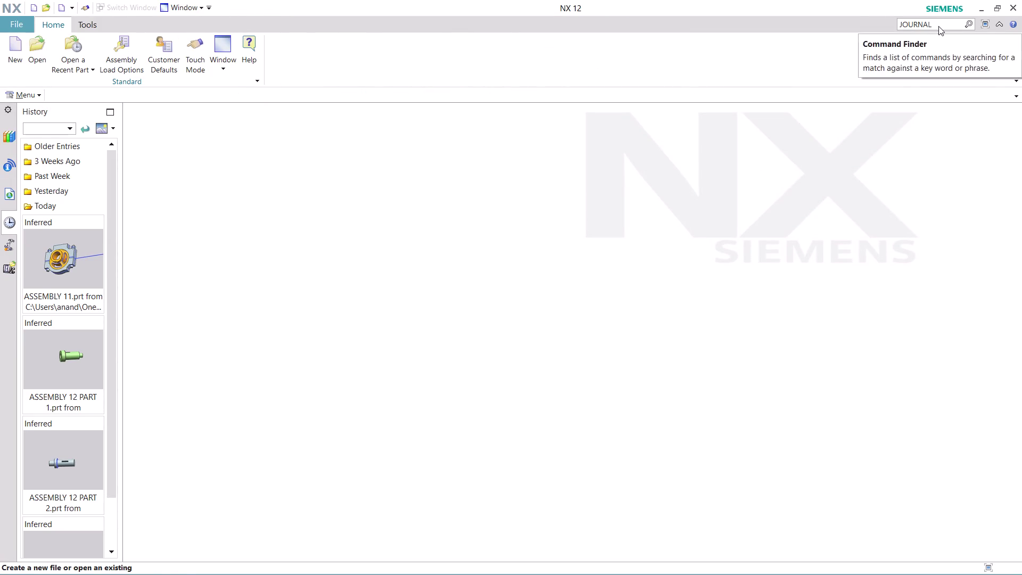
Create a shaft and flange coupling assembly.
Find Record Journal in Command Finder and accept its warning.
click(939, 26)
key(Return)
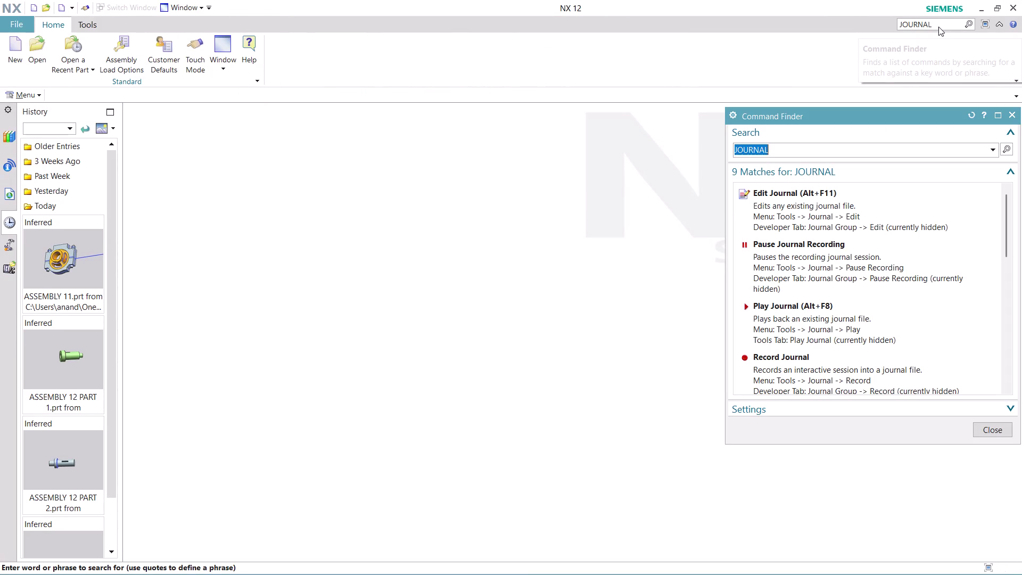
scroll(down, 3)
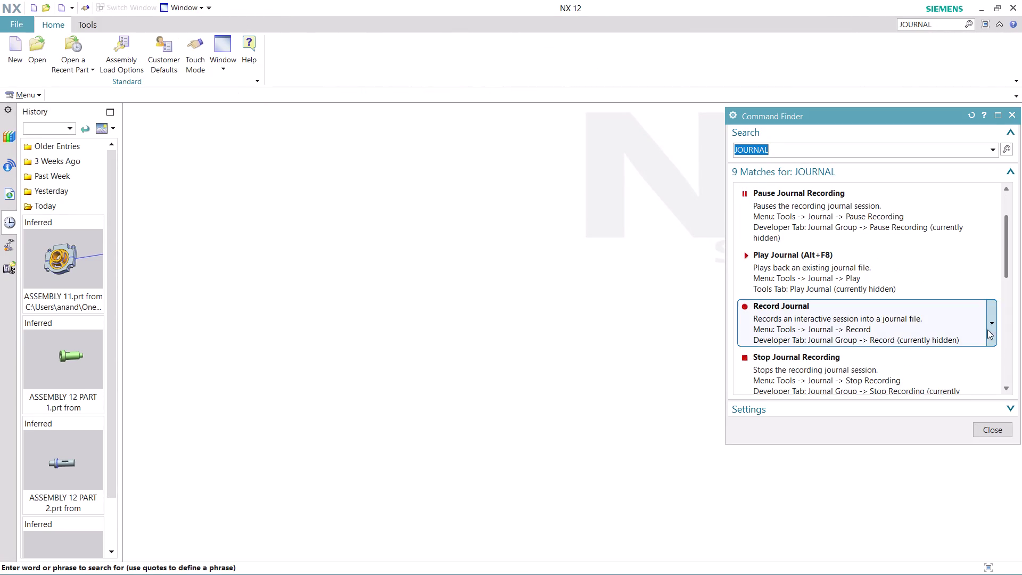
click(806, 276)
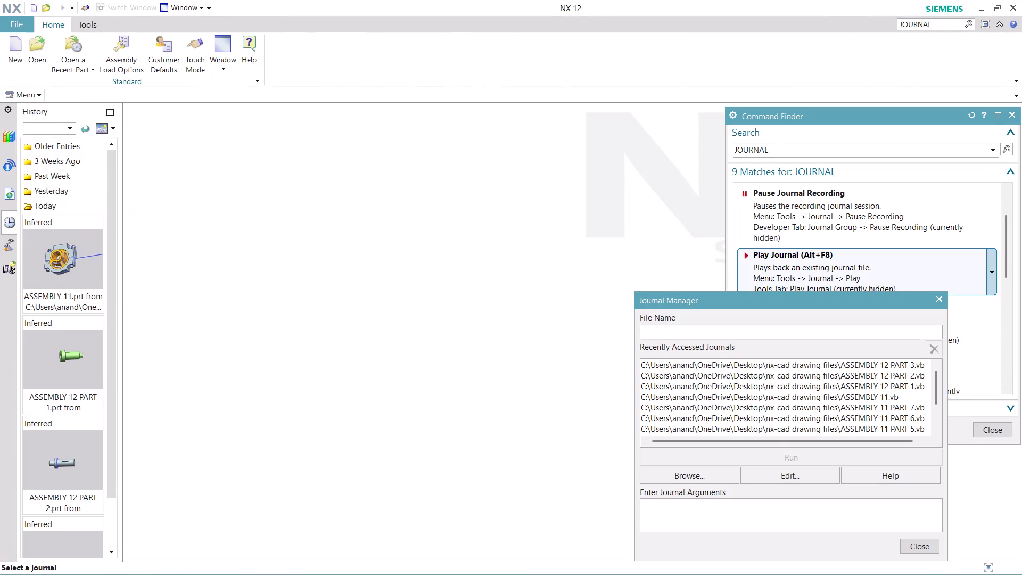
click(940, 303)
click(808, 324)
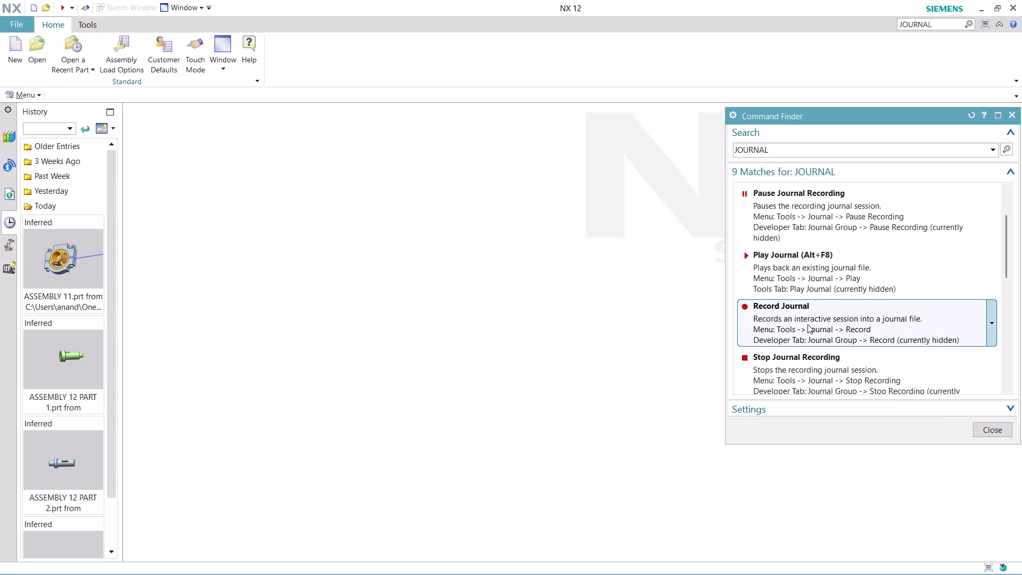
click(555, 339)
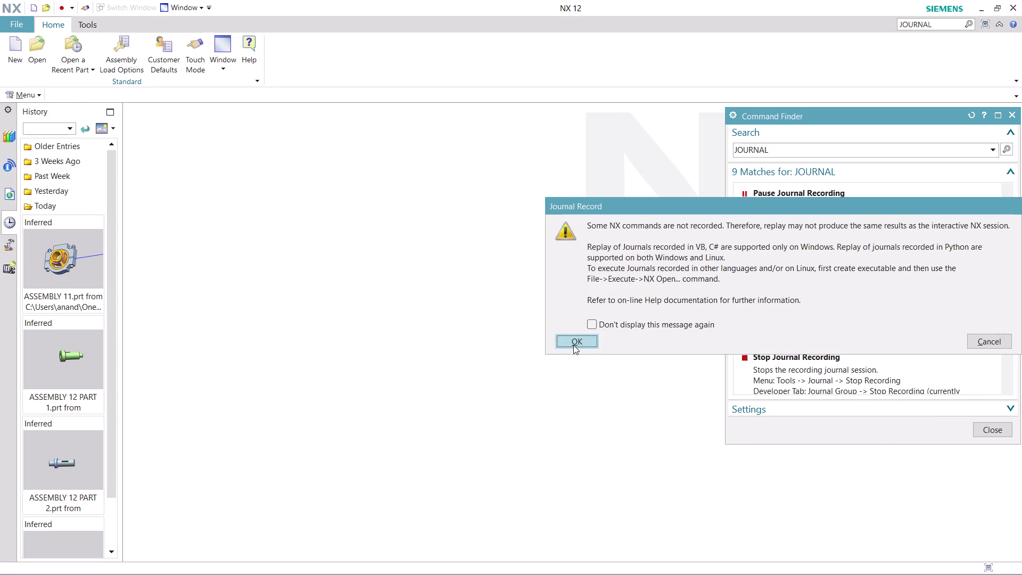
click(573, 345)
Name the journal 'ASSEMBLY 12', start recording and close Command Finder.
text(A)
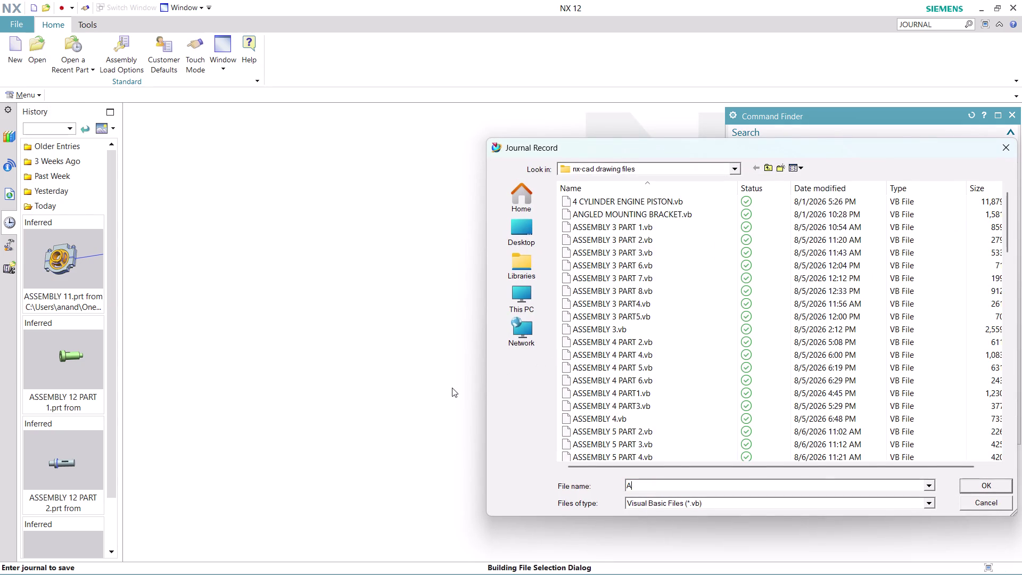
text(SS)
text(EMB)
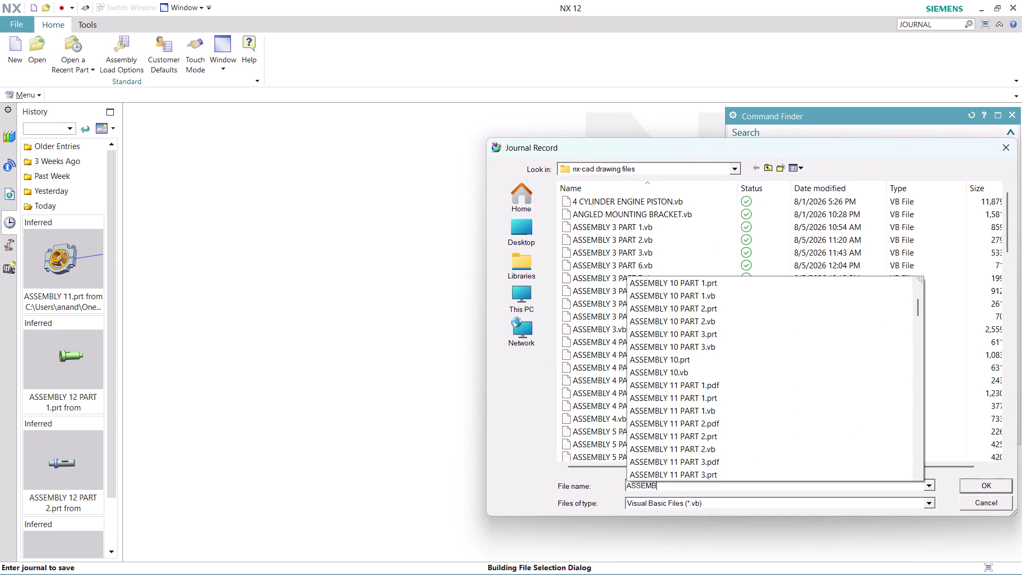
text(LY)
key(space)
text(12)
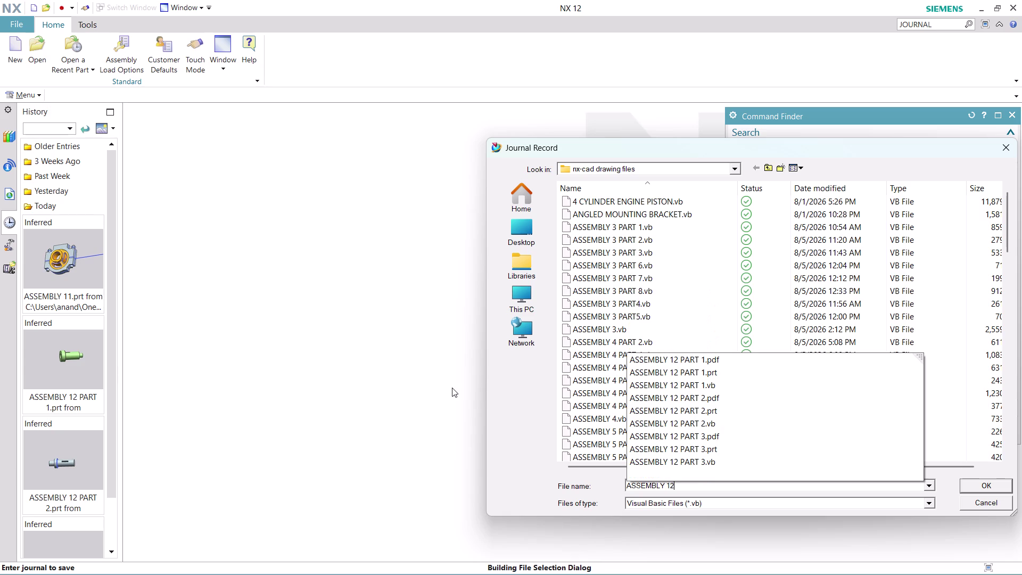
key(Return)
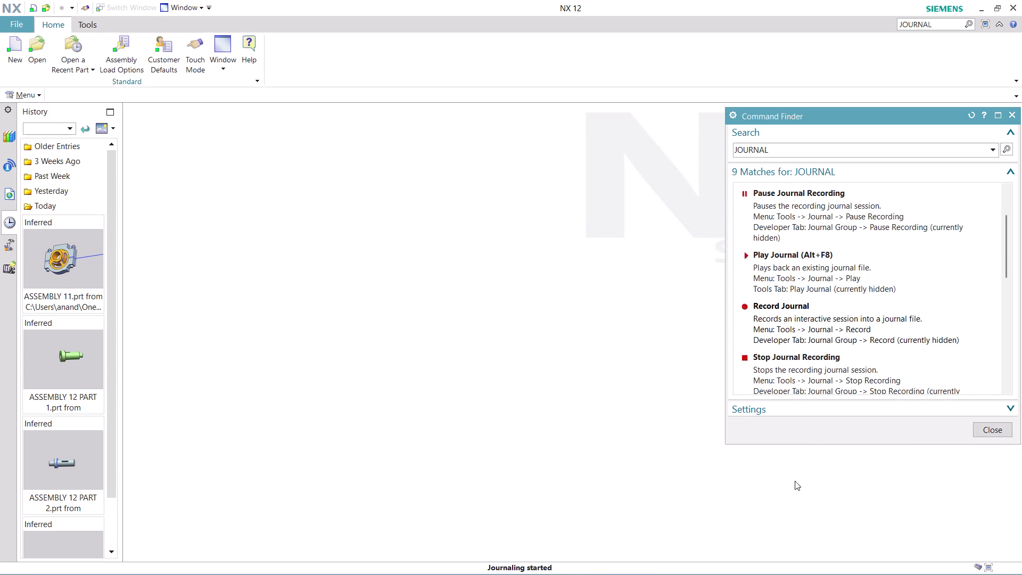
click(985, 430)
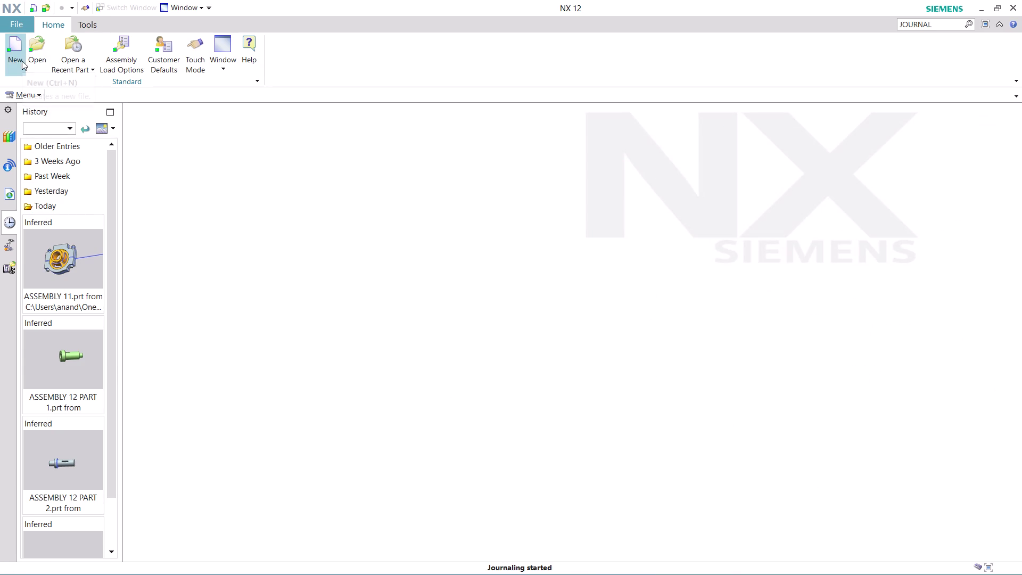
click(21, 61)
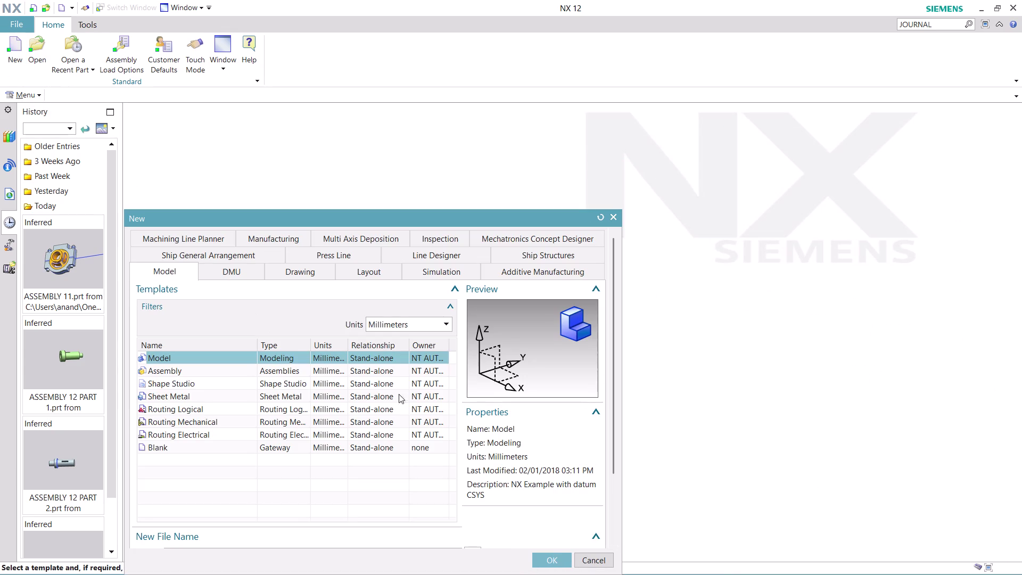
click(556, 557)
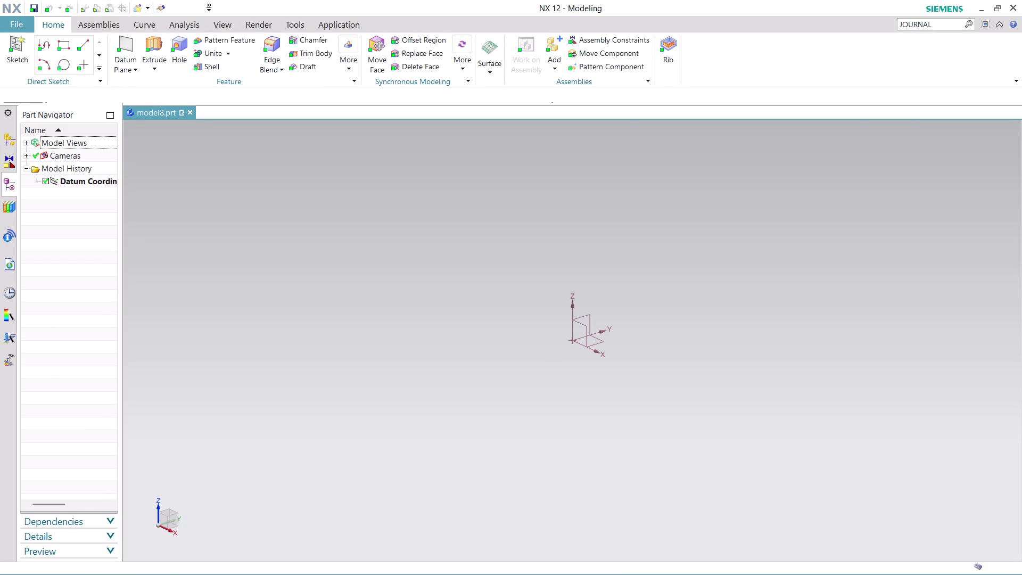
click(190, 111)
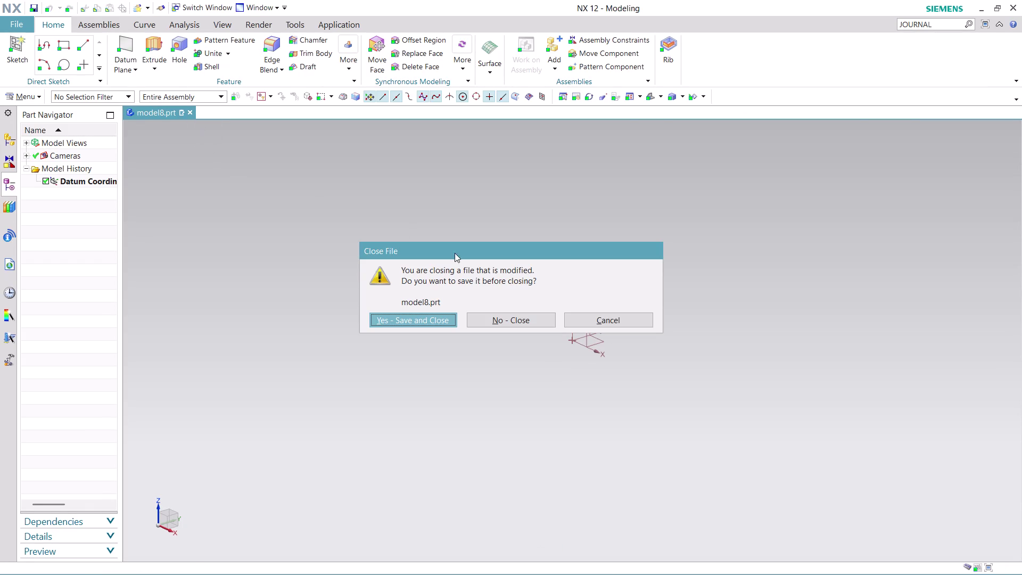
click(516, 317)
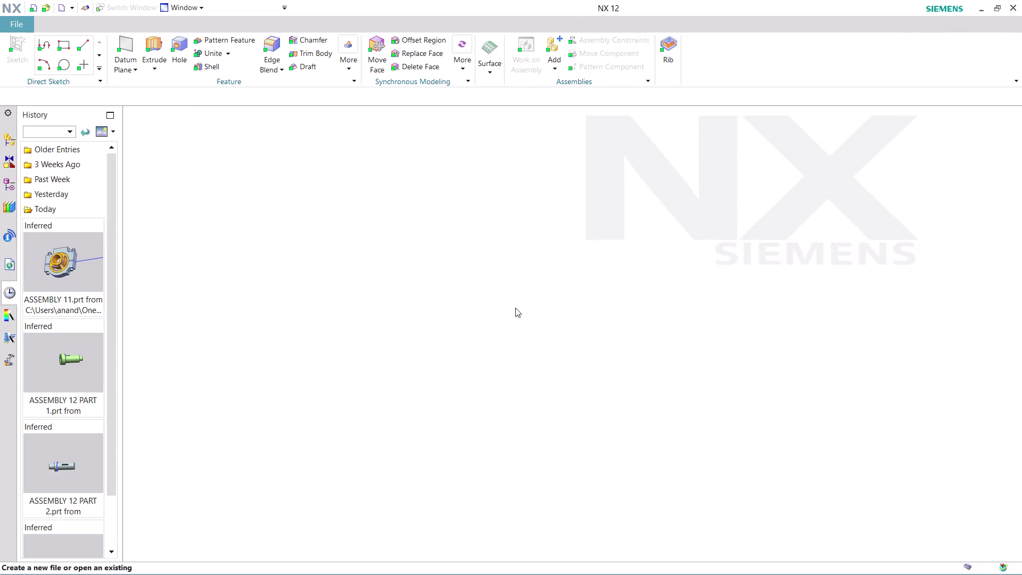
click(18, 65)
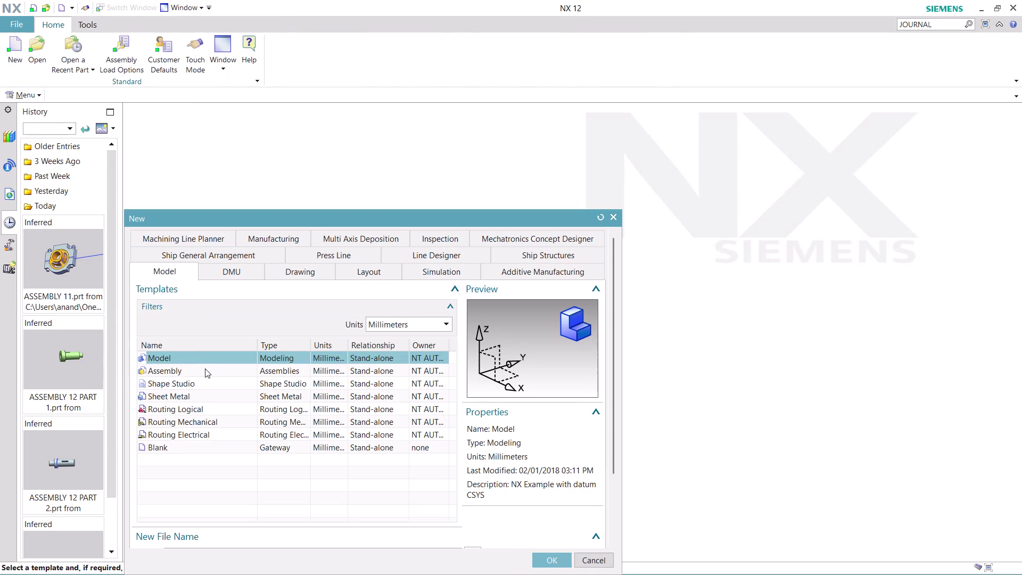
Create assembly2 from the Assembly template and add the ASSEMBLY 12 bushing as a fixed component.
click(206, 368)
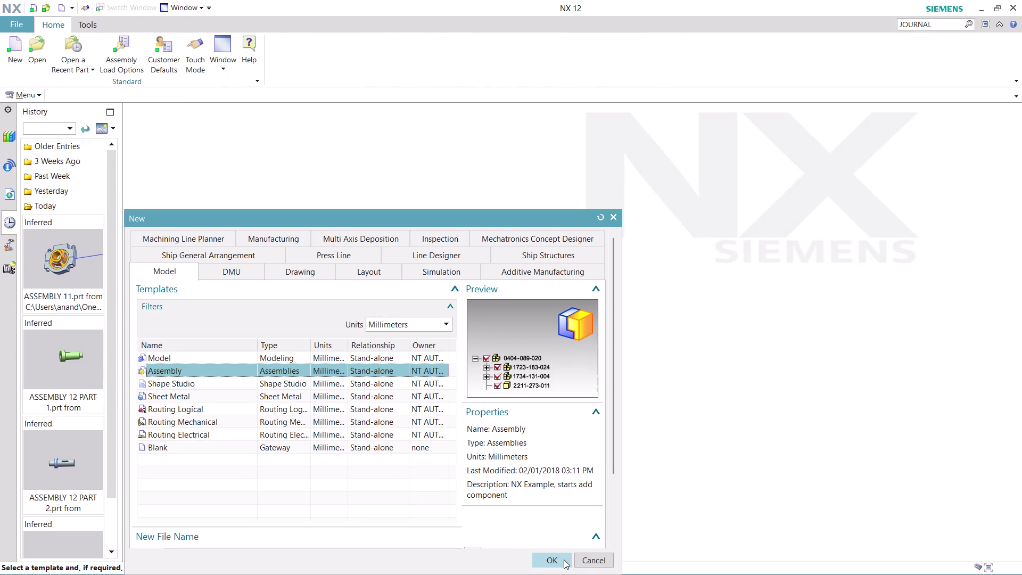
click(551, 560)
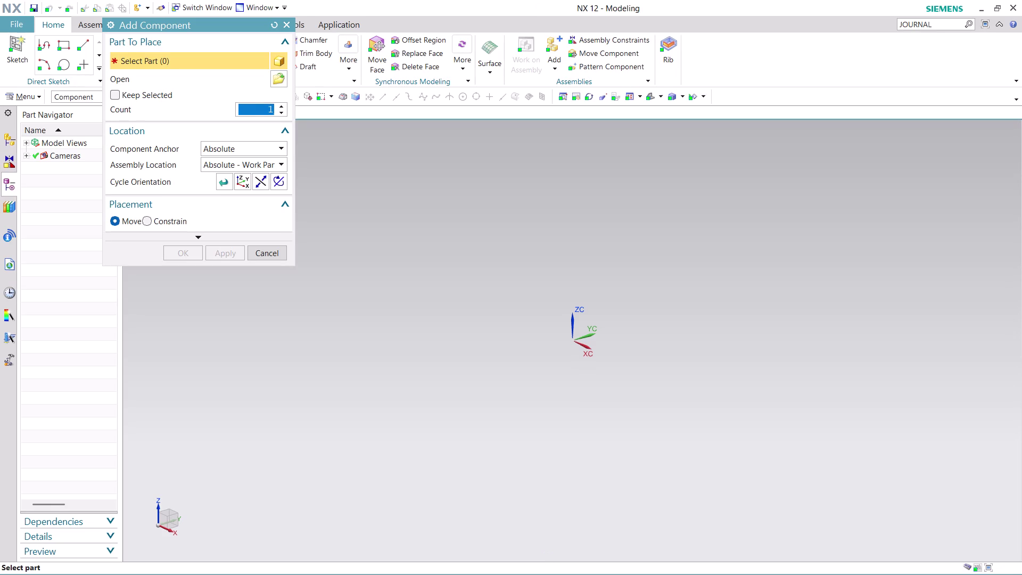
click(279, 79)
scroll(down, 3)
scroll(down, 3)
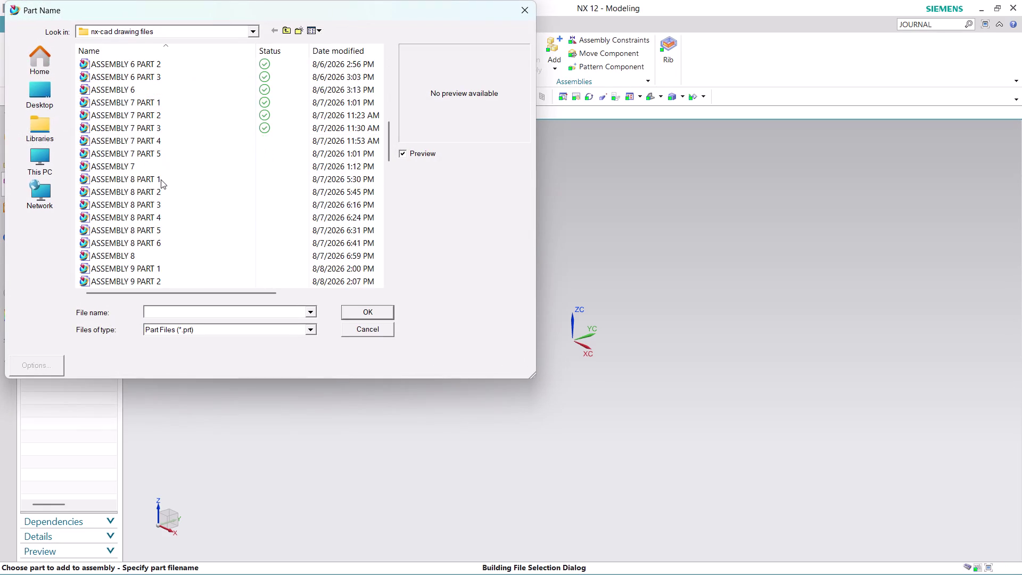
scroll(down, 3)
scroll(down, 3)
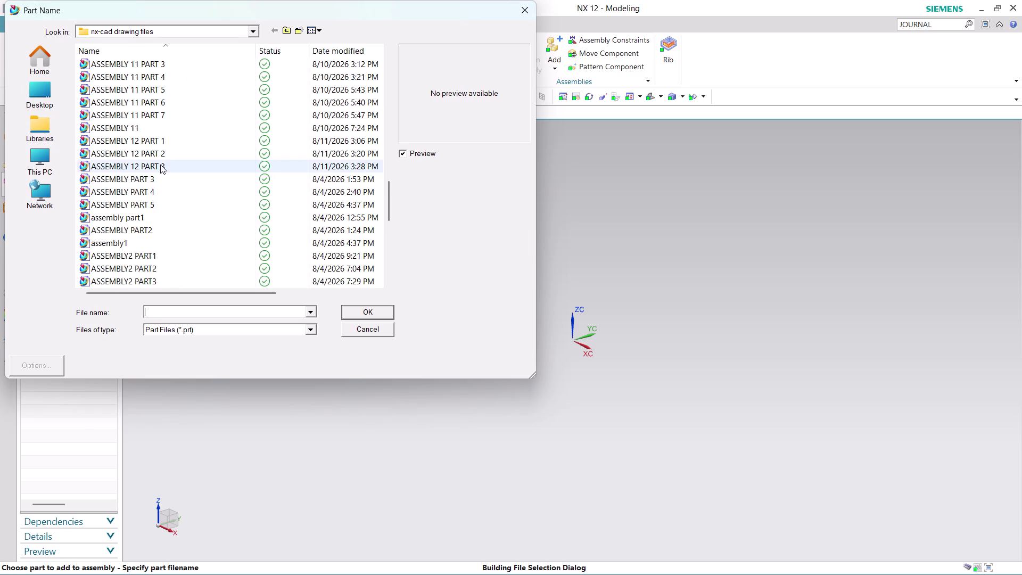
click(171, 145)
click(369, 312)
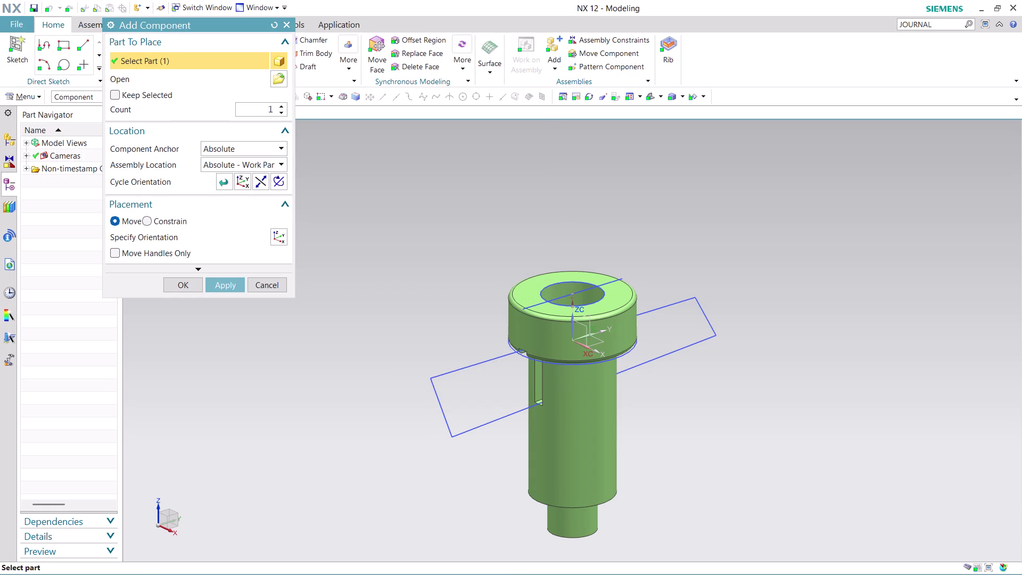
middle_drag(727, 264, 705, 320)
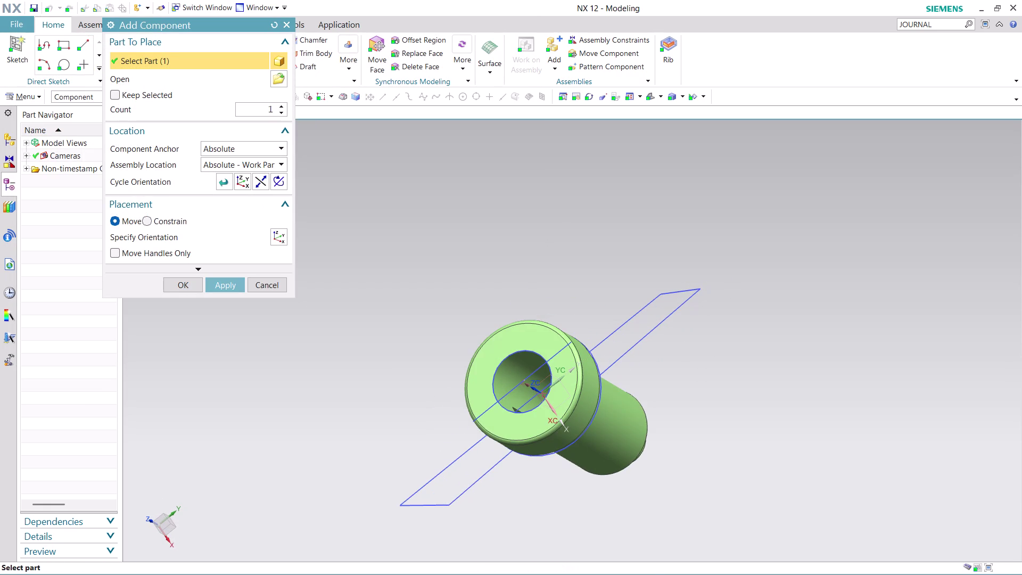
click(176, 287)
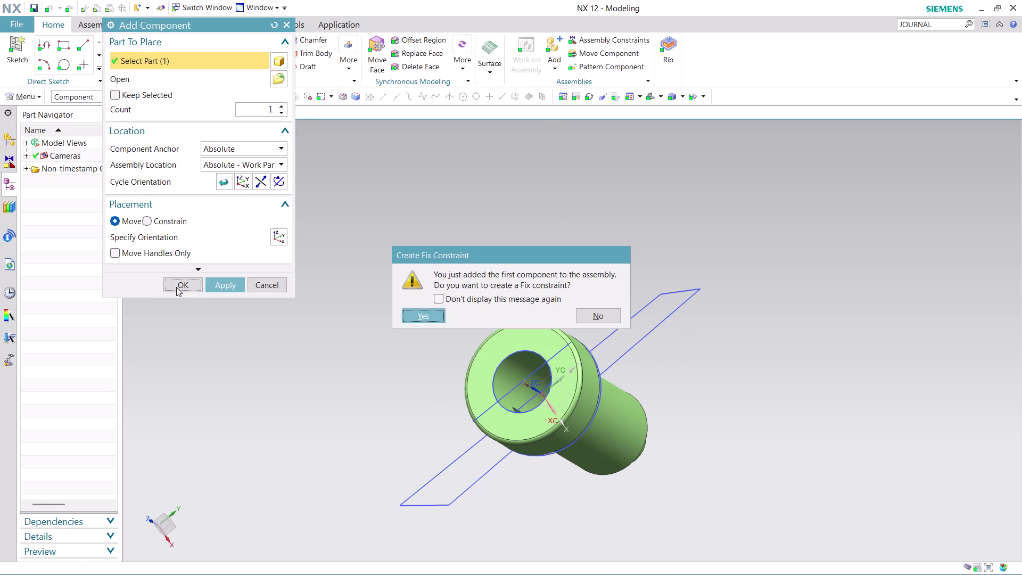
click(415, 313)
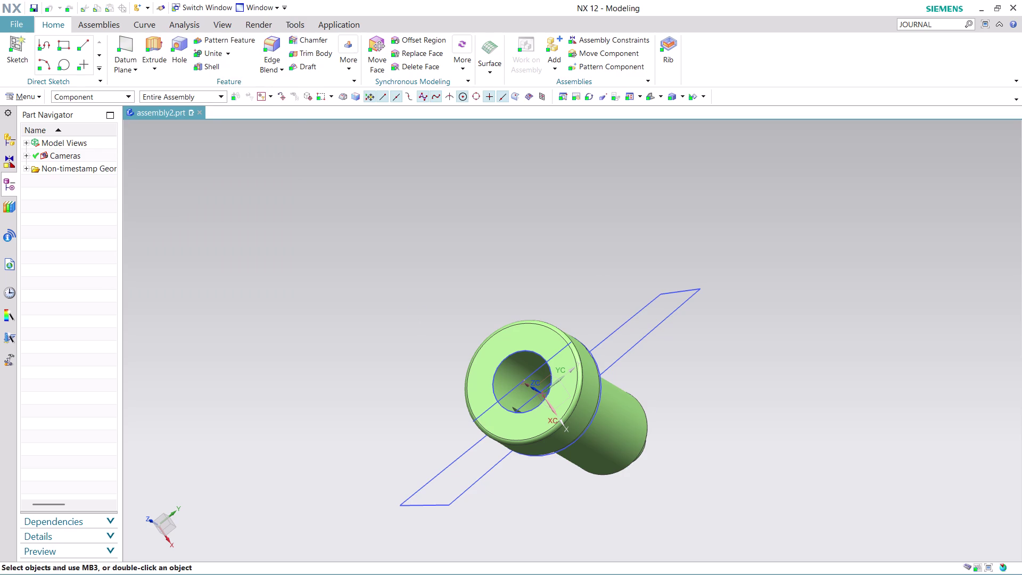
Zoom and rotate the bushing view and switch to the Curve tools.
scroll(up, 3)
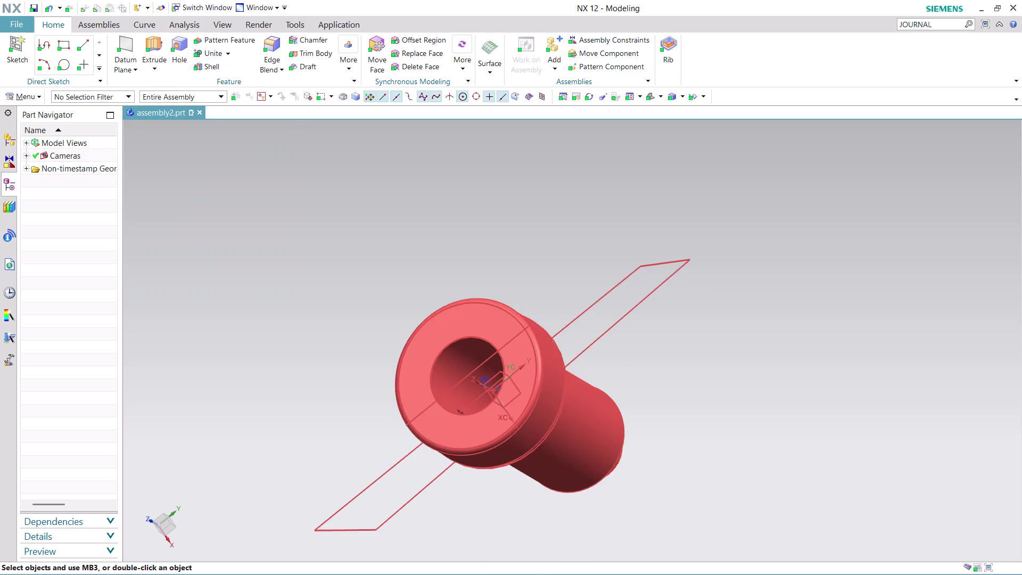
scroll(up, 3)
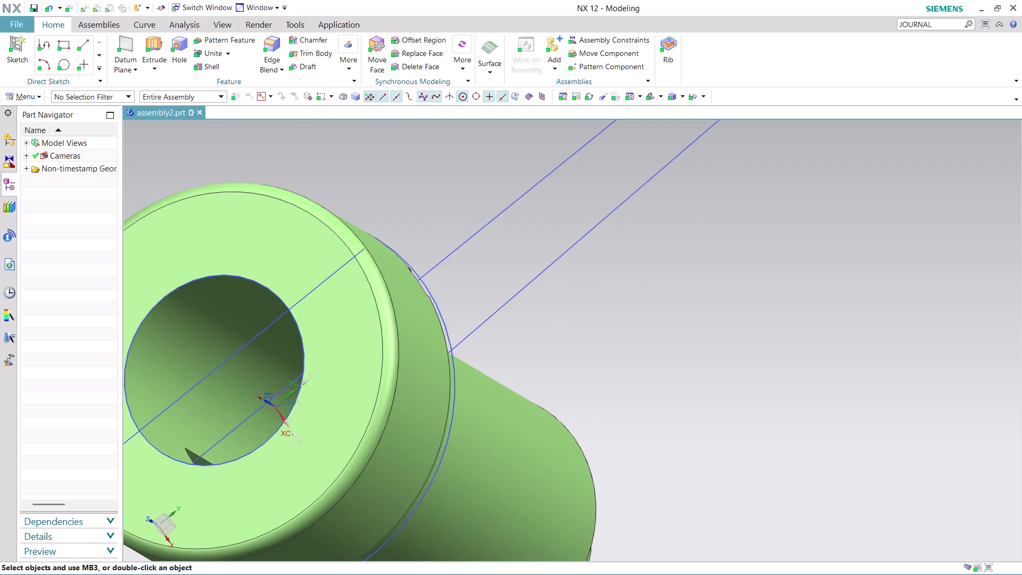
scroll(down, 3)
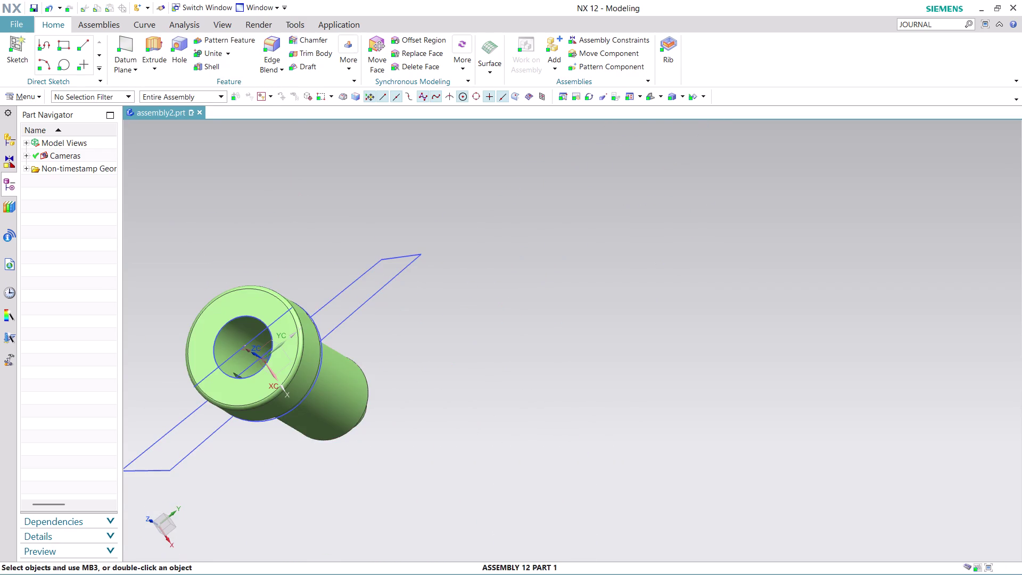
scroll(up, 3)
scroll(down, 3)
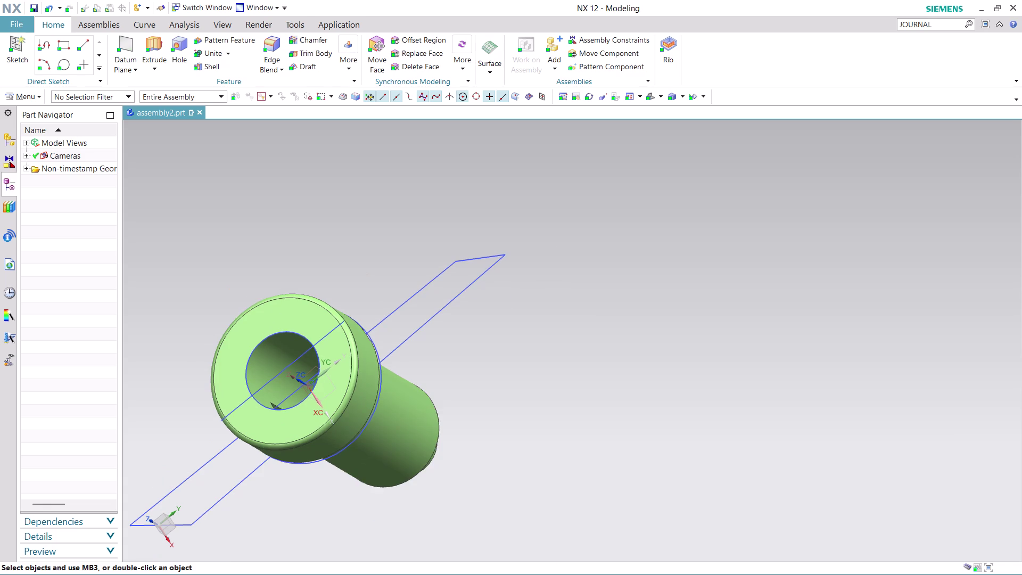
middle_drag(236, 270, 385, 257)
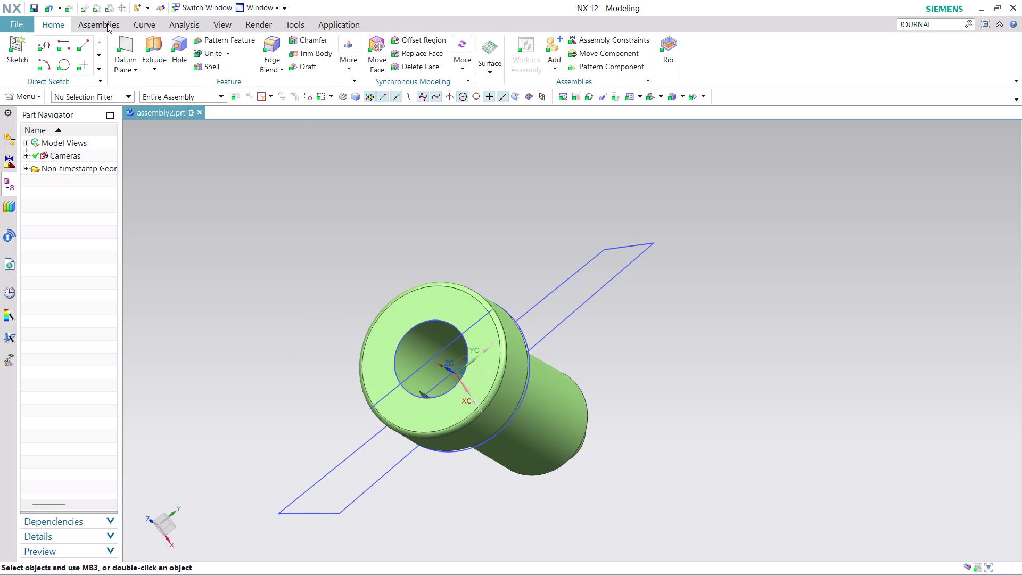
click(156, 23)
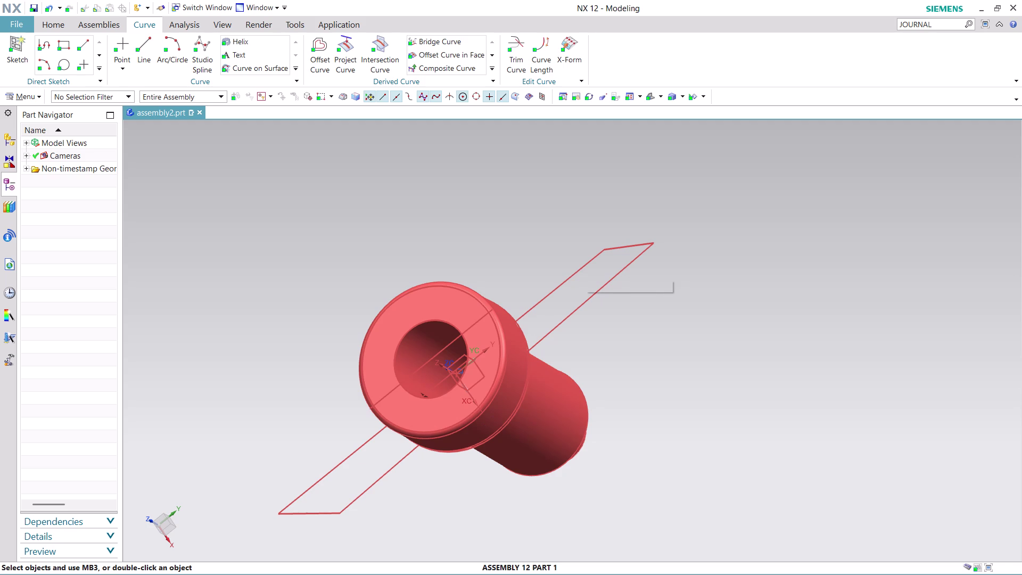
scroll(up, 3)
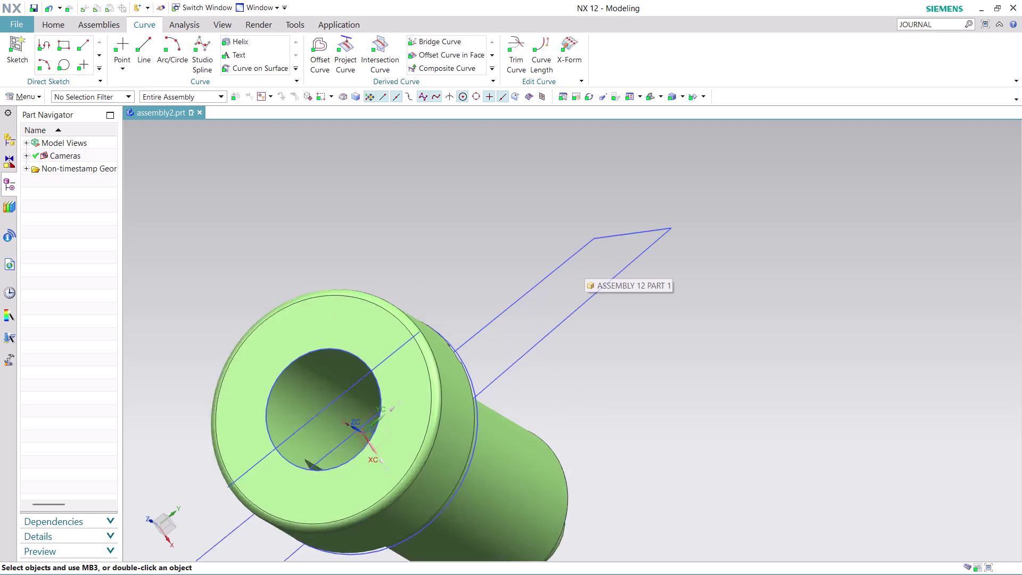
scroll(up, 3)
Bring up and dismiss the hub part's context menu, clearing the selection.
right_click(615, 227)
click(640, 250)
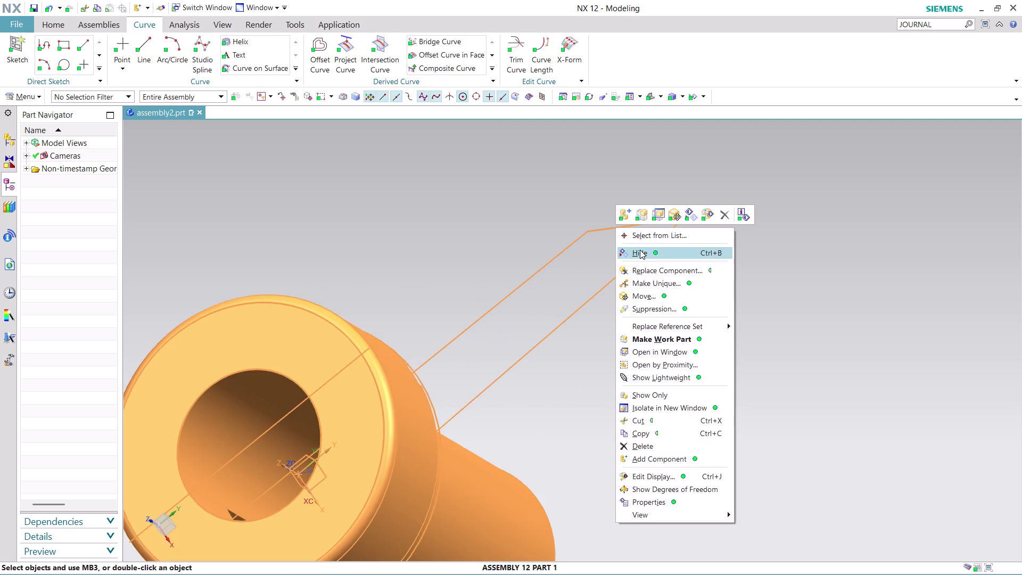
key(ctrl+z)
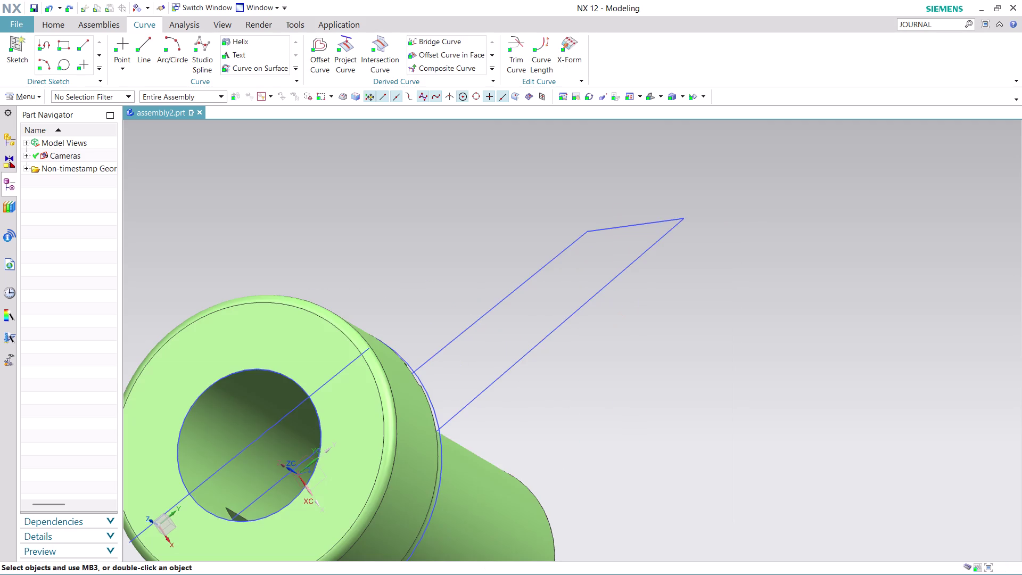
scroll(down, 3)
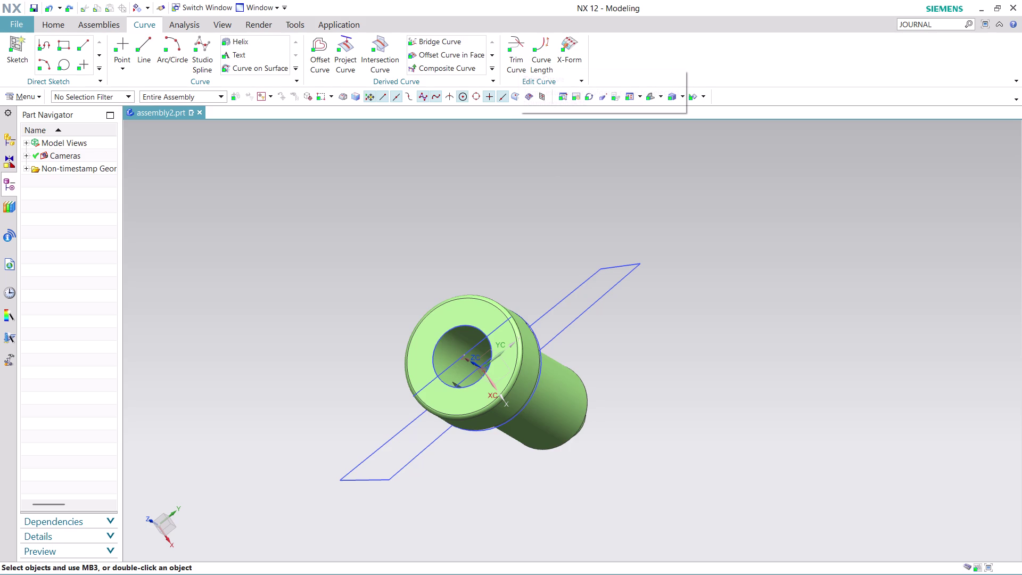
Switch to the Home tab and then to the Assemblies tab.
click(69, 26)
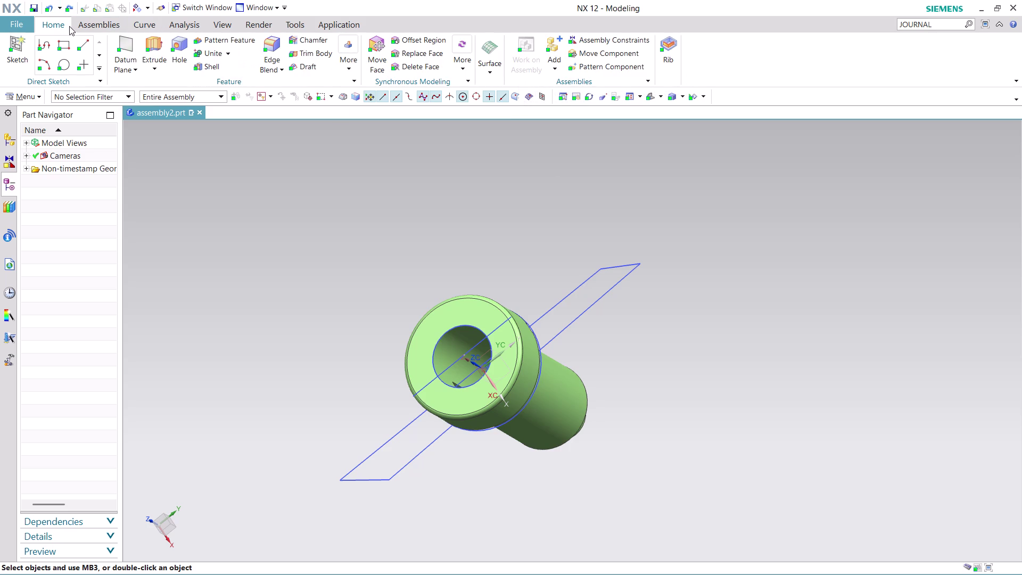
scroll(up, 3)
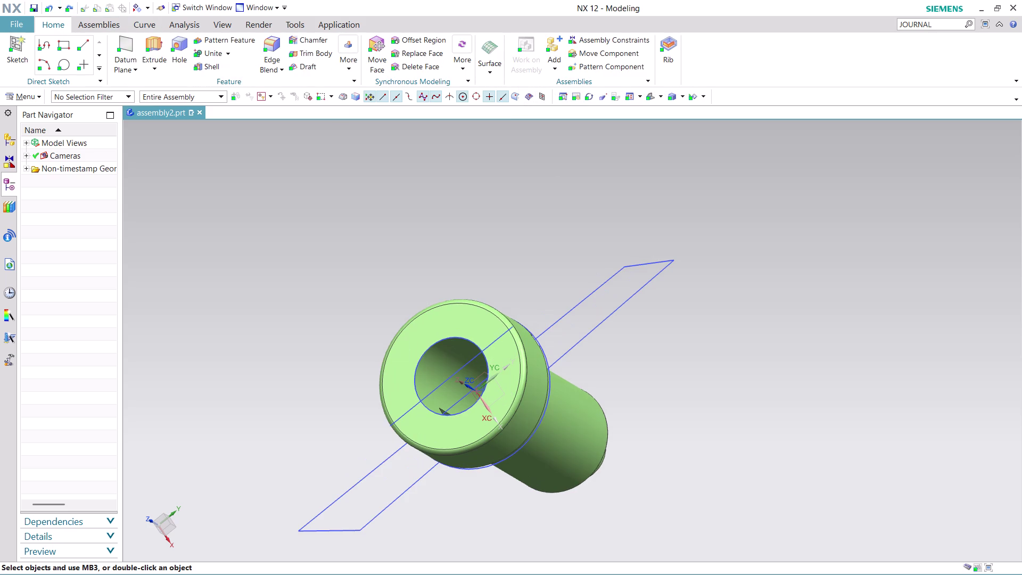
click(90, 24)
click(157, 51)
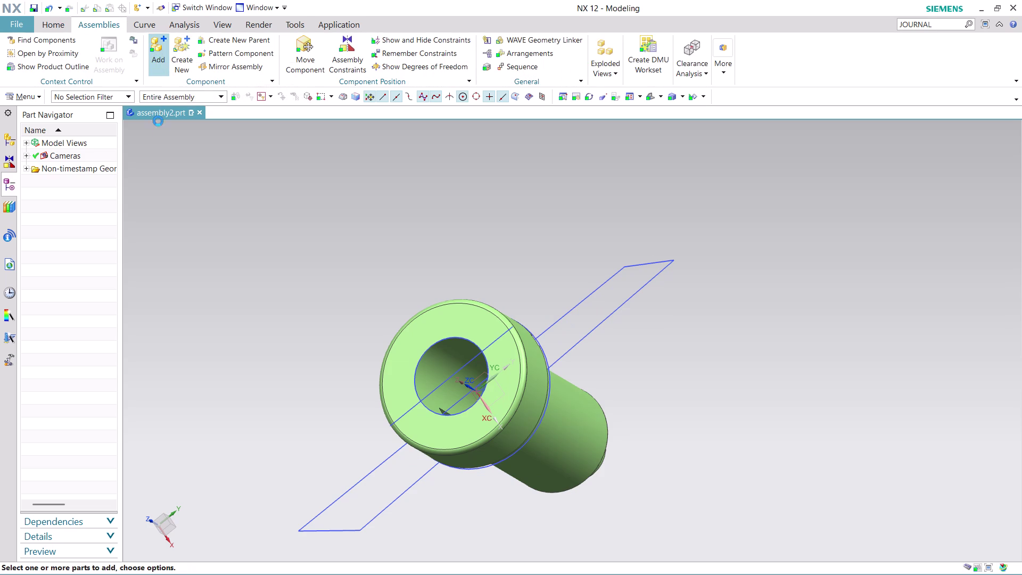
Add ASSEMBLY 12 PART 2 as a new component.
click(277, 77)
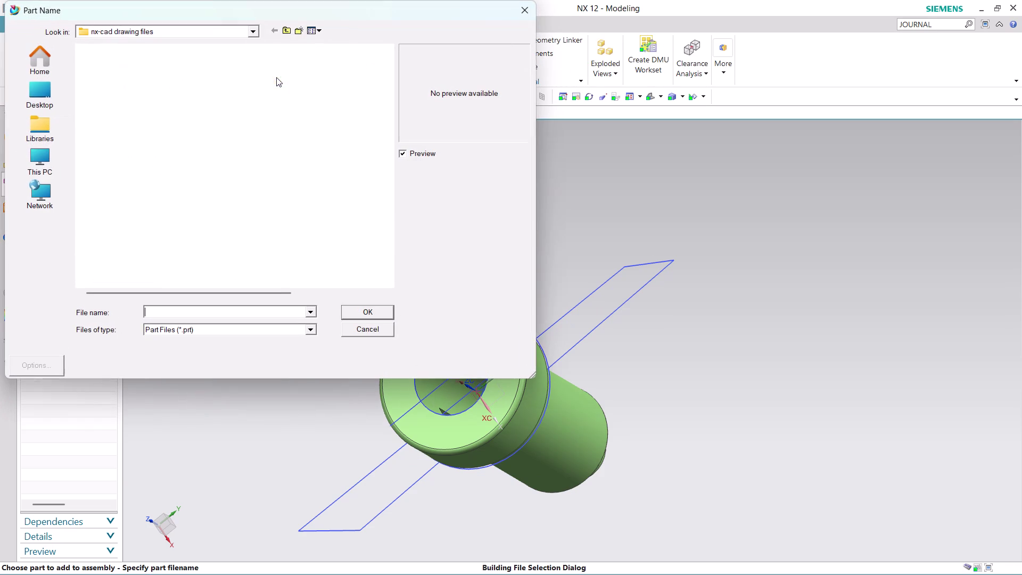
scroll(down, 3)
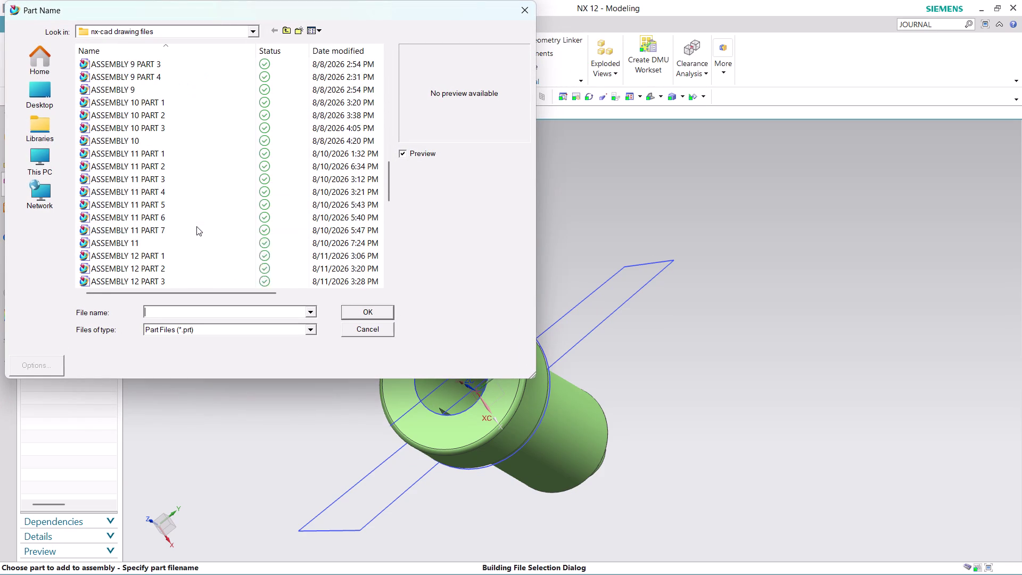
scroll(down, 3)
click(169, 115)
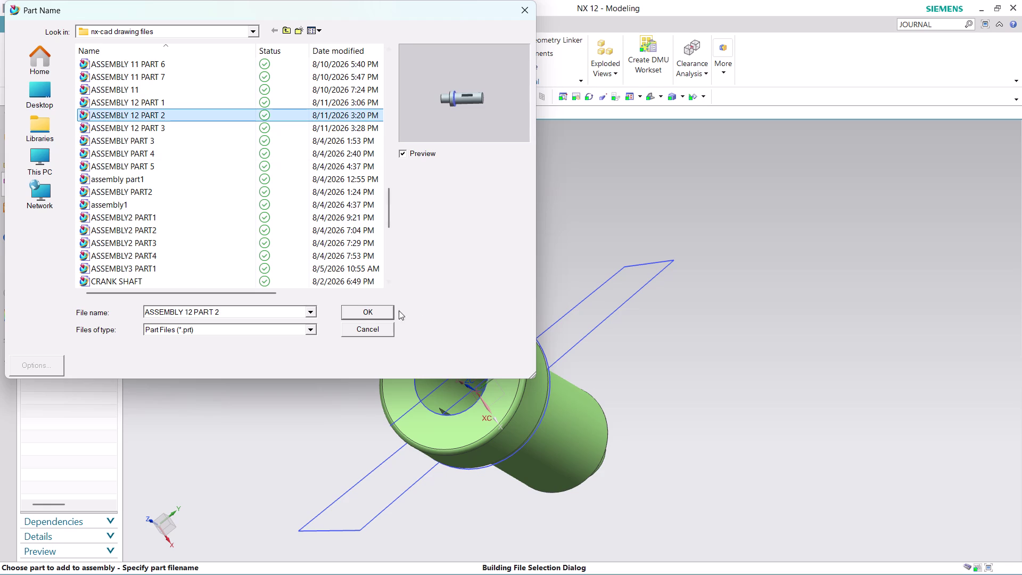
click(356, 308)
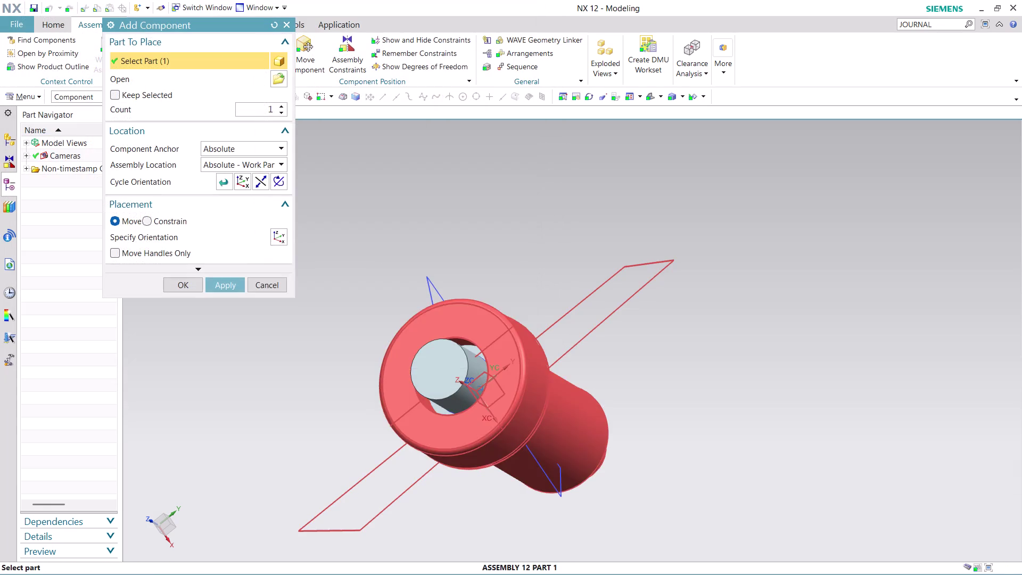
Slide the shaft along its axis, rotate it beside the green hub, and place it.
click(282, 163)
click(278, 202)
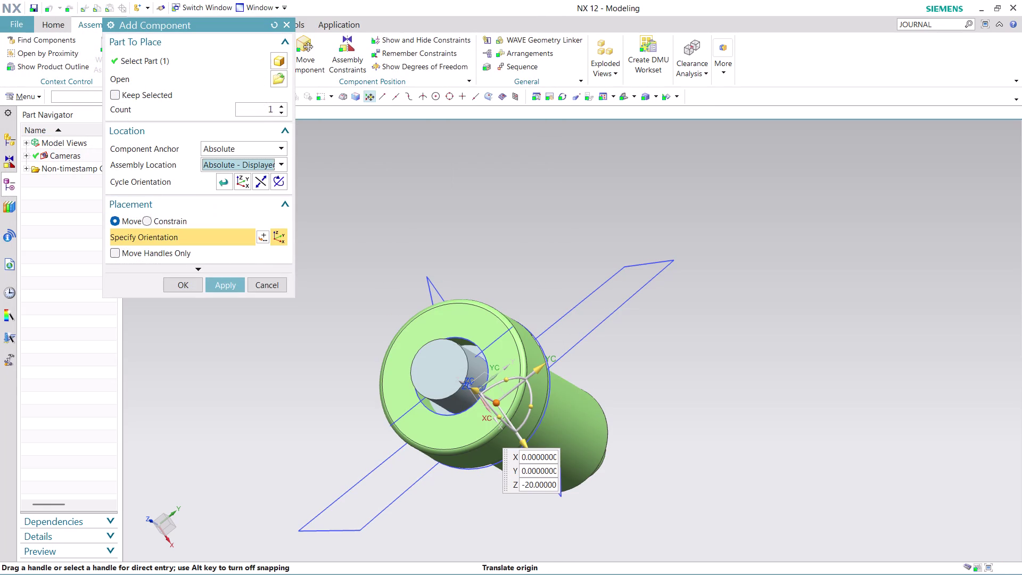
drag(472, 386, 313, 369)
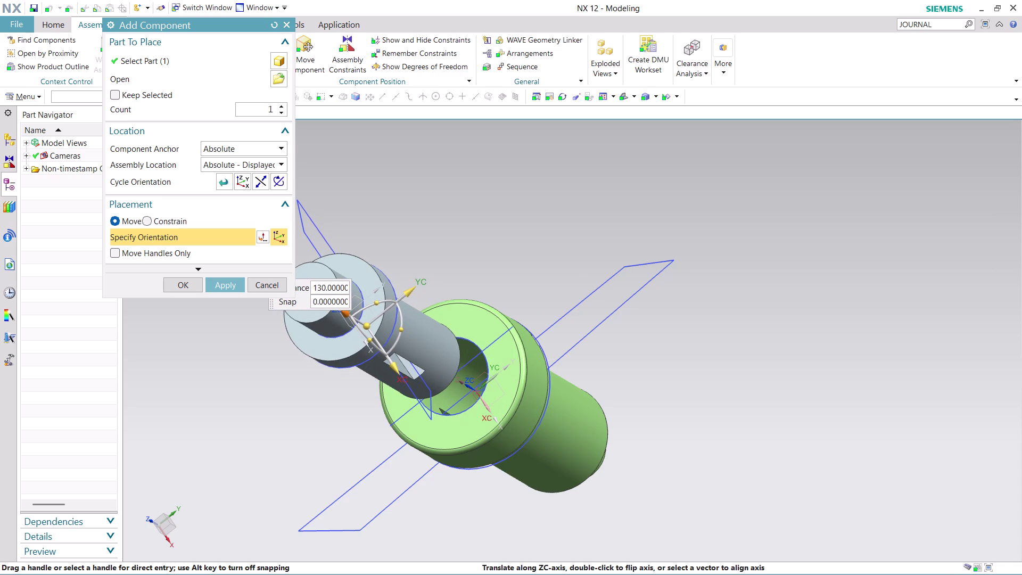
drag(313, 369, 312, 369)
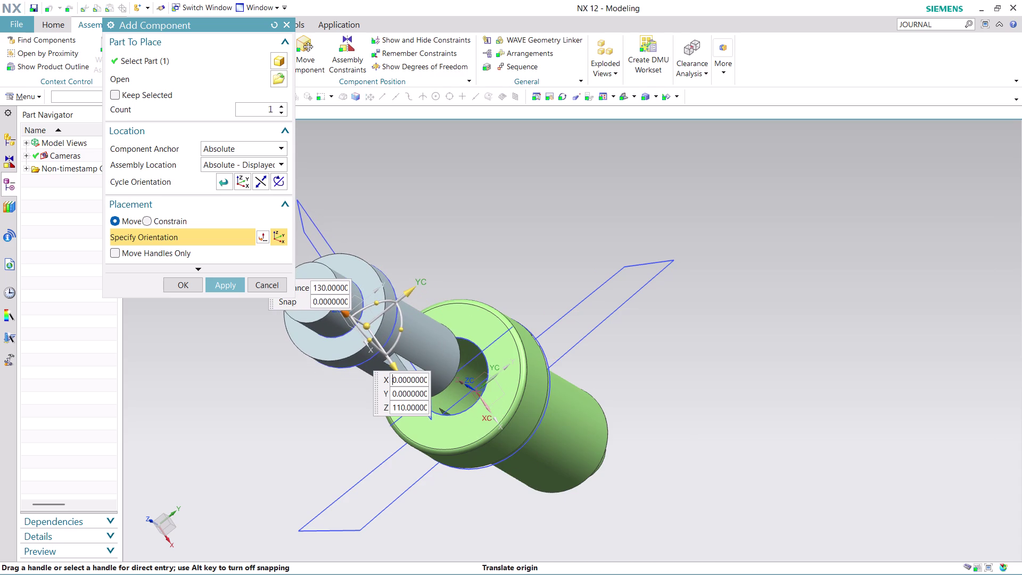
drag(403, 333, 403, 285)
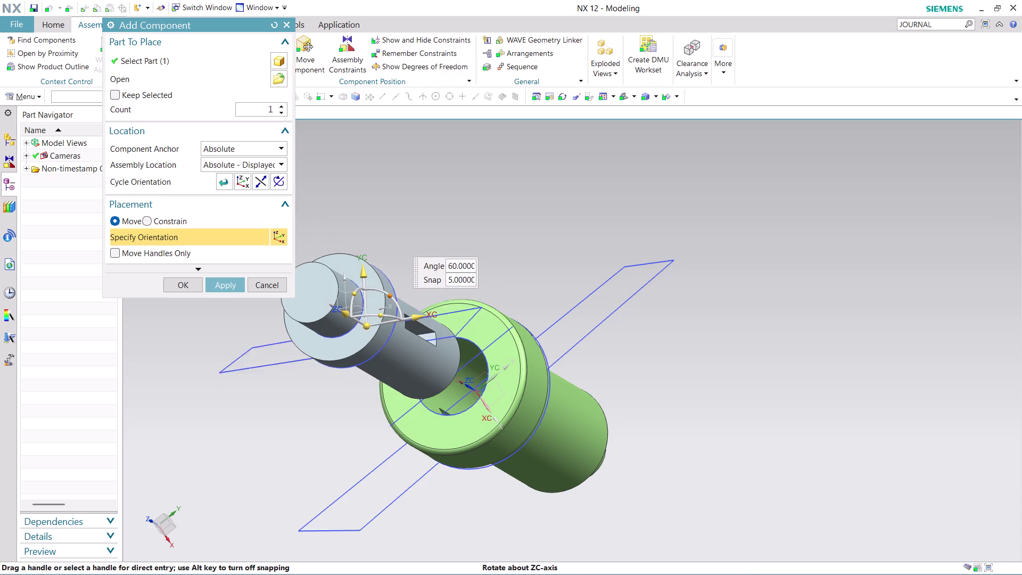
drag(404, 285, 397, 209)
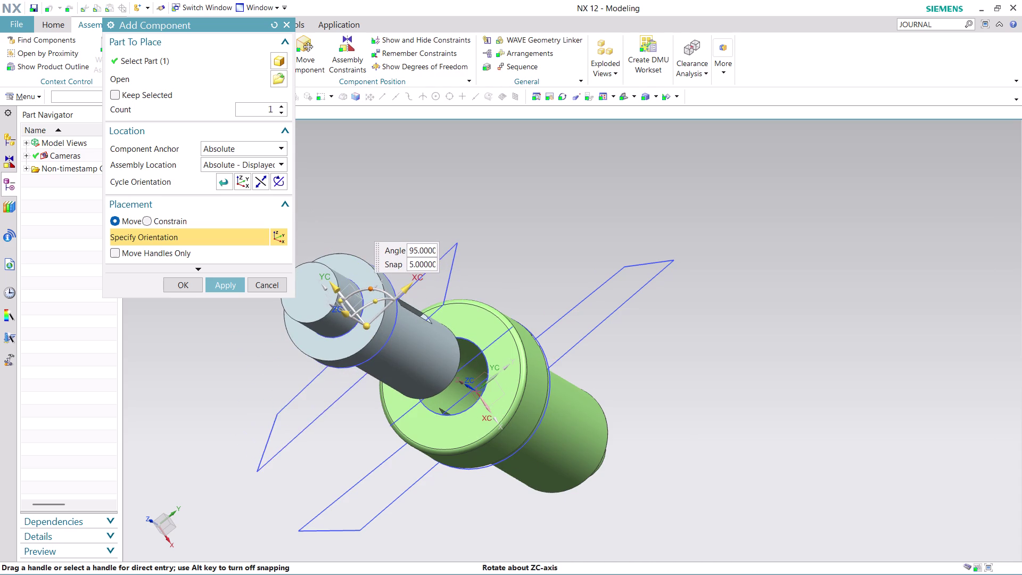
drag(396, 209, 385, 182)
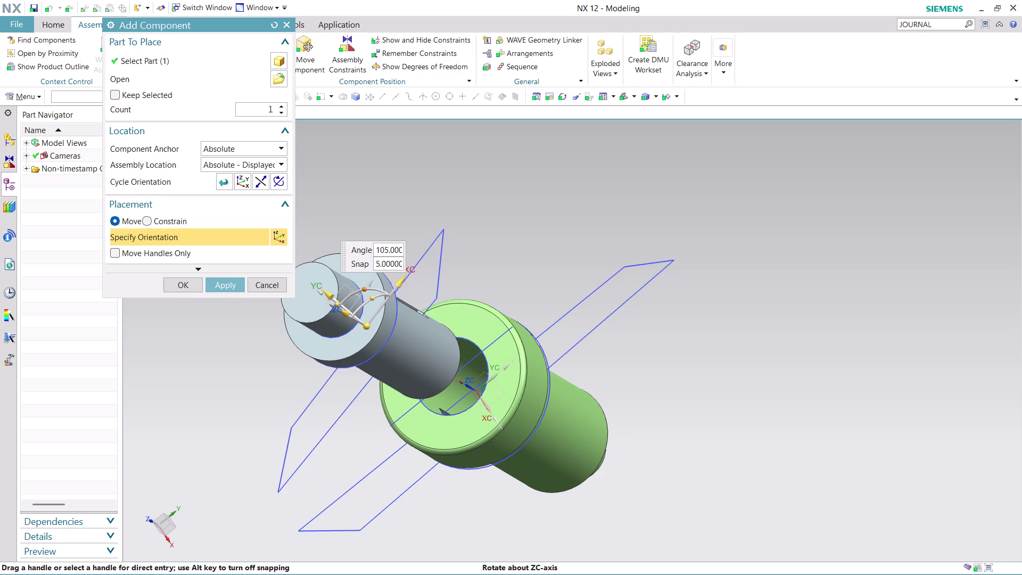
drag(385, 182, 377, 158)
click(177, 283)
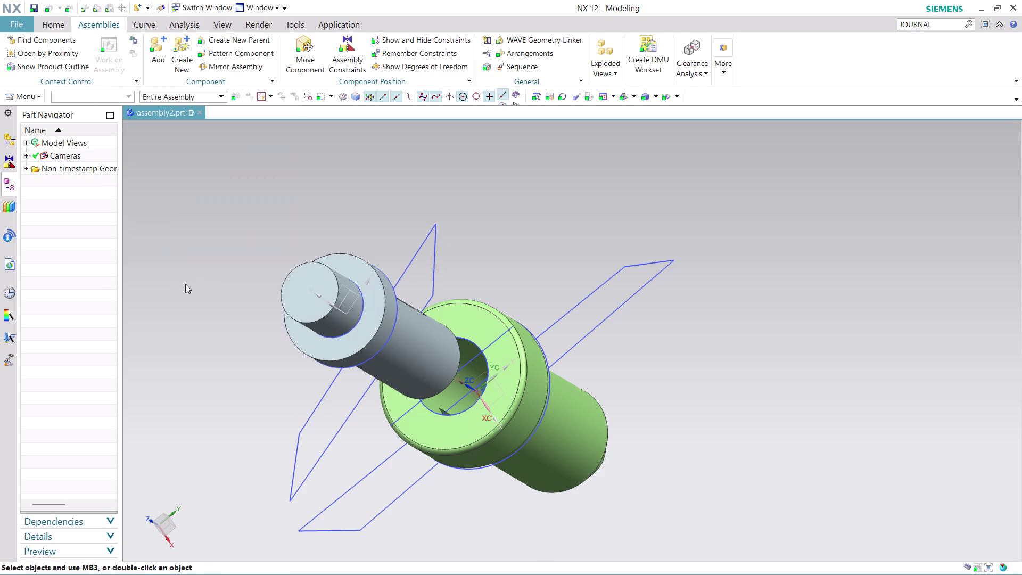
Orbit the assembly to inspect the shaft, bushing and keyways.
middle_drag(561, 263, 515, 277)
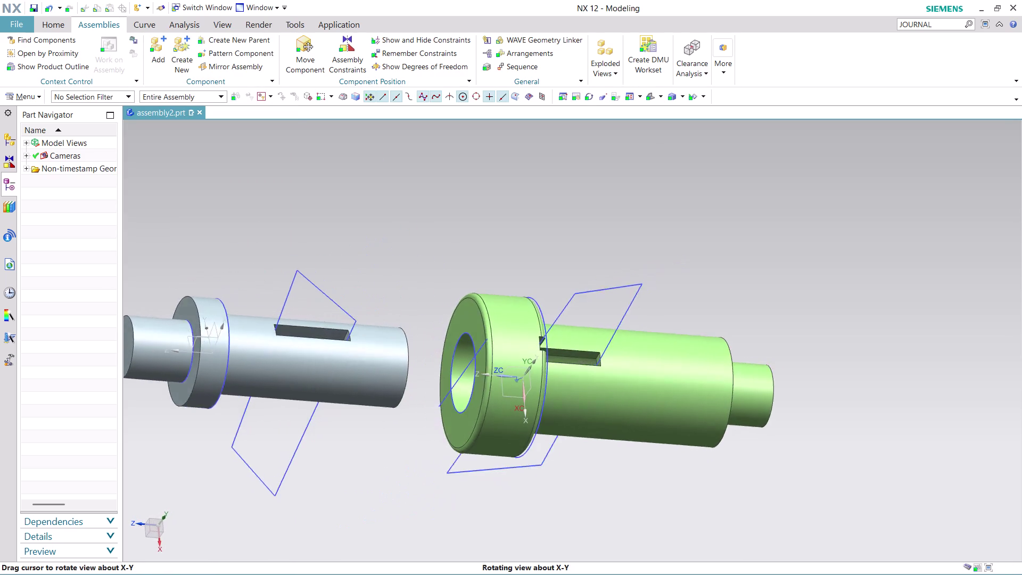
middle_drag(515, 277, 500, 296)
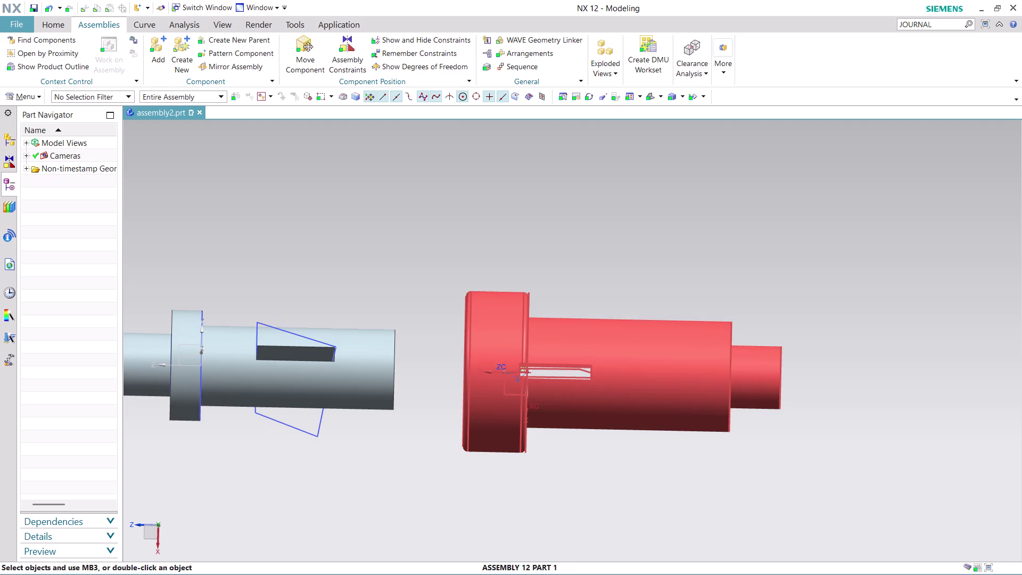
scroll(down, 3)
scroll(up, 3)
scroll(up, 3)
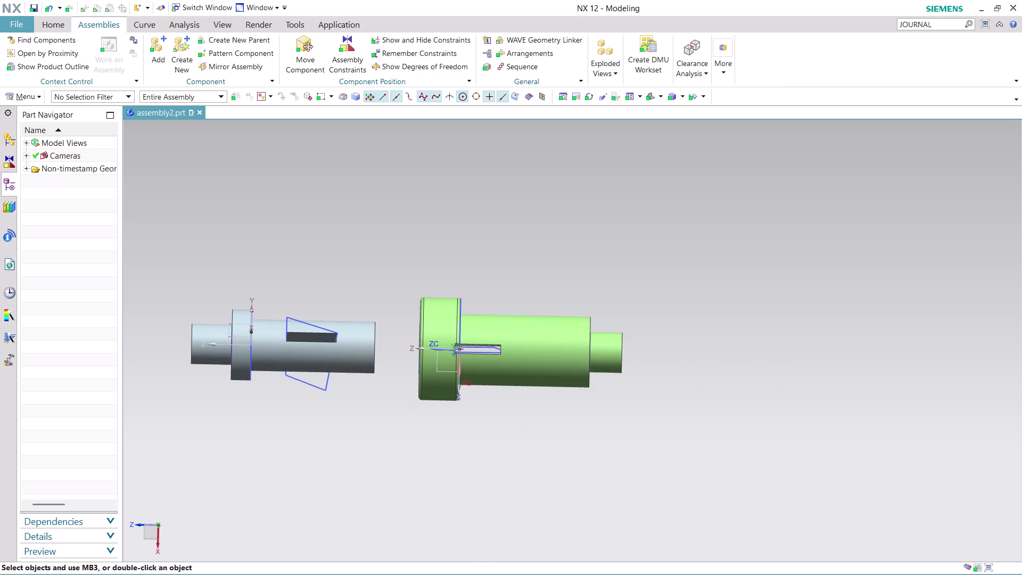
scroll(up, 3)
middle_drag(518, 267, 558, 256)
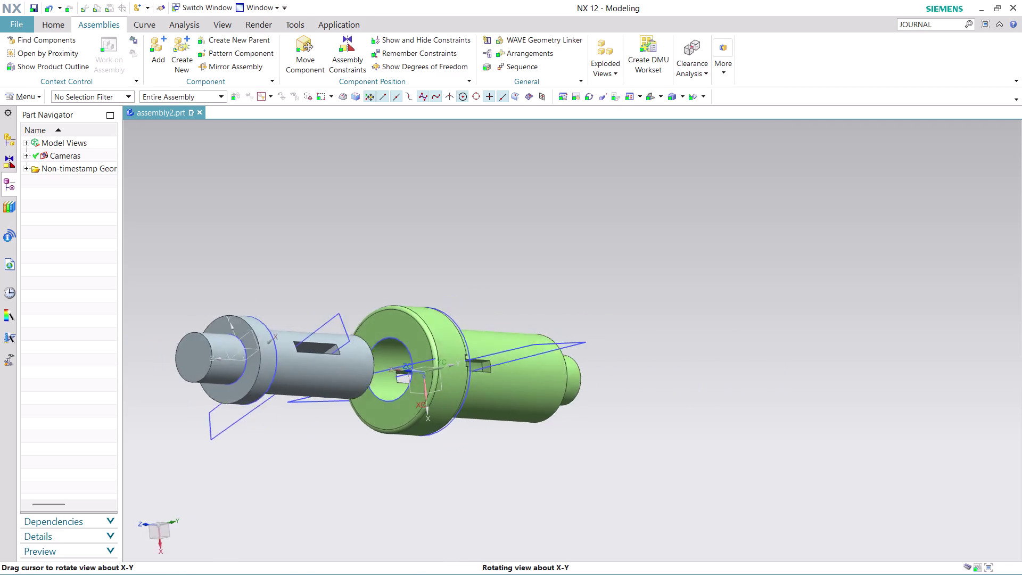
middle_drag(558, 256, 592, 258)
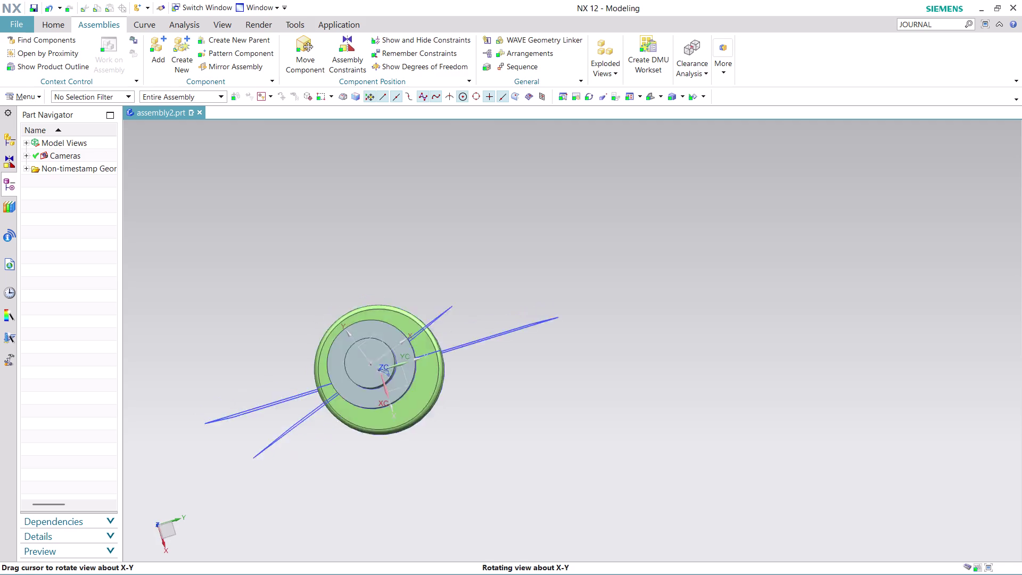
middle_drag(593, 258, 596, 272)
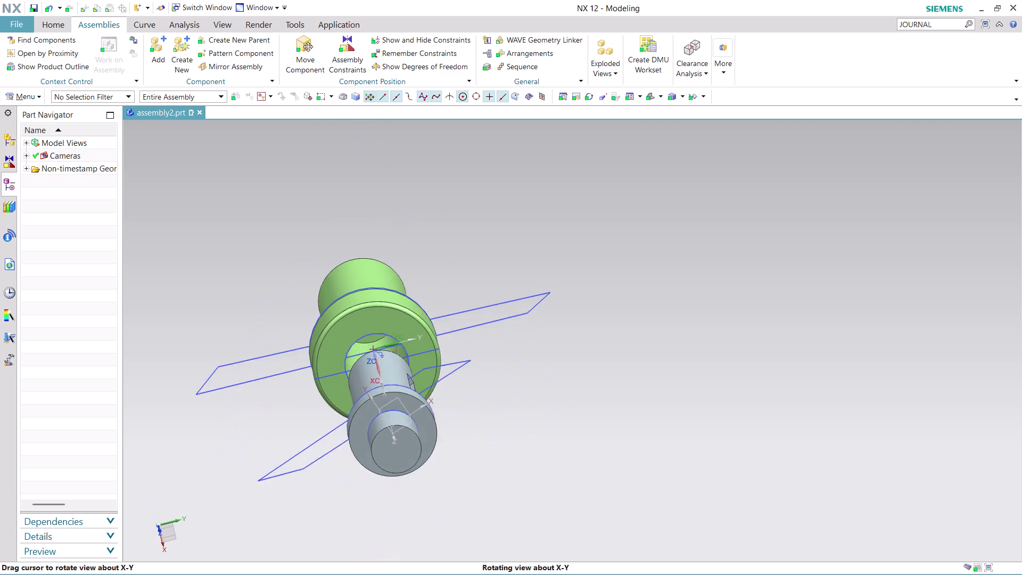
middle_drag(596, 272, 594, 268)
middle_drag(592, 267, 592, 262)
middle_click(592, 261)
scroll(up, 3)
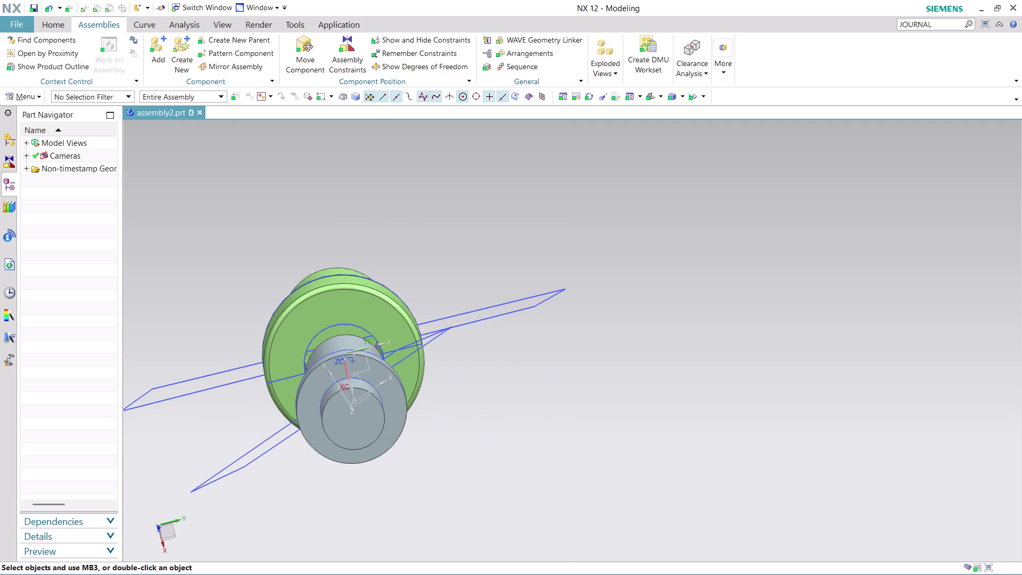
middle_drag(497, 368, 473, 345)
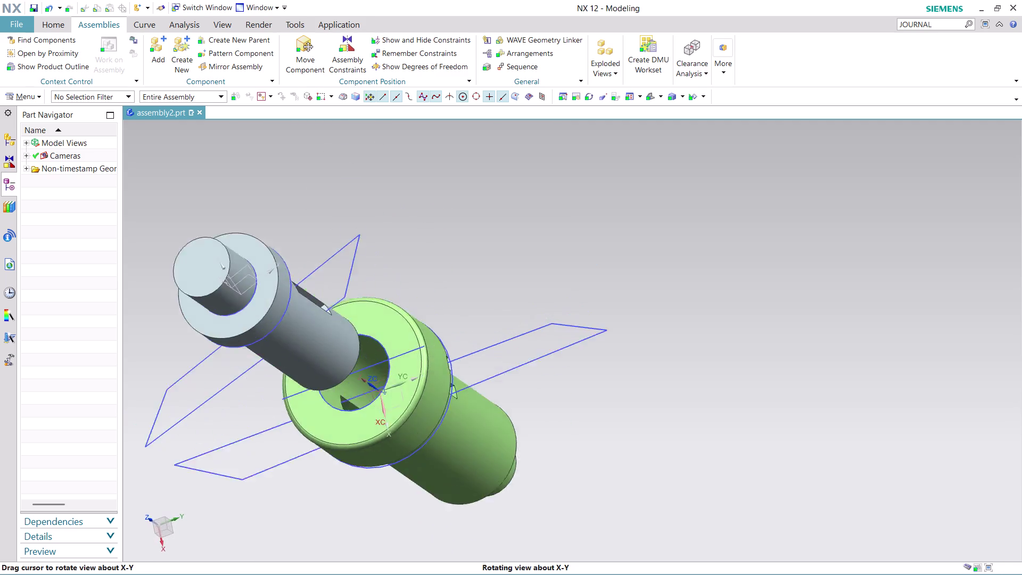
middle_drag(473, 345, 436, 251)
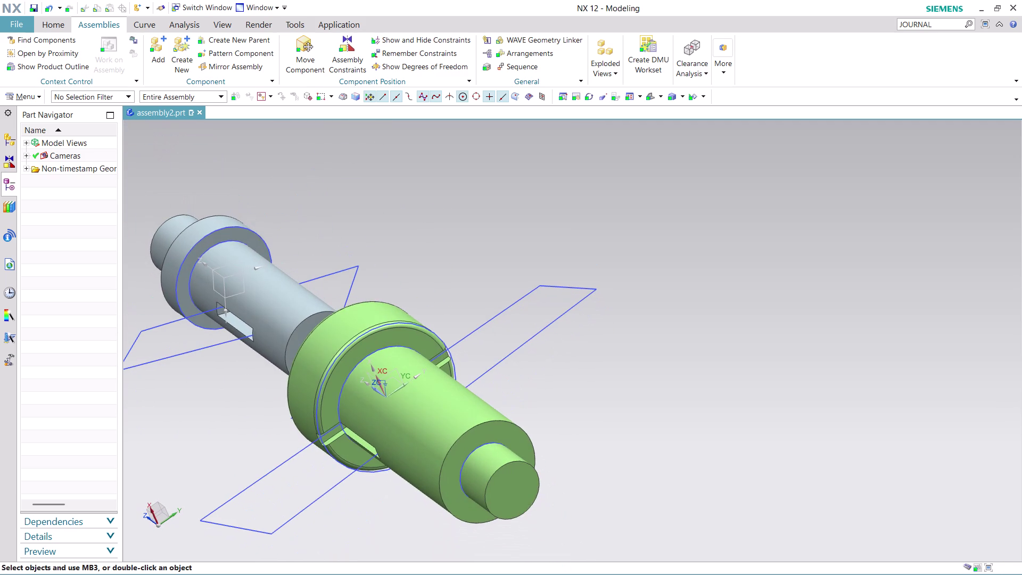
click(338, 51)
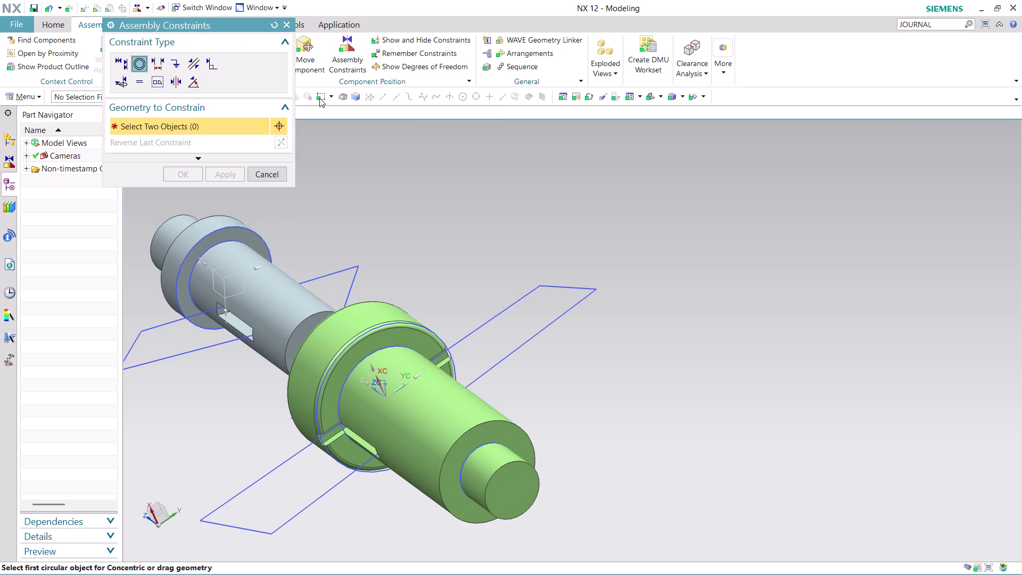
Make the shaft concentric with the hub's bore edge and check the alignment.
click(227, 244)
middle_drag(386, 235, 451, 298)
click(386, 349)
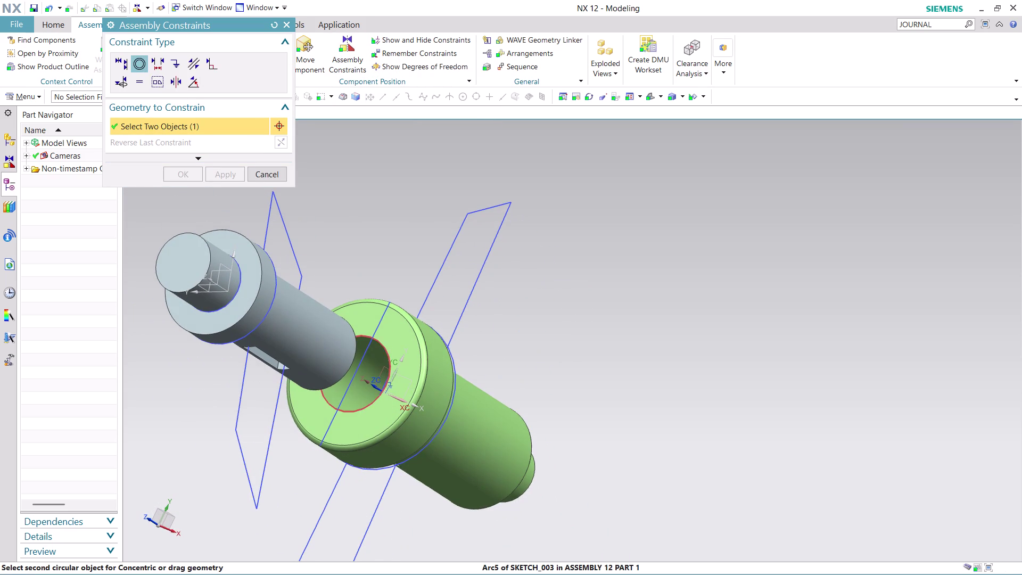
middle_drag(538, 330, 497, 393)
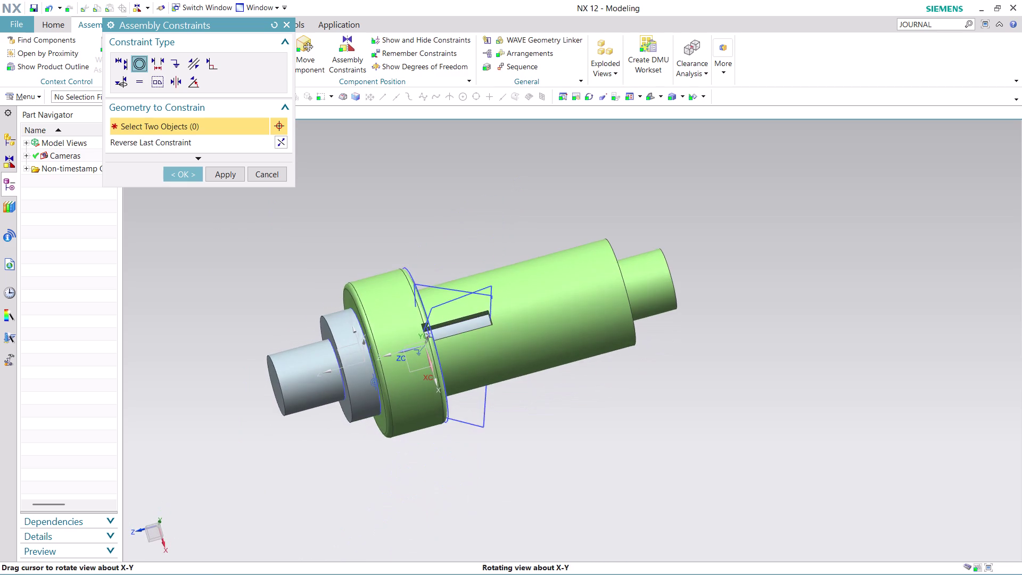
middle_drag(498, 393, 508, 392)
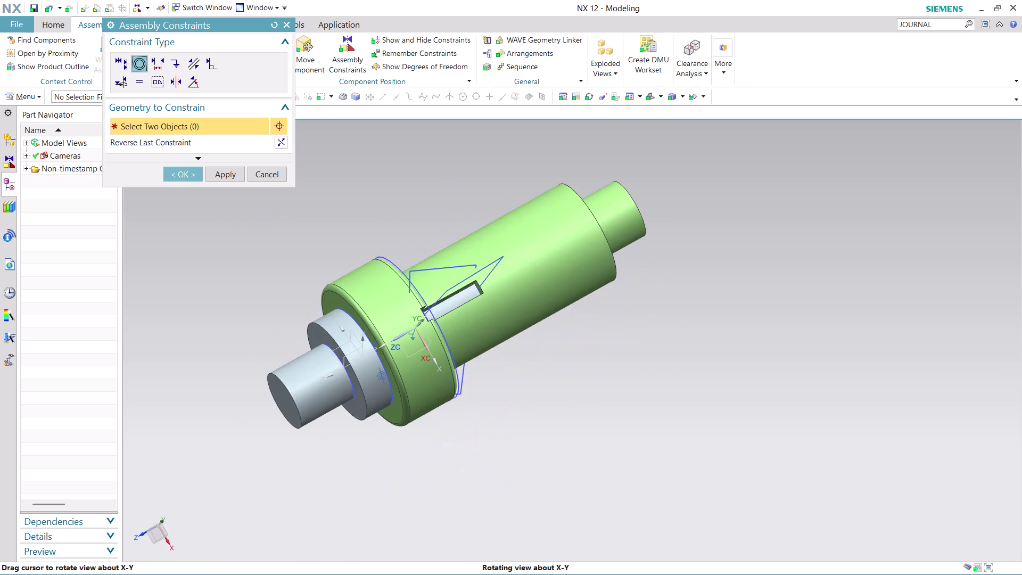
middle_drag(507, 392, 500, 395)
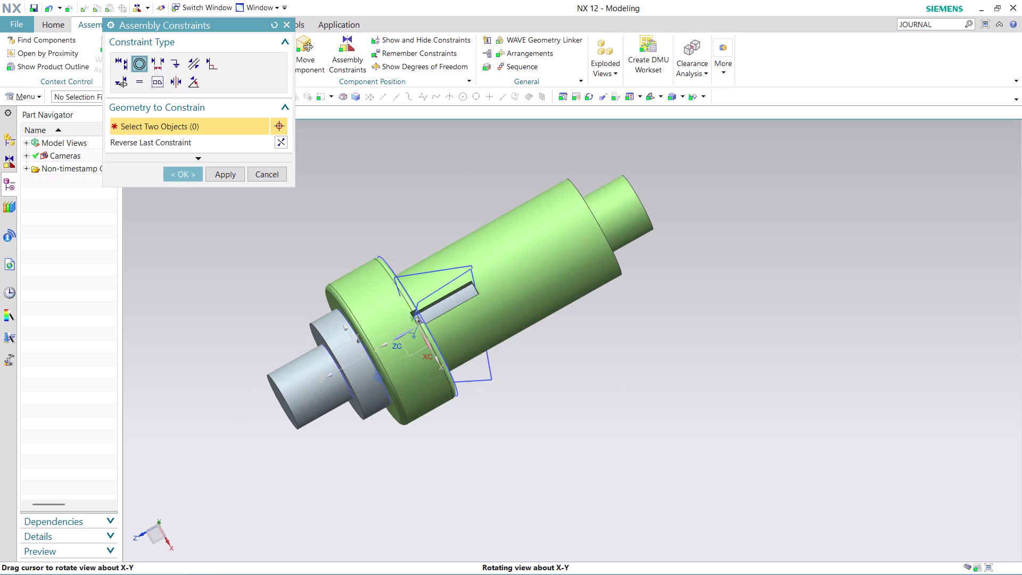
middle_drag(500, 396, 501, 397)
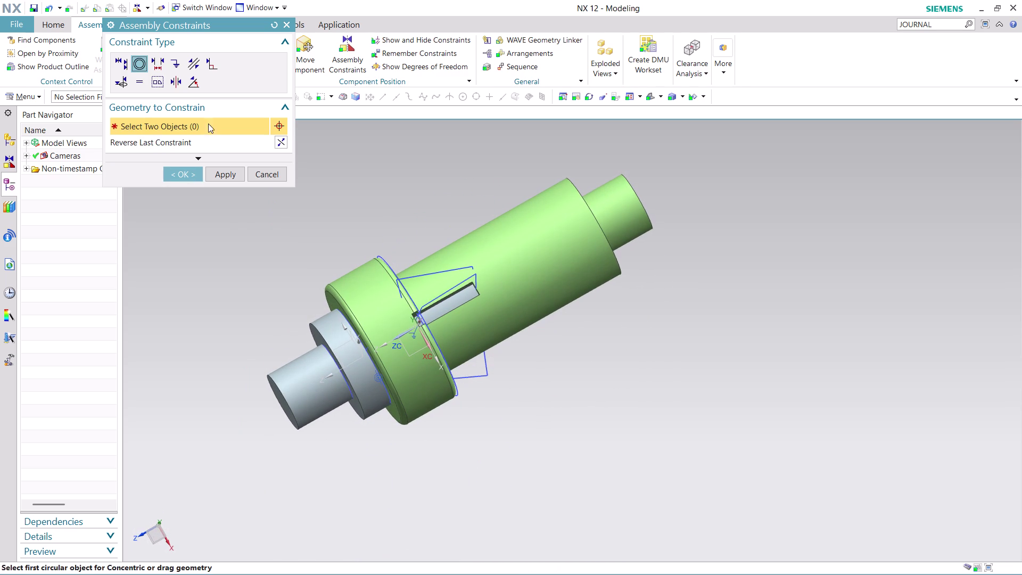
click(195, 174)
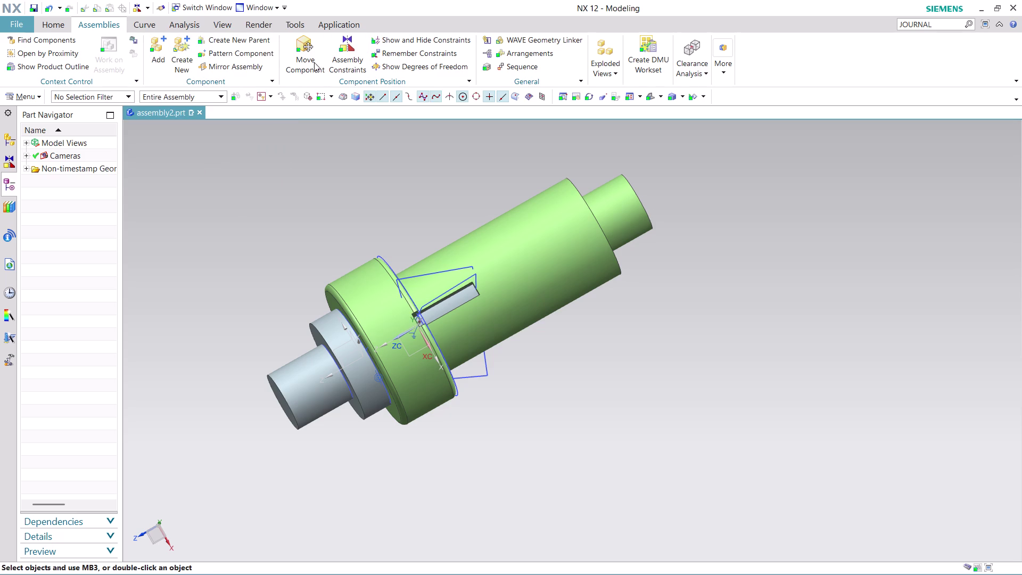
Rotate ASSEMBLY 12 PART 2 about ZC until its key lines up with the slot.
click(307, 60)
click(347, 380)
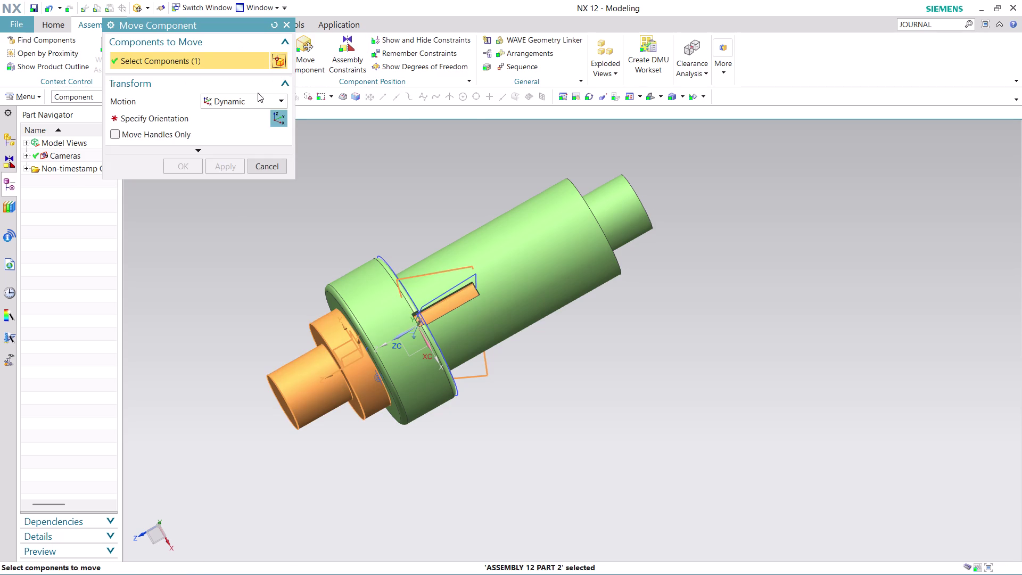
click(278, 118)
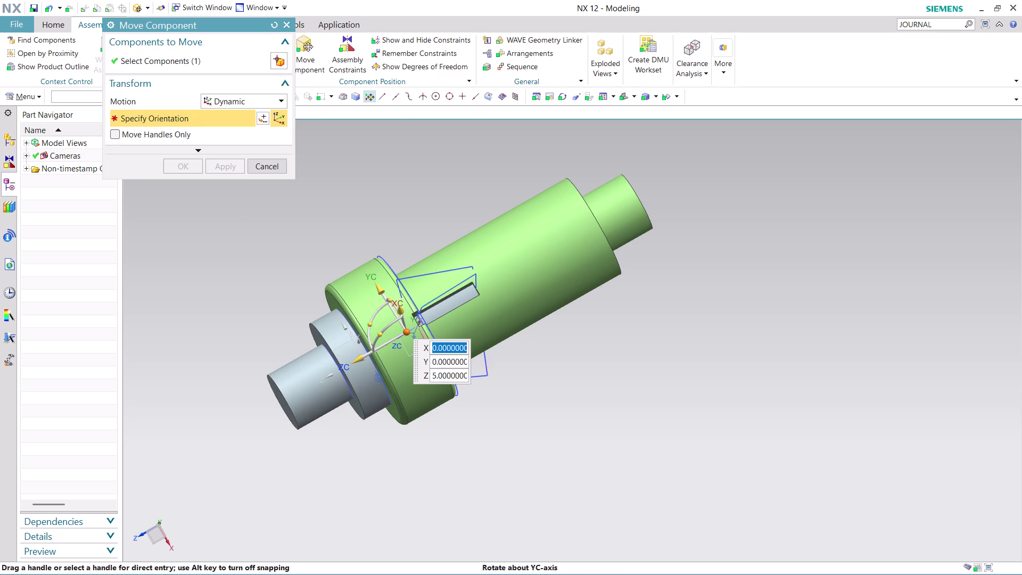
drag(388, 299, 394, 304)
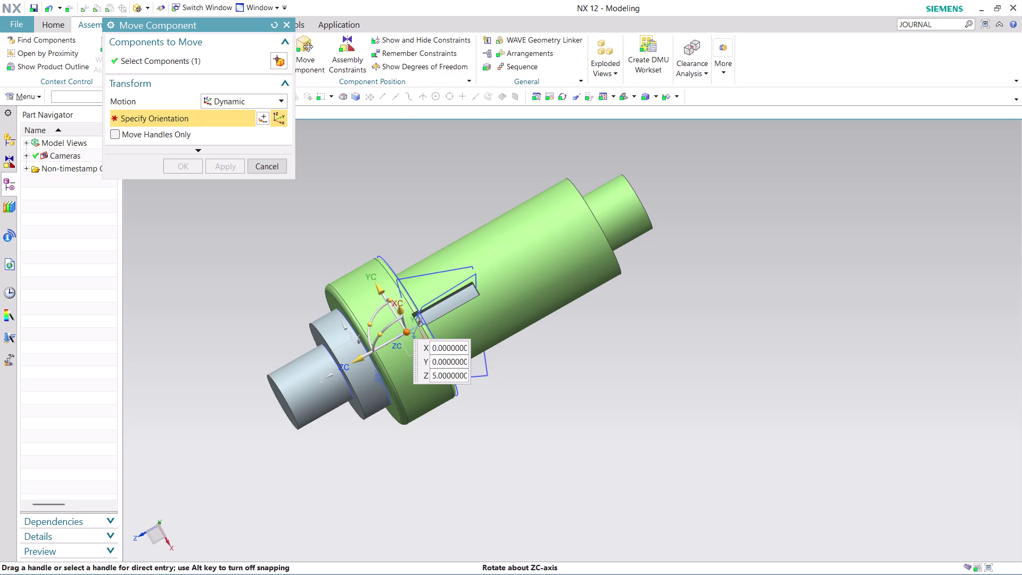
drag(394, 304, 403, 314)
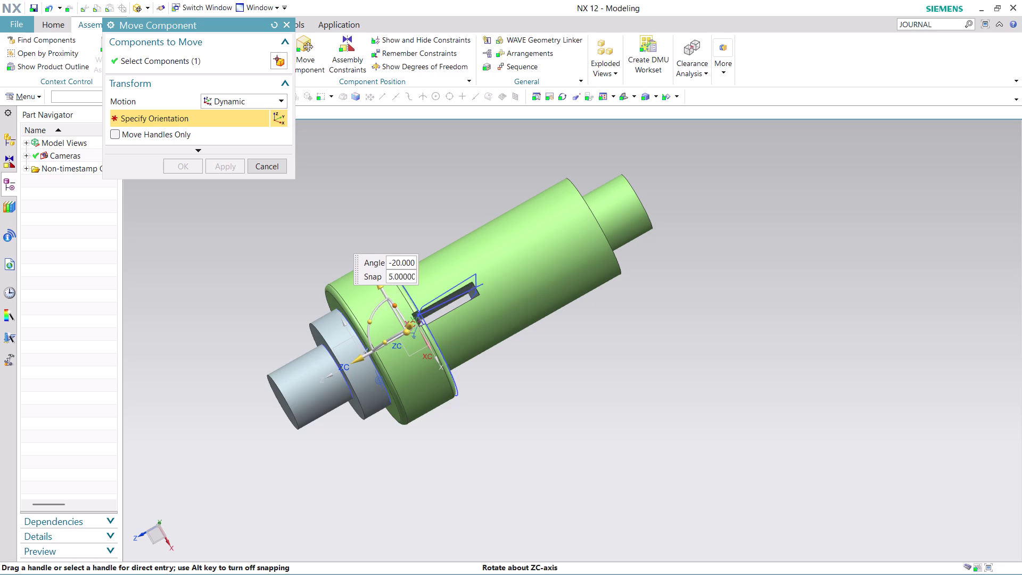
drag(403, 315, 401, 308)
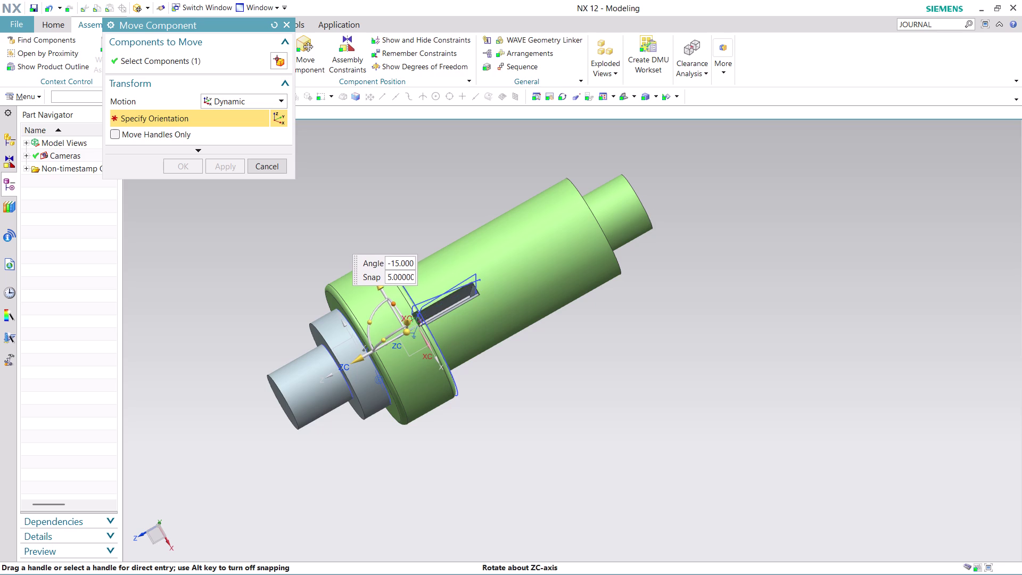
drag(401, 308, 401, 307)
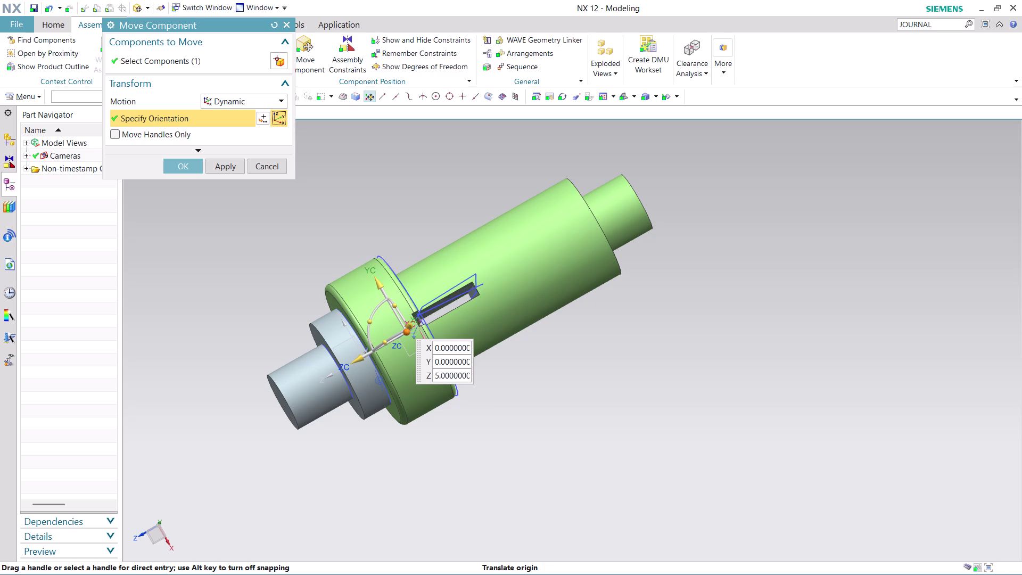
middle_drag(586, 381, 570, 395)
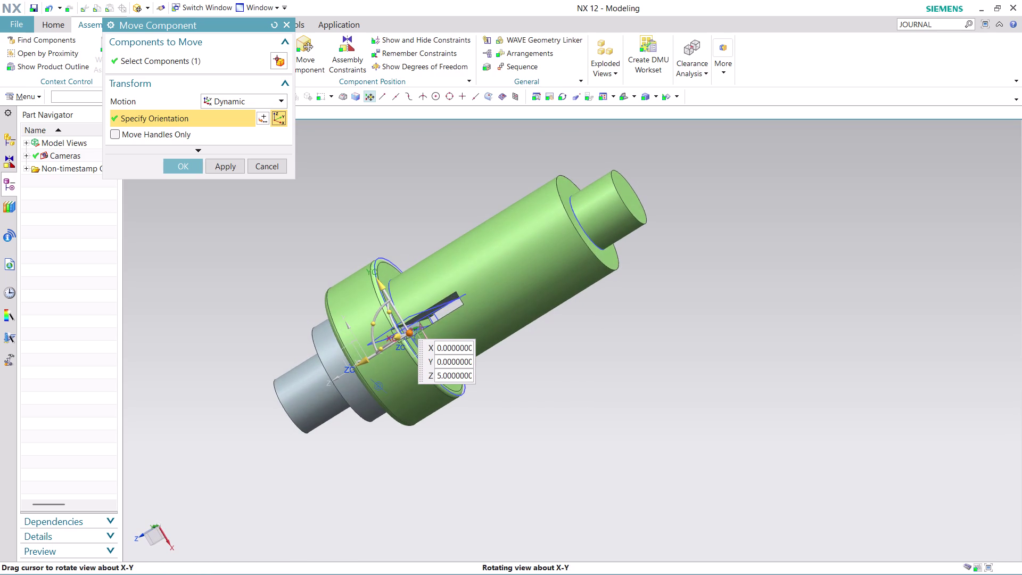
middle_drag(570, 395, 581, 393)
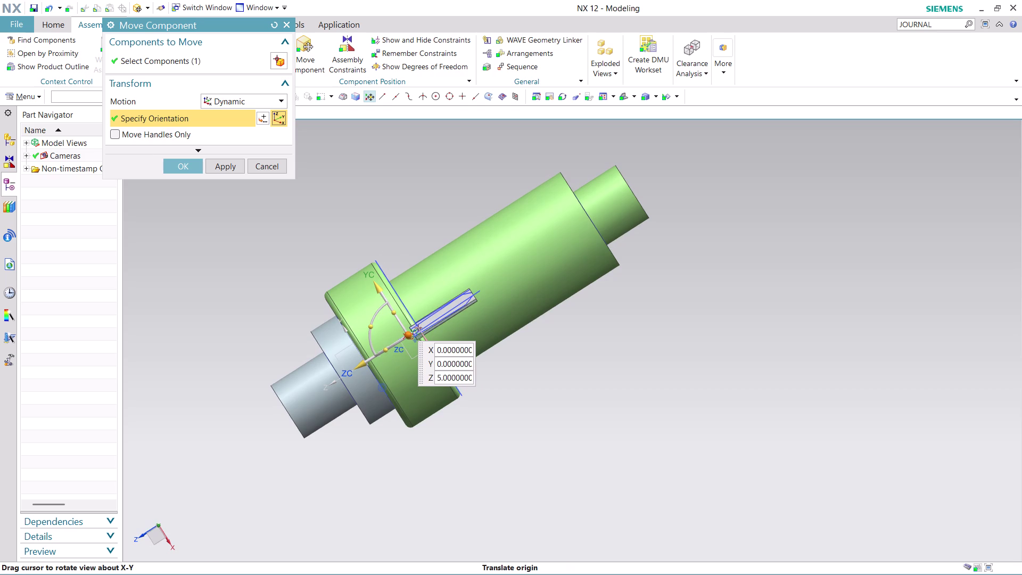
click(177, 169)
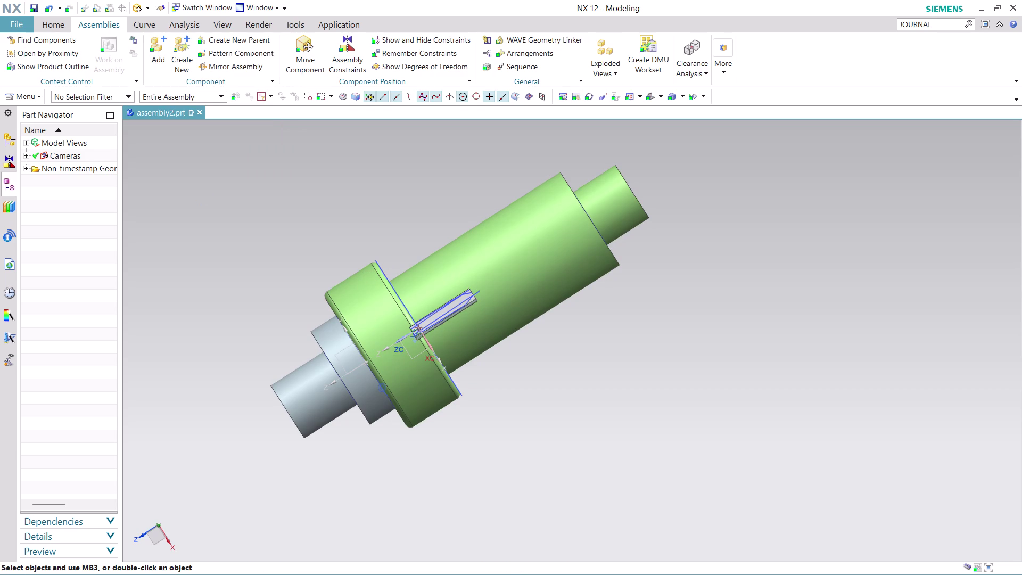
Orbit and zoom the assembly to a side view of the slot.
middle_drag(306, 482, 267, 433)
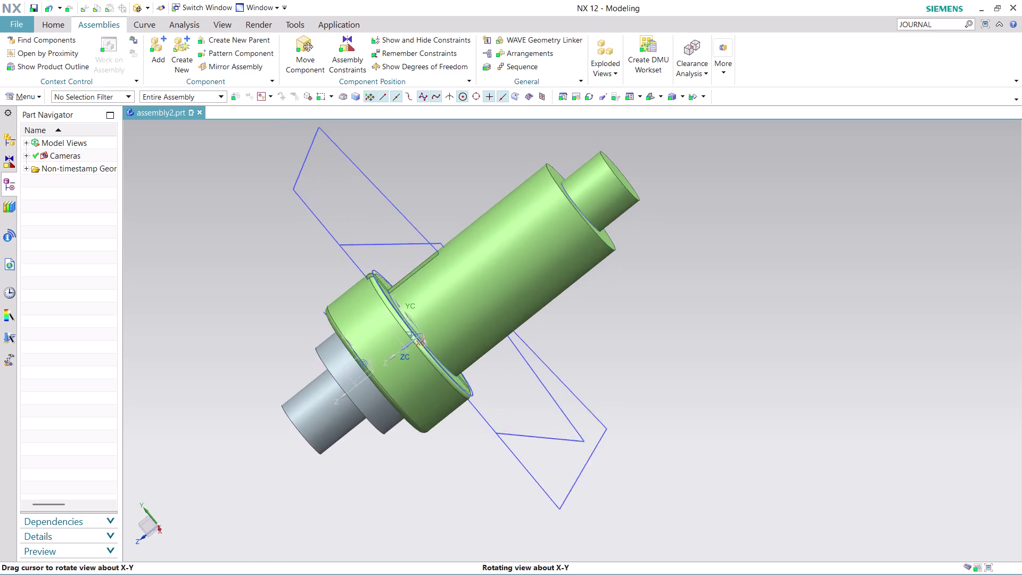
middle_drag(268, 433, 257, 397)
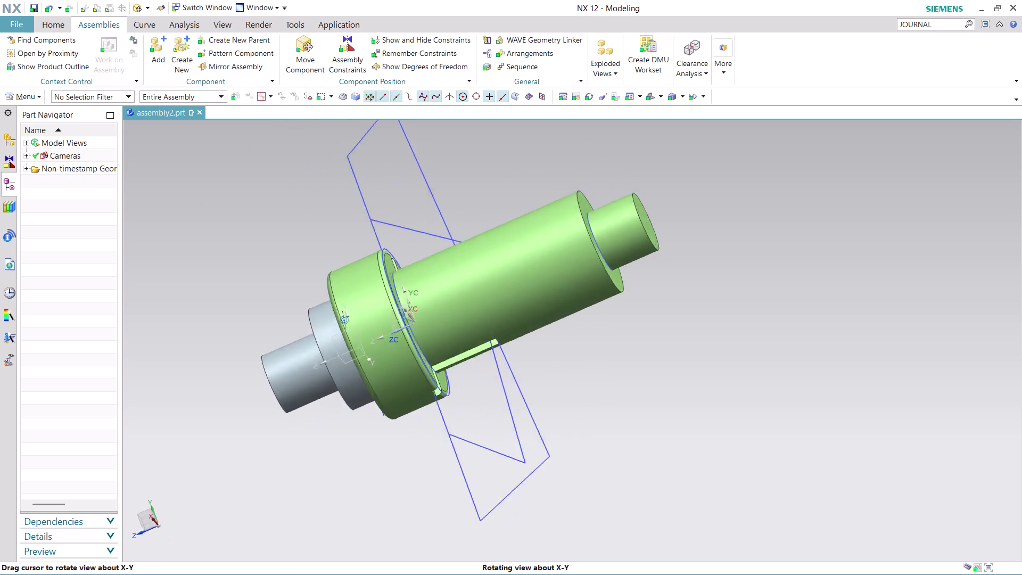
middle_drag(256, 397, 236, 350)
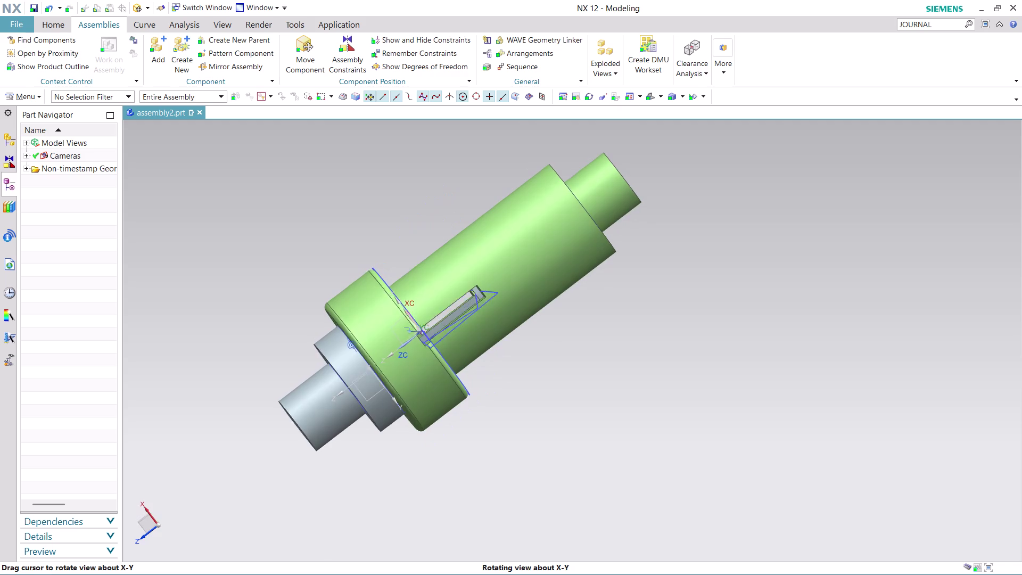
middle_drag(237, 350, 238, 400)
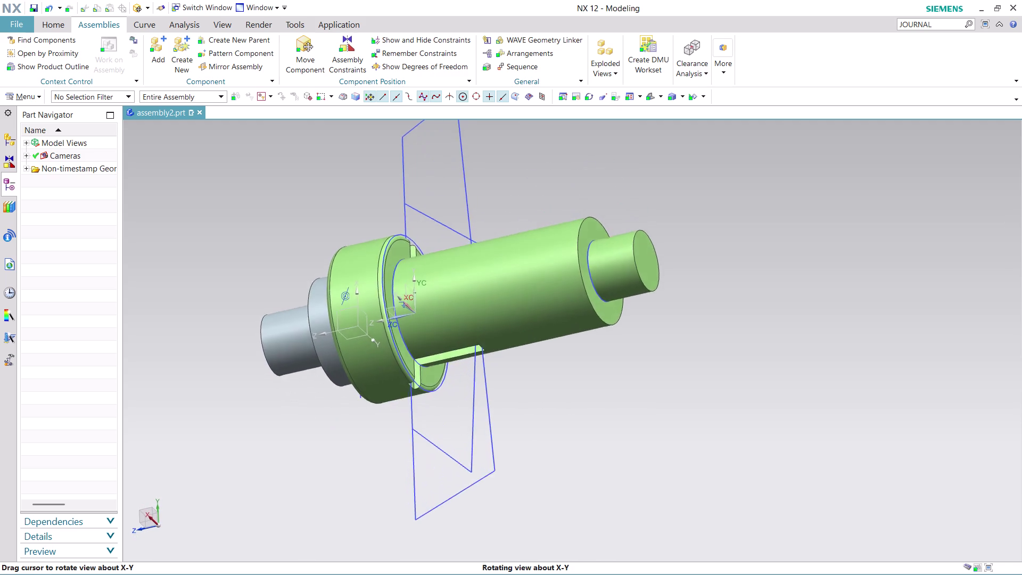
middle_drag(238, 400, 242, 407)
scroll(down, 3)
scroll(down, 3)
middle_drag(537, 420, 537, 422)
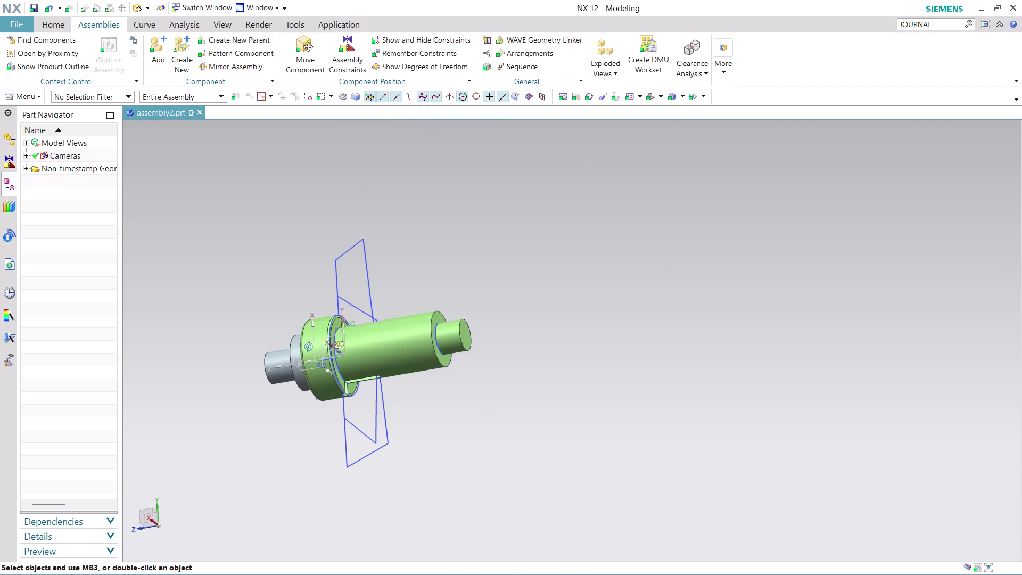
middle_drag(538, 422, 563, 471)
scroll(up, 3)
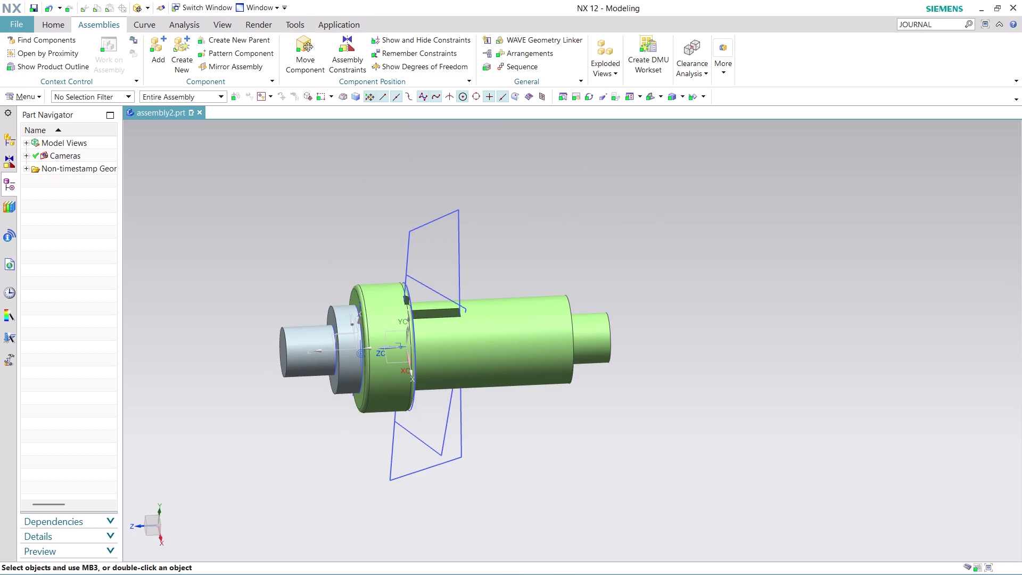
Choose ASSEMBLY 12 PART 3 as the next component to add.
click(162, 63)
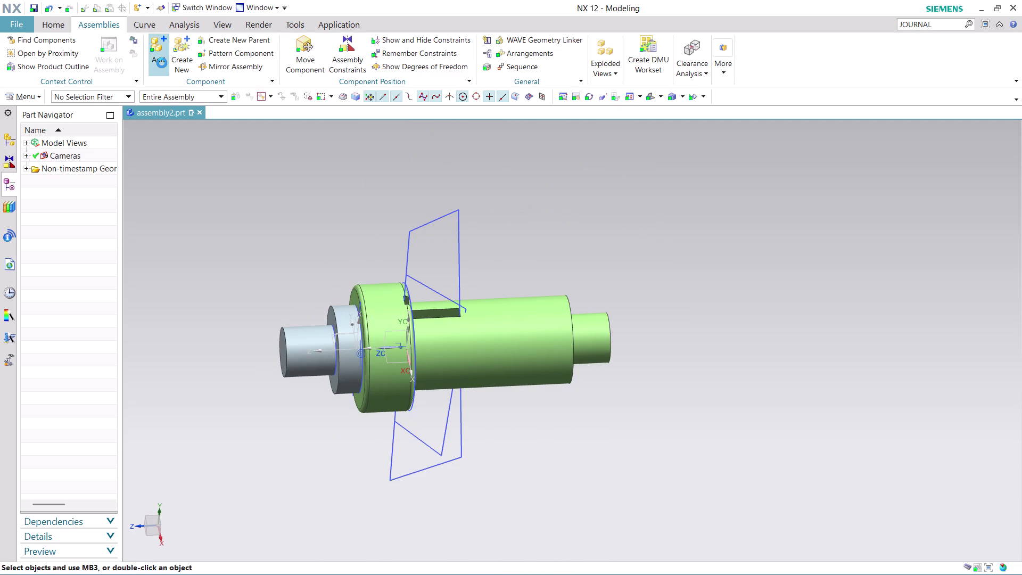
click(282, 78)
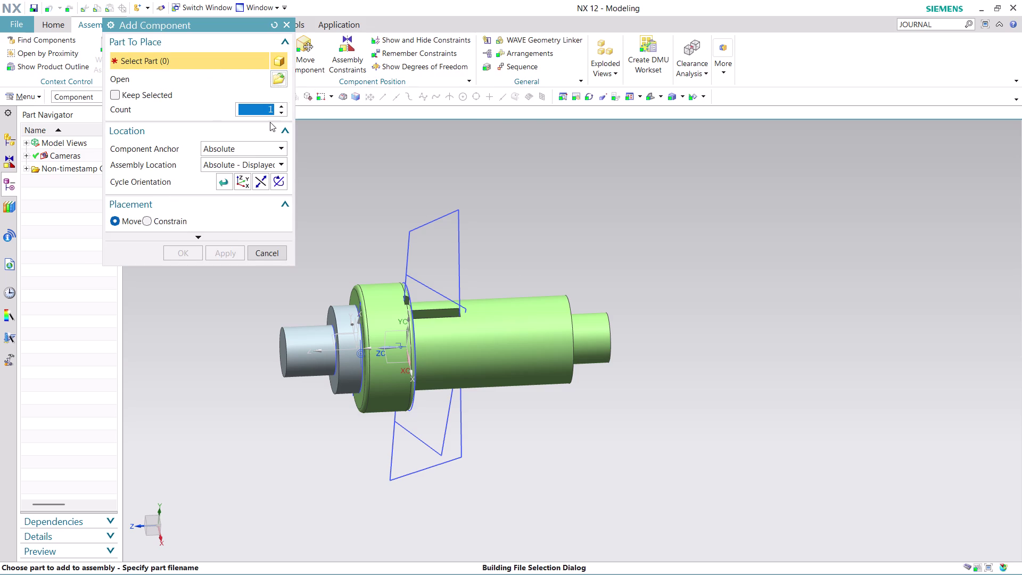
scroll(down, 3)
scroll(down, 3)
scroll(down, 3)
click(165, 162)
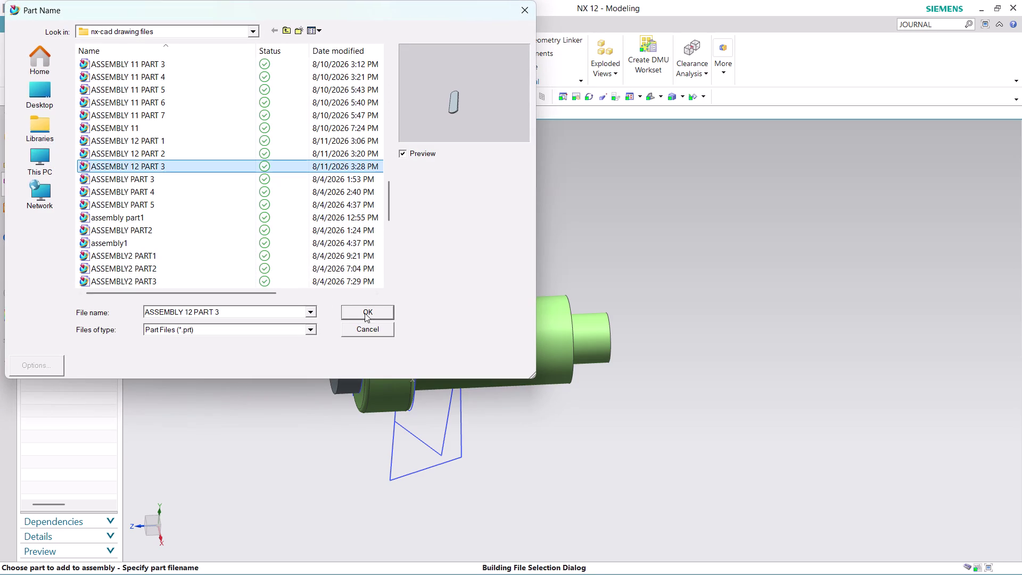
click(365, 312)
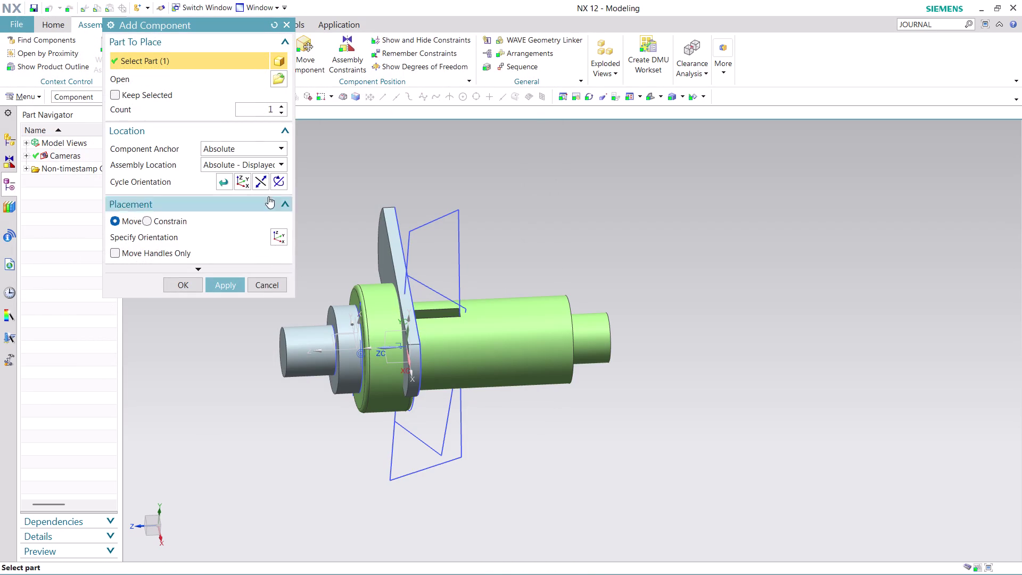
Lift ASSEMBLY 12 PART 3 along YC and turn it upright above the slot.
click(273, 160)
click(271, 187)
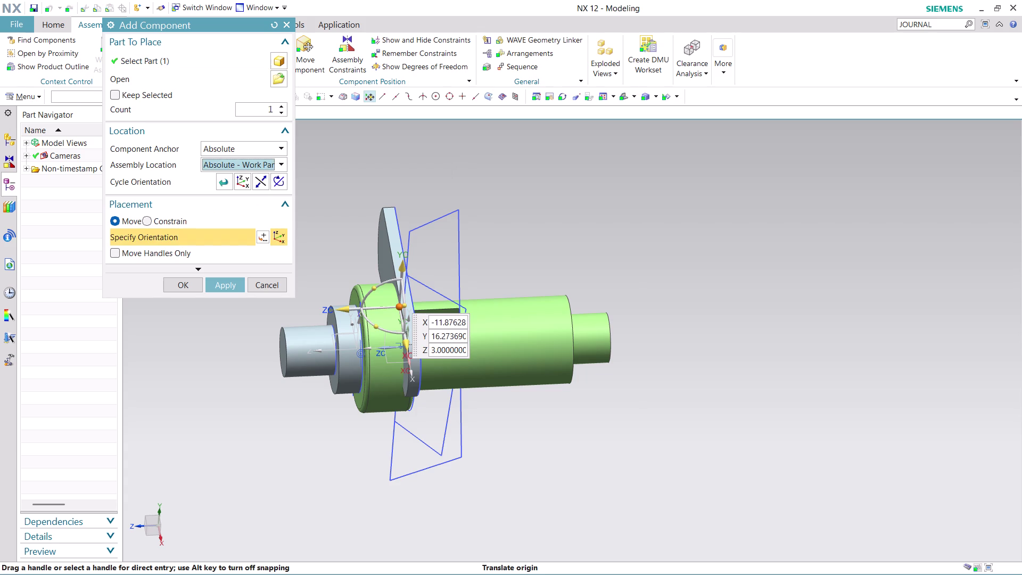
drag(406, 264, 411, 181)
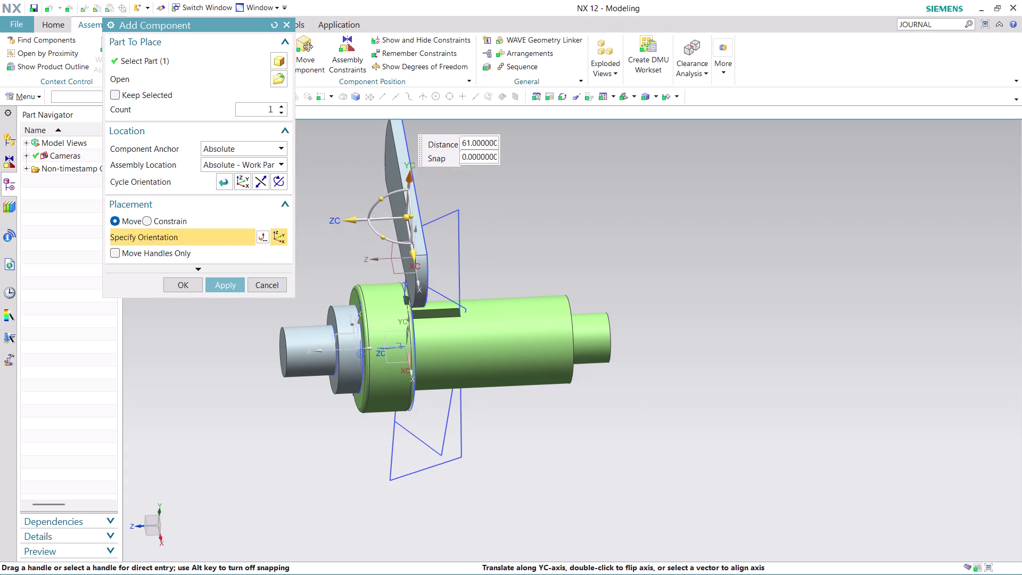
drag(410, 181, 415, 168)
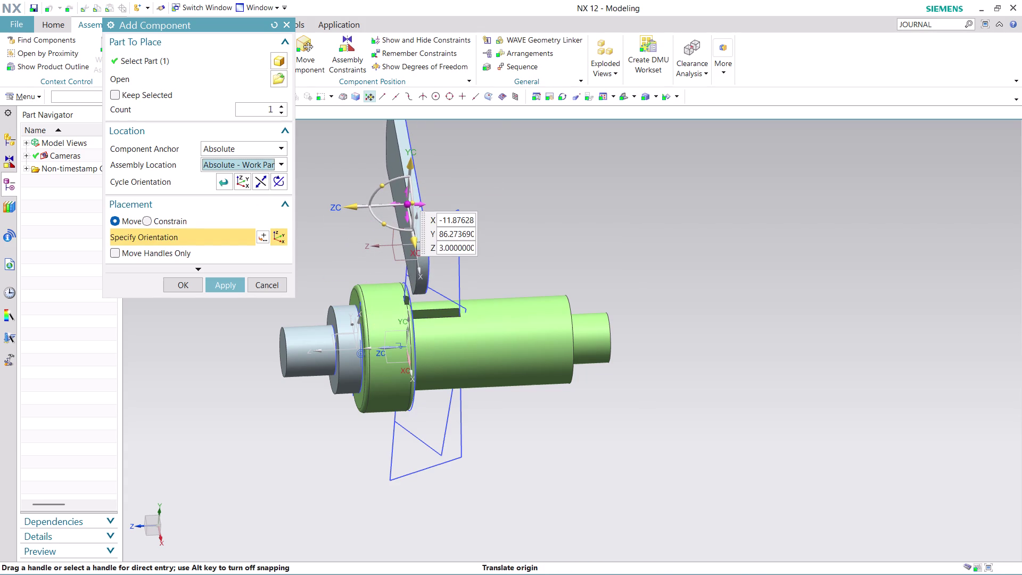
drag(417, 201, 419, 215)
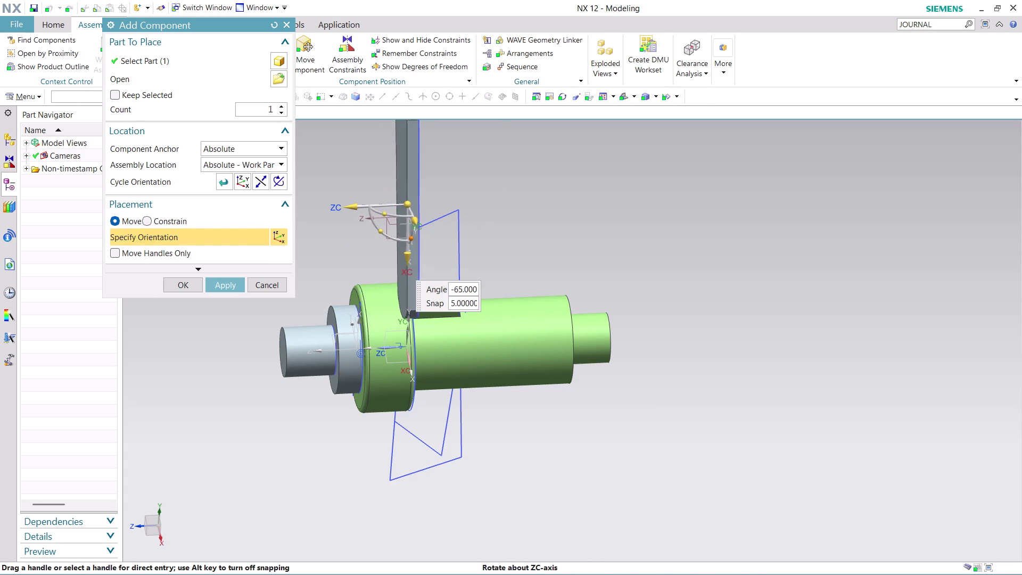
drag(419, 215, 420, 224)
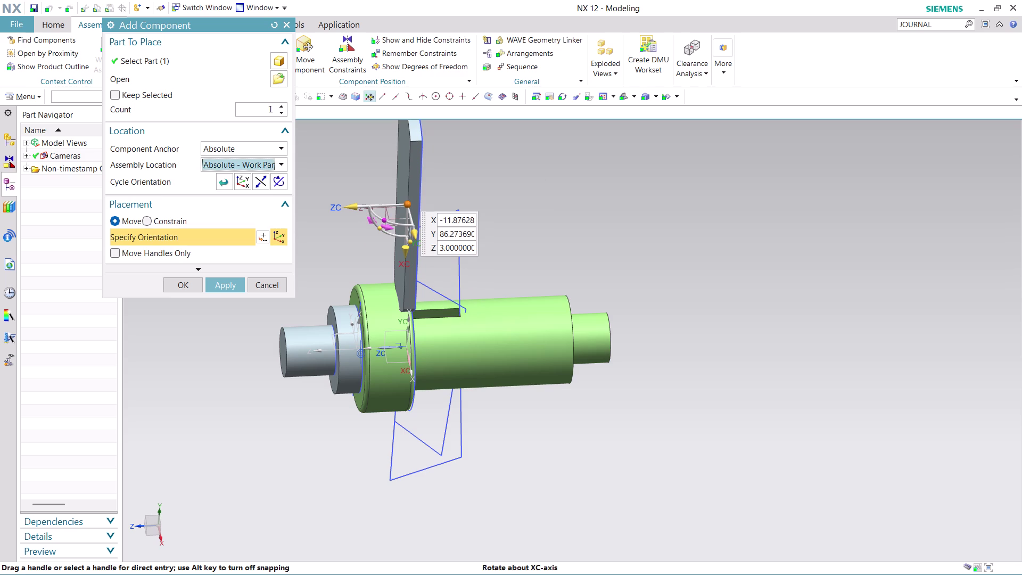
drag(379, 217, 420, 250)
drag(467, 210, 485, 211)
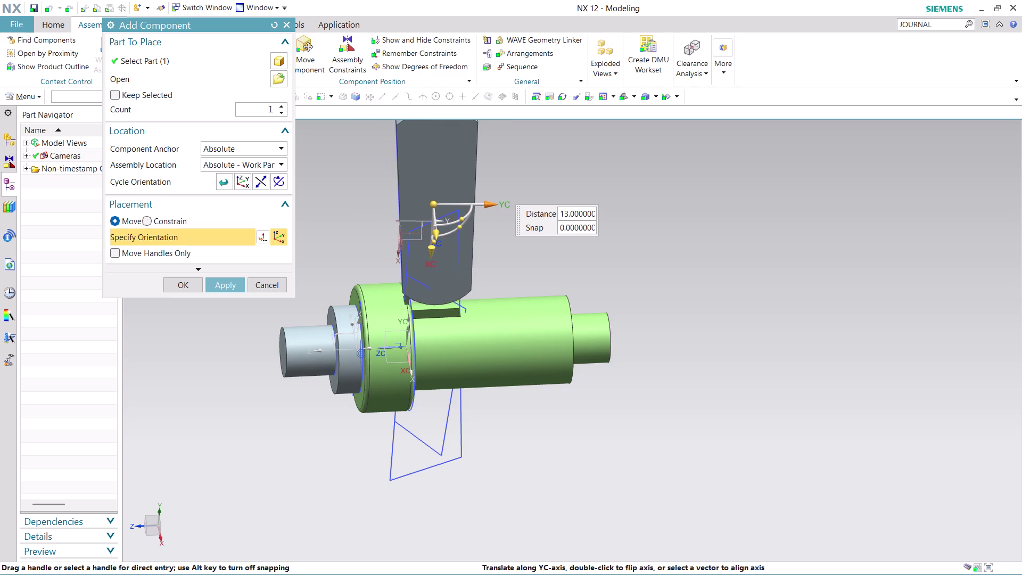
drag(485, 211, 487, 212)
click(181, 286)
scroll(up, 3)
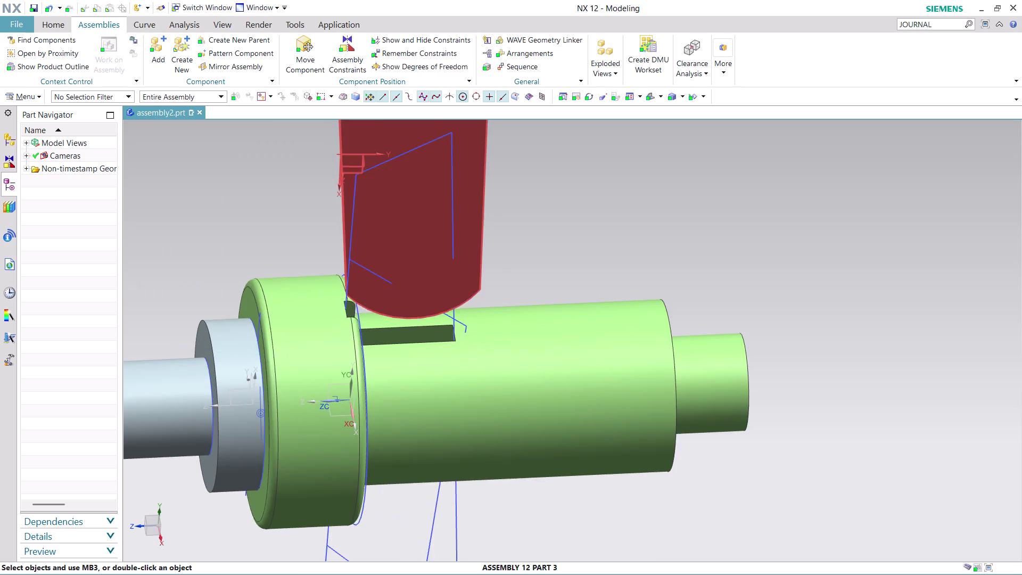
scroll(down, 3)
middle_drag(511, 229, 510, 258)
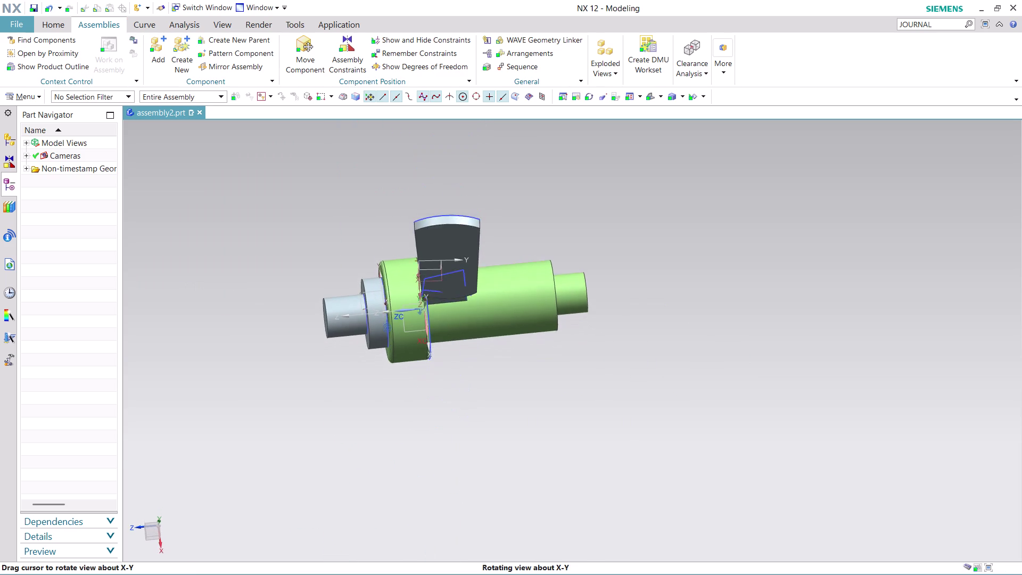
middle_drag(510, 259, 514, 280)
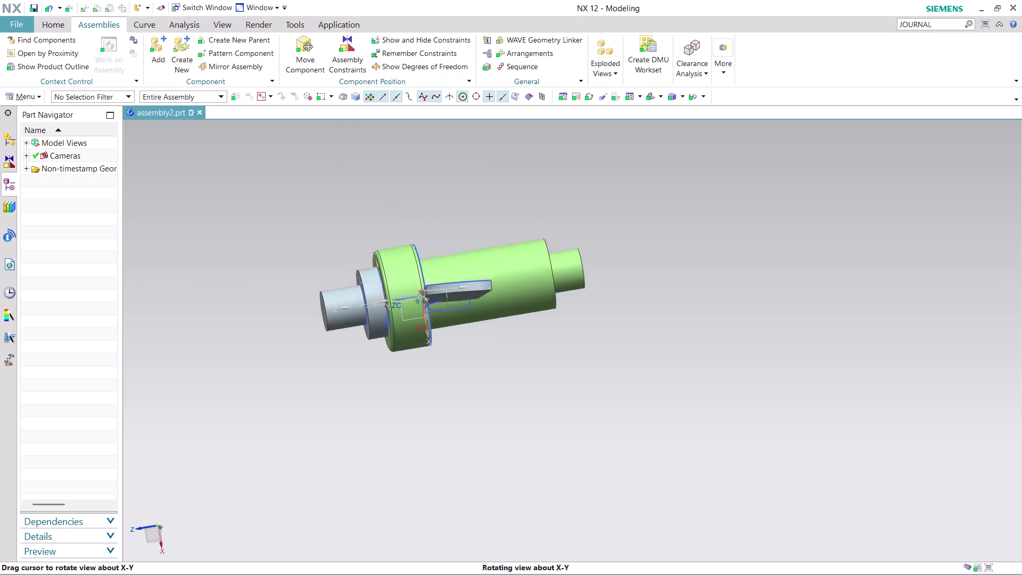
middle_drag(514, 280, 480, 159)
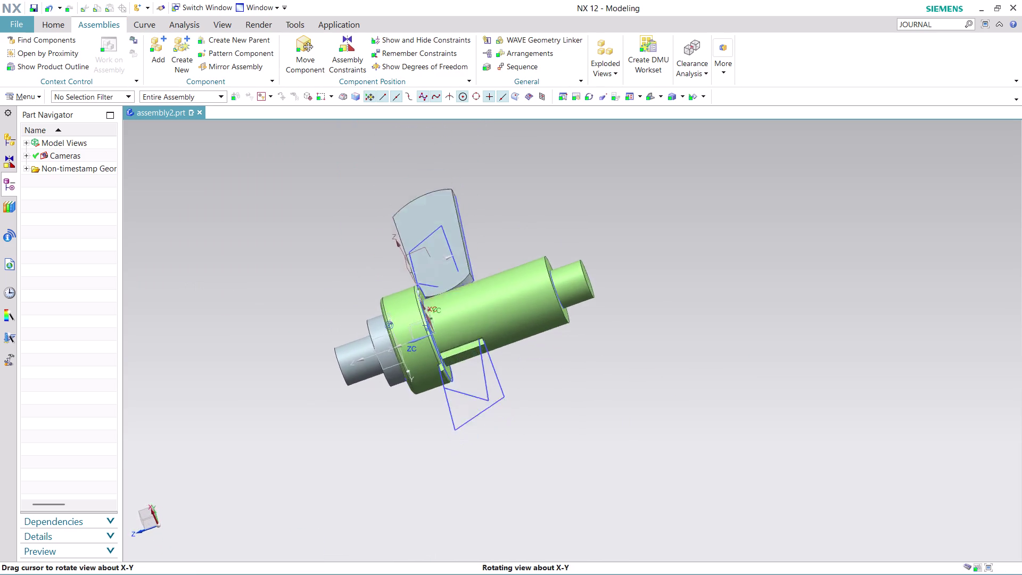
middle_drag(479, 158, 489, 219)
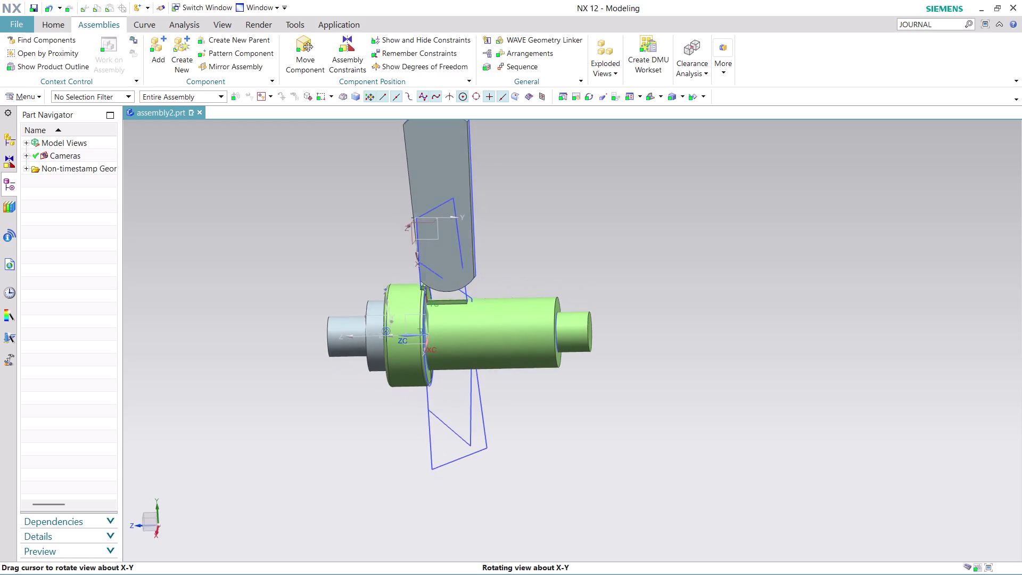
middle_drag(489, 220, 424, 330)
scroll(up, 3)
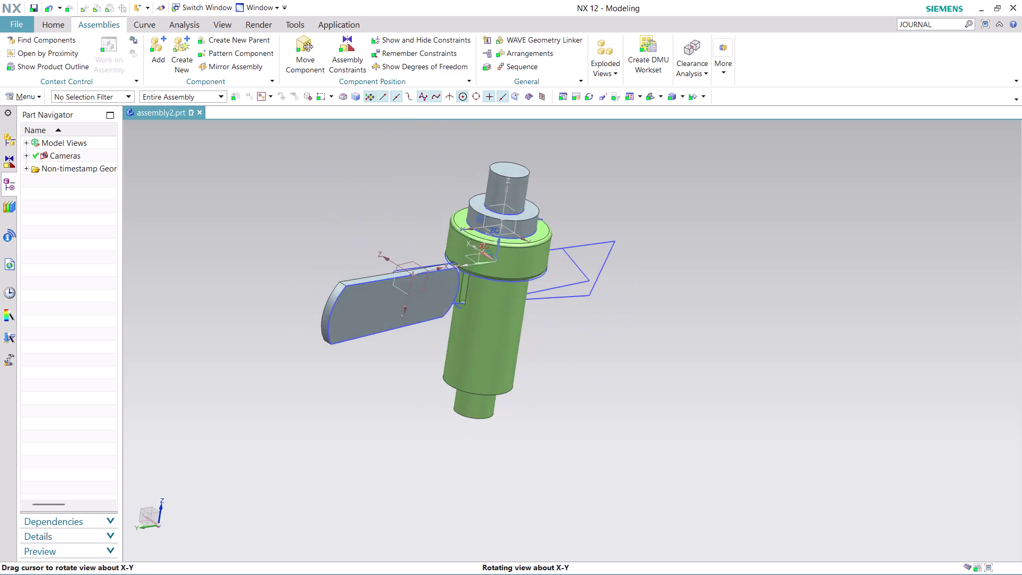
middle_drag(424, 330, 409, 261)
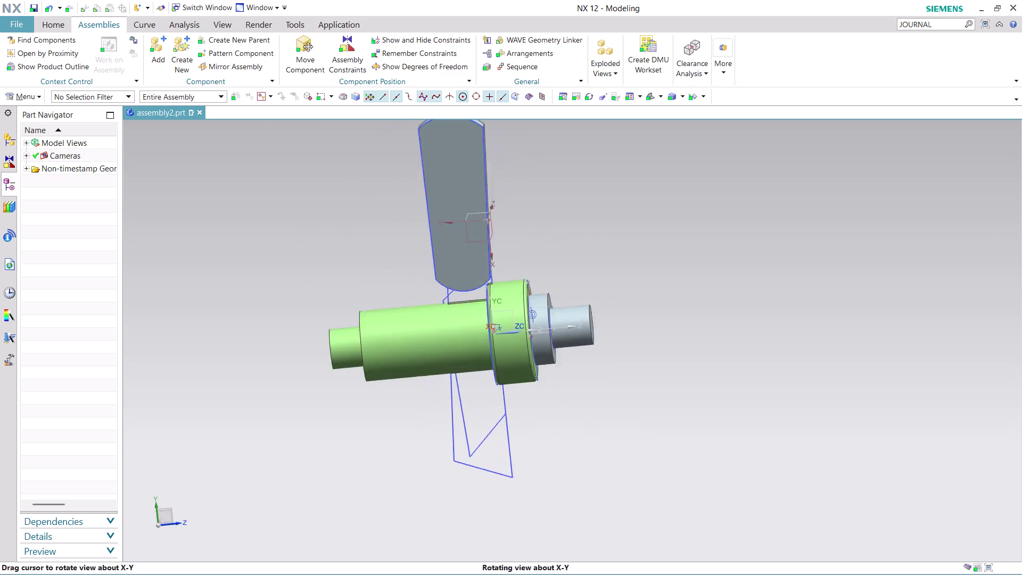
middle_drag(409, 261, 404, 305)
Add a Touch Align constraint holding a flat lever face against a shaft face.
click(344, 49)
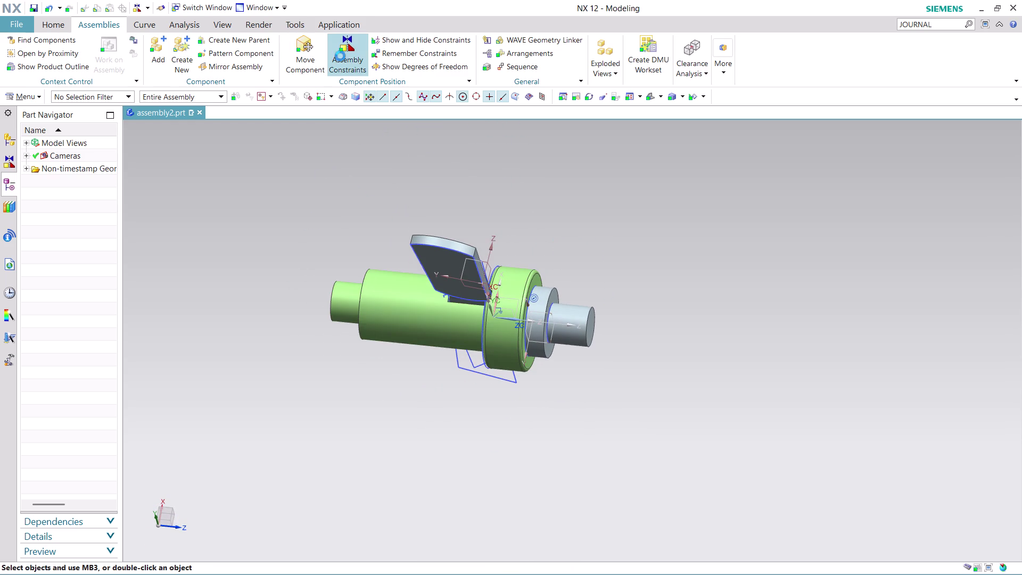
click(123, 61)
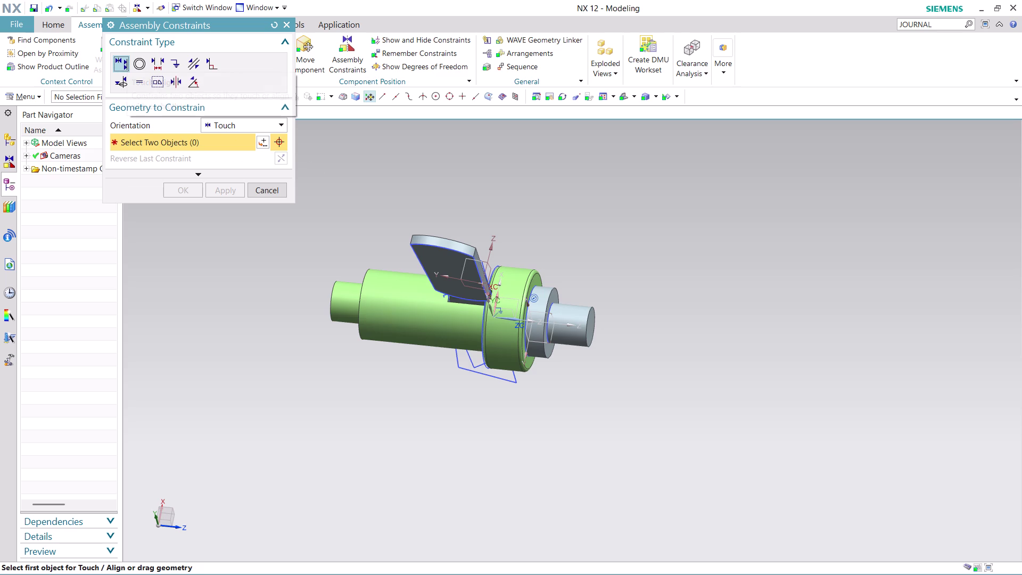
scroll(up, 3)
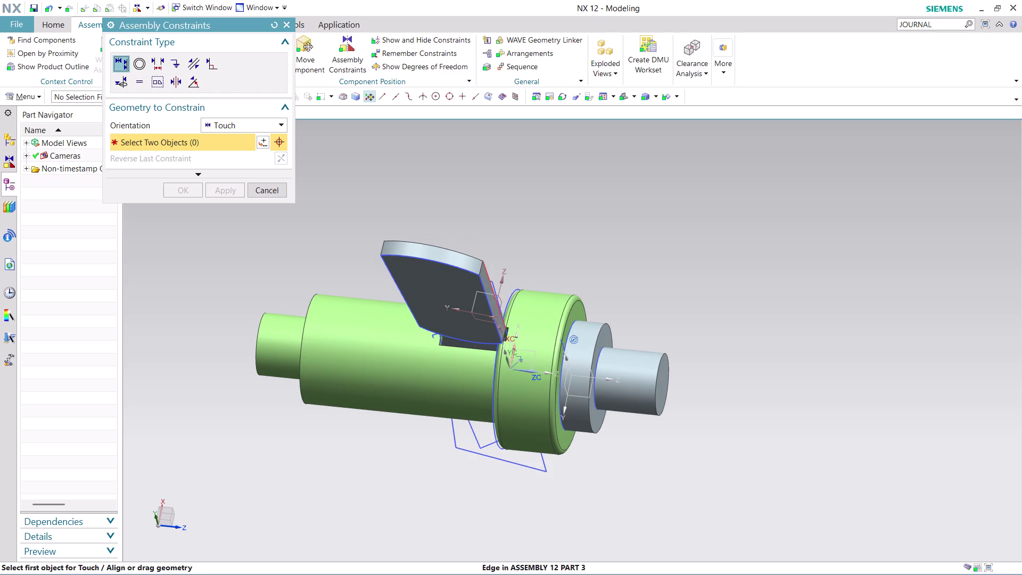
click(486, 285)
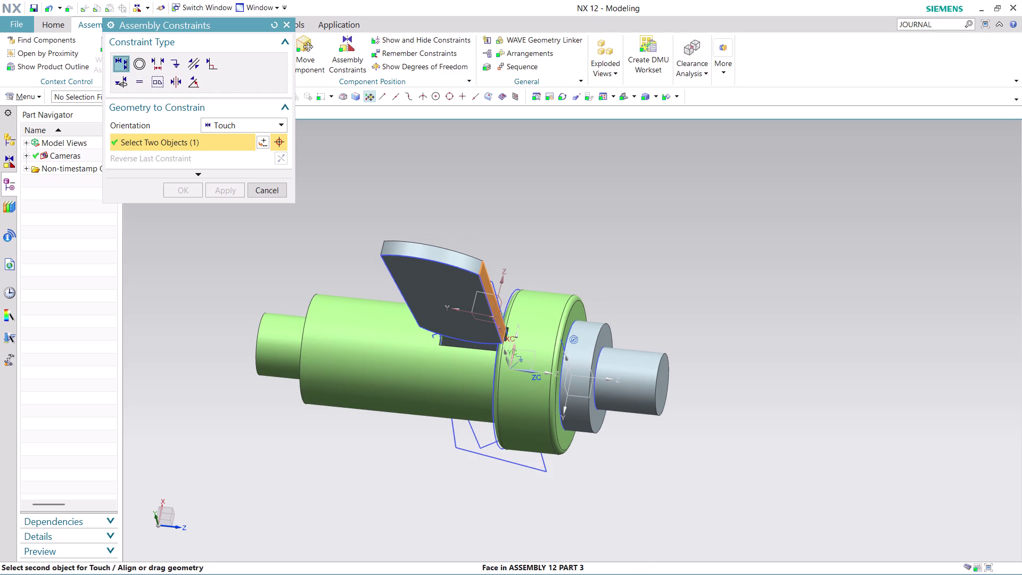
middle_drag(578, 266, 638, 288)
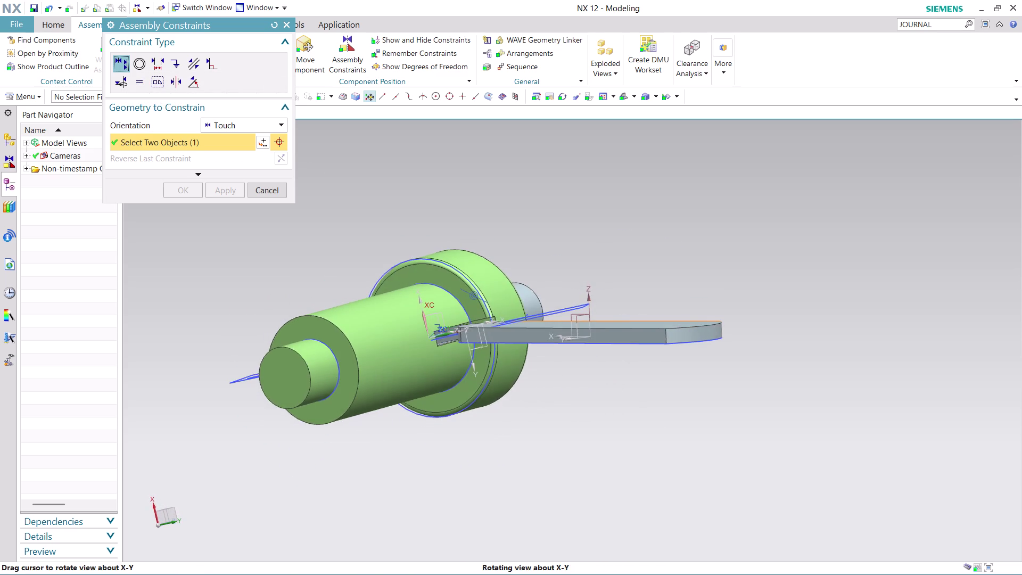
middle_drag(638, 289, 654, 284)
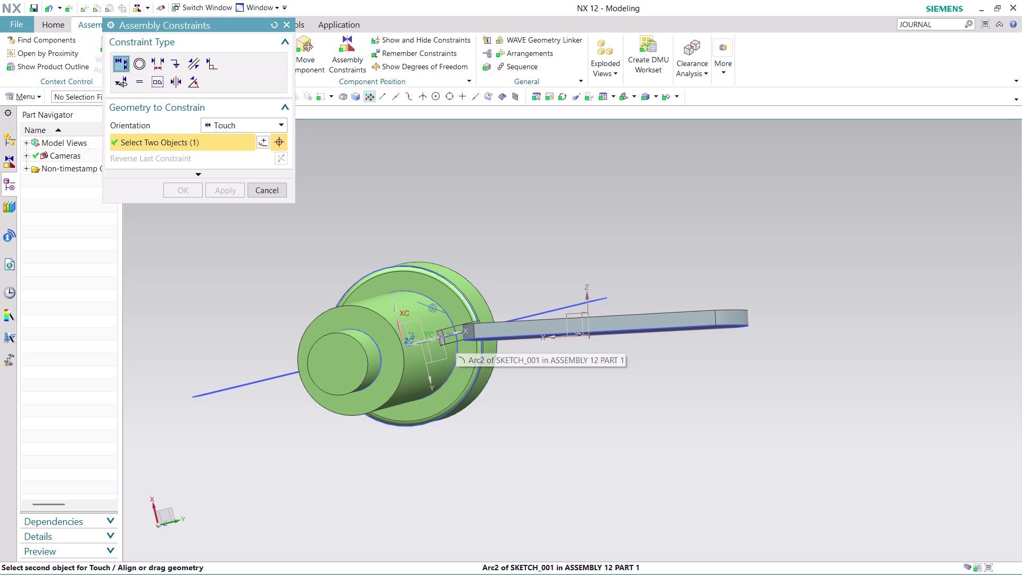
scroll(up, 3)
click(454, 306)
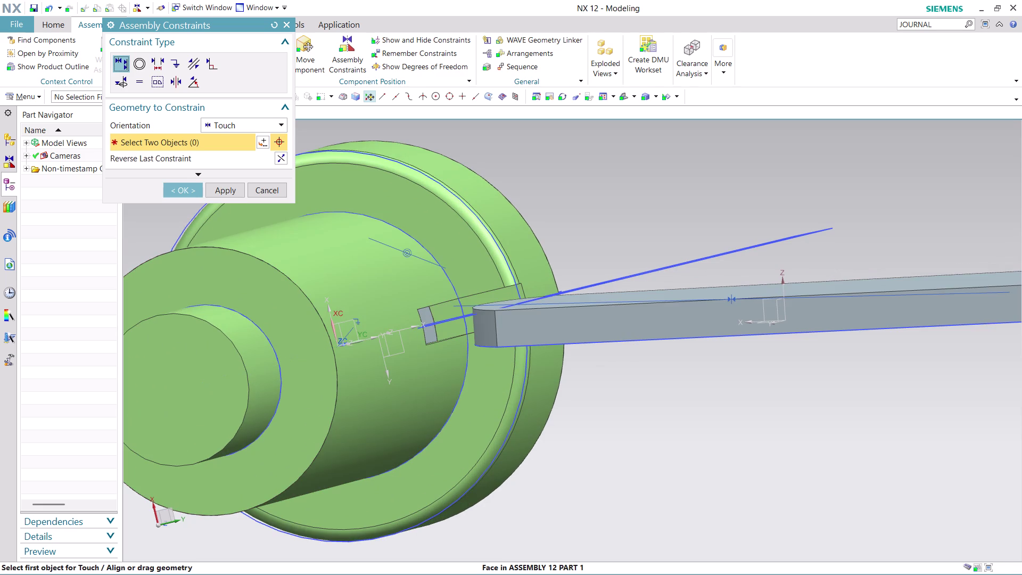
Add a second touch constraint between another lever face and a shaft face.
scroll(down, 3)
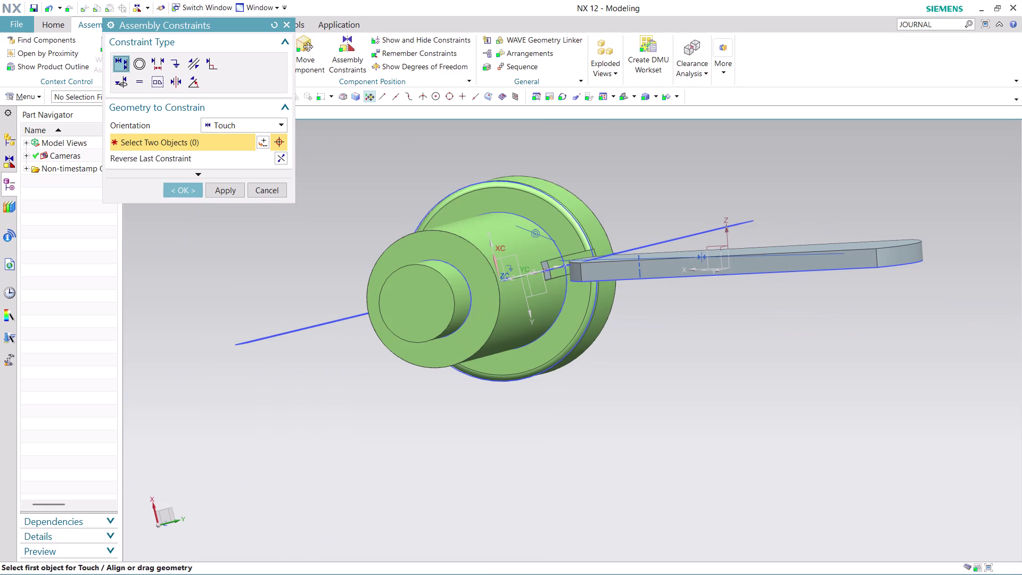
middle_drag(760, 167, 742, 193)
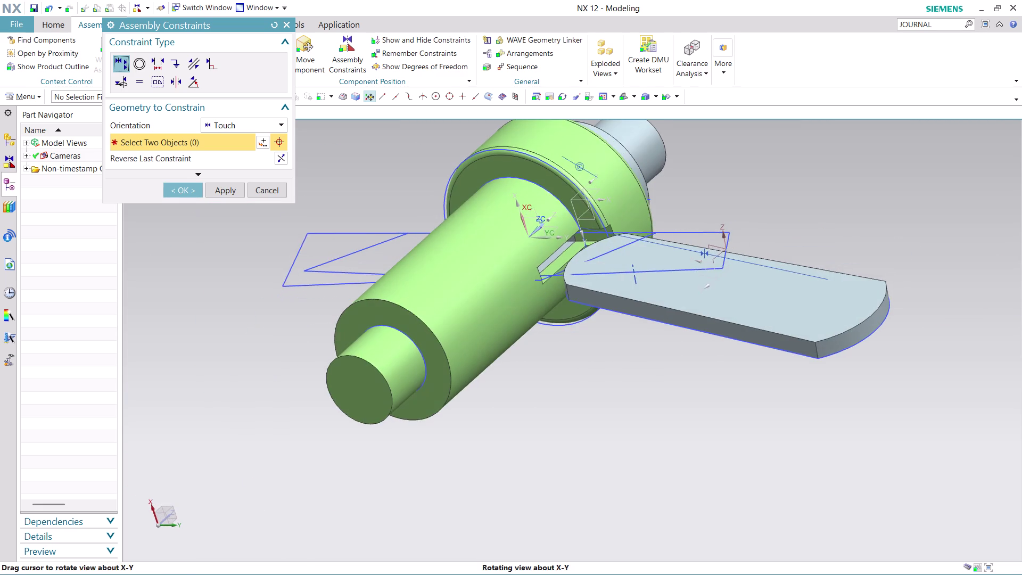
middle_drag(742, 193, 740, 193)
click(732, 281)
middle_drag(746, 211, 695, 158)
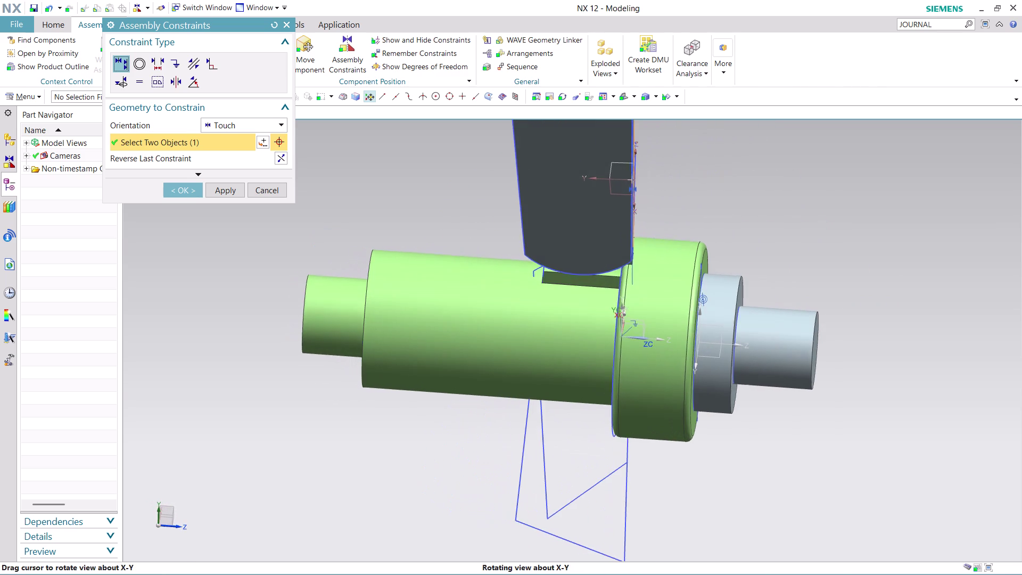
middle_drag(695, 157, 695, 158)
click(593, 283)
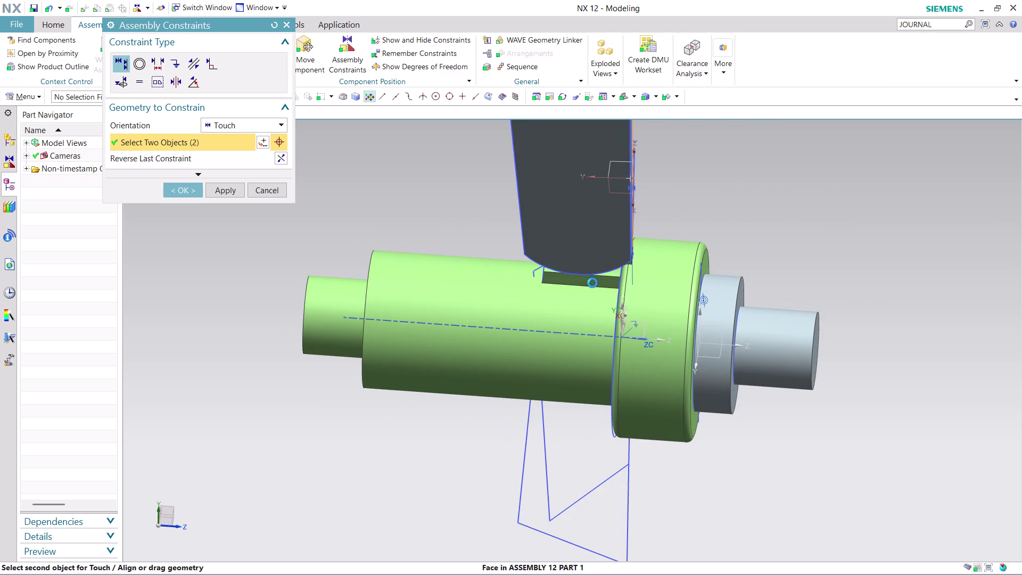
Inspect the lever seated on the shaft, then switch the constraint type to Distance.
scroll(down, 3)
scroll(down, 3)
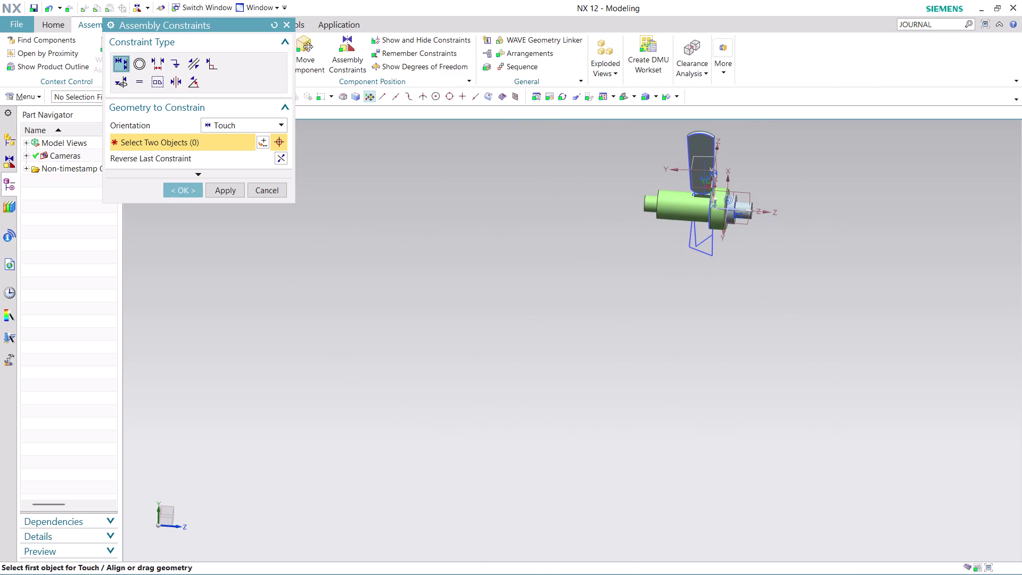
middle_drag(779, 179, 619, 306)
scroll(up, 3)
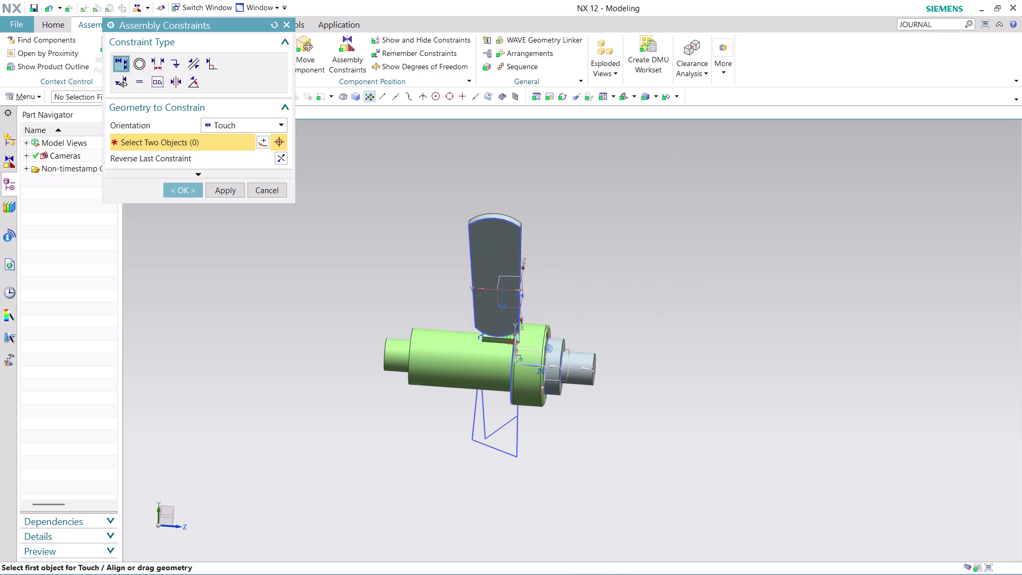
middle_drag(585, 297, 595, 234)
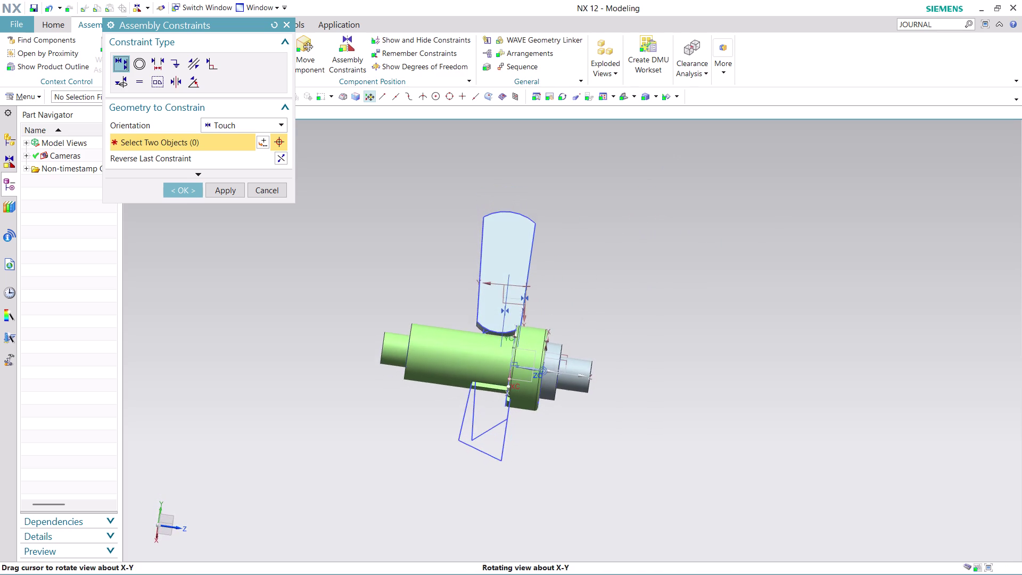
middle_drag(596, 235, 600, 237)
scroll(up, 3)
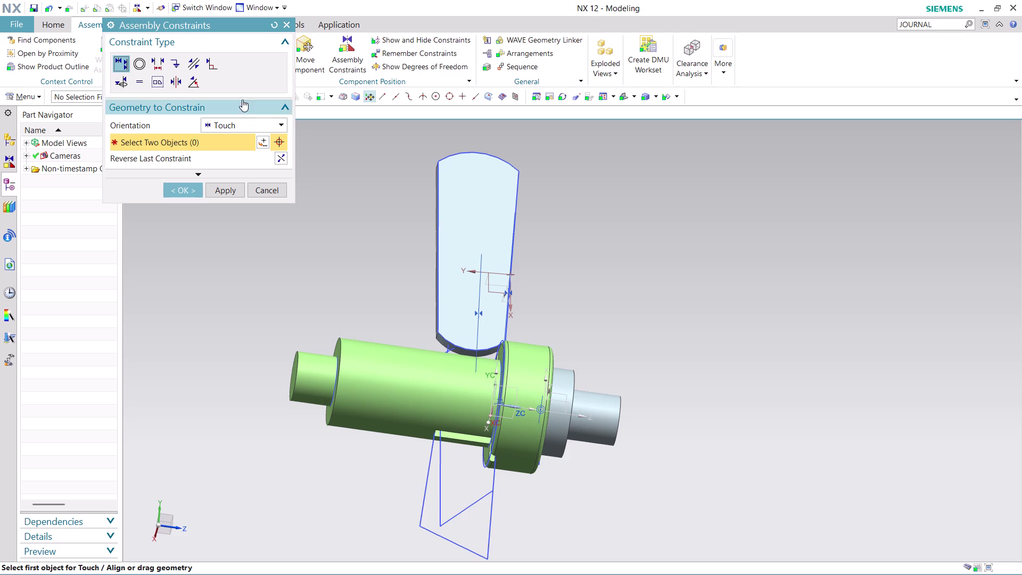
click(157, 61)
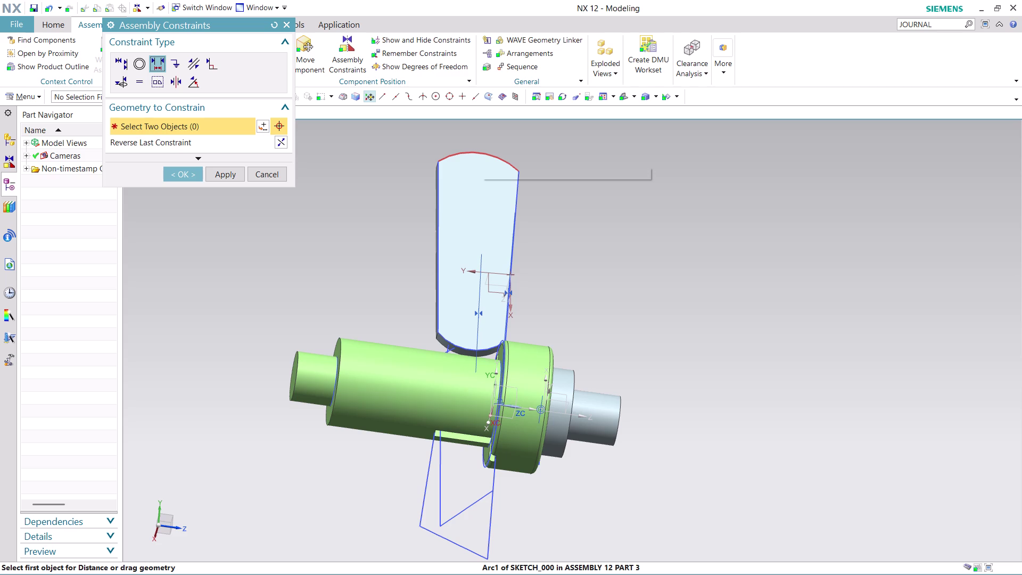
Pick the lever's curved lower edge for a distance constraint, then cancel and close Assembly Constraints.
click(471, 351)
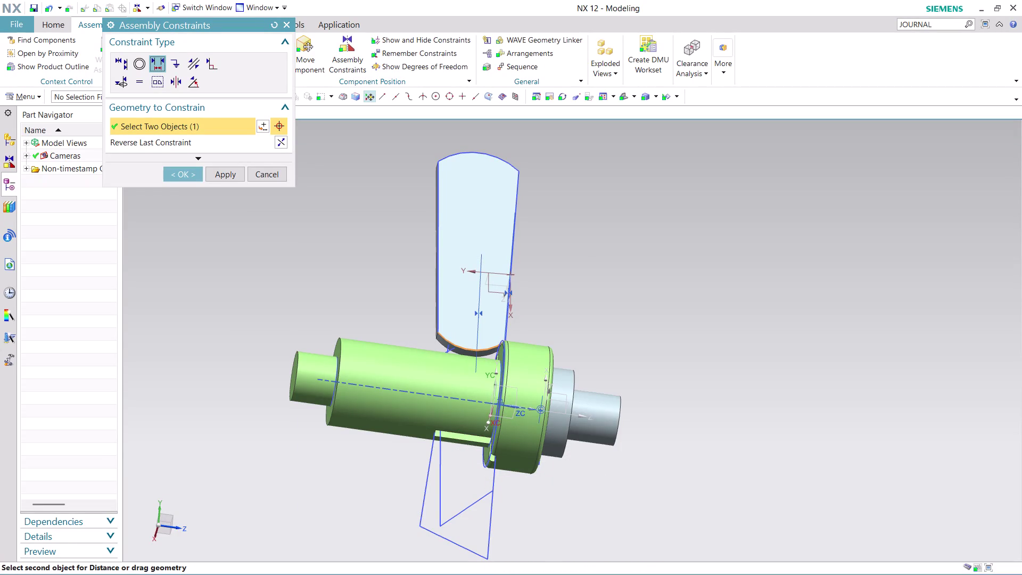
middle_drag(541, 488, 569, 502)
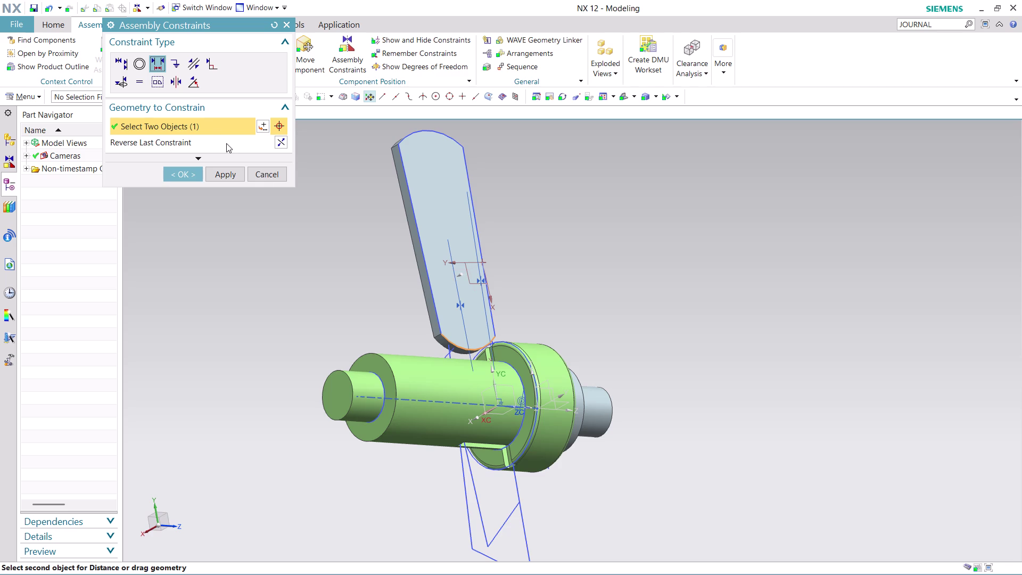
click(205, 125)
click(190, 171)
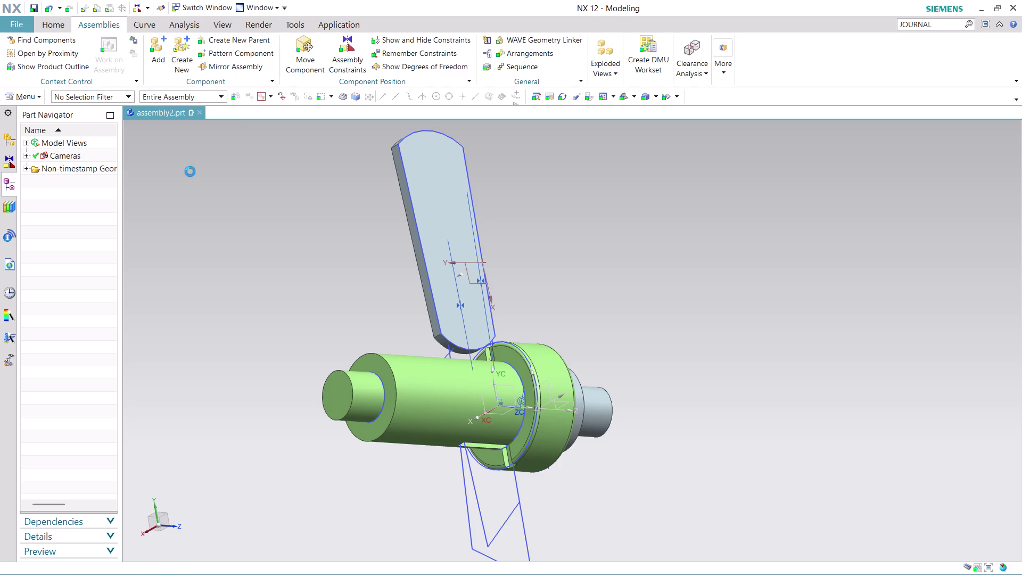
Slide the flat lever about 81 units along XC with the Move Component handles.
click(306, 62)
click(427, 184)
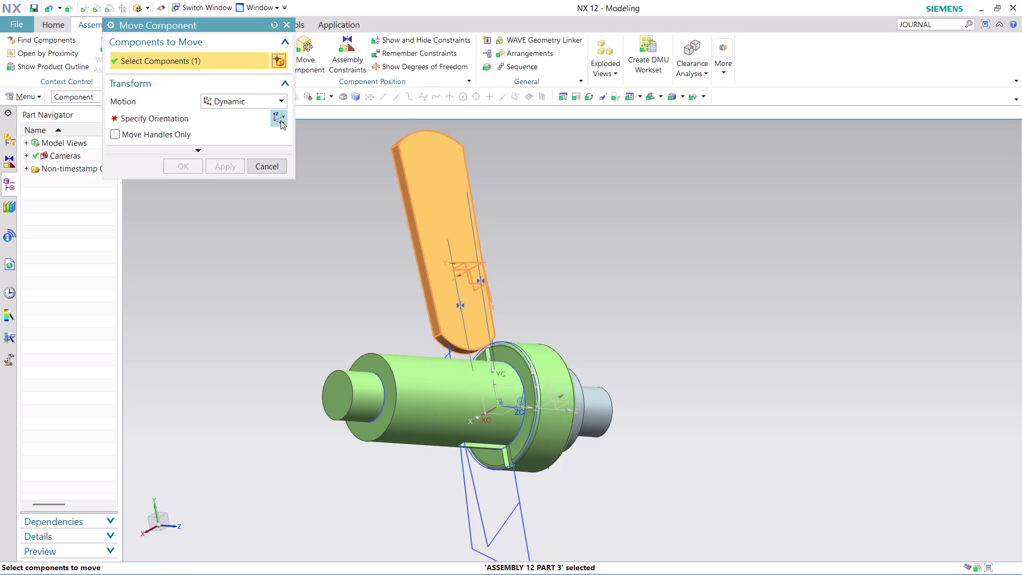
click(280, 121)
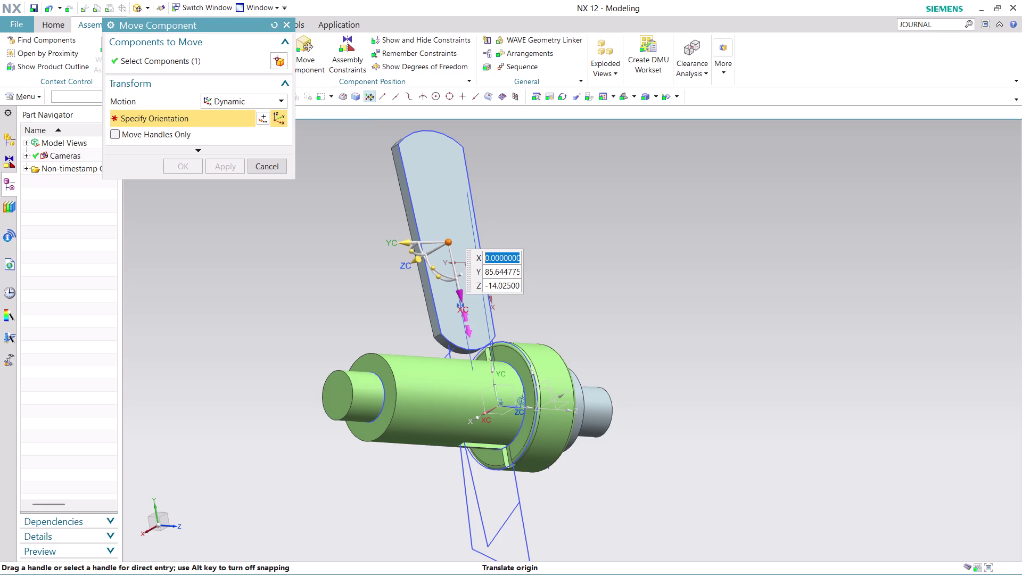
drag(462, 297, 501, 448)
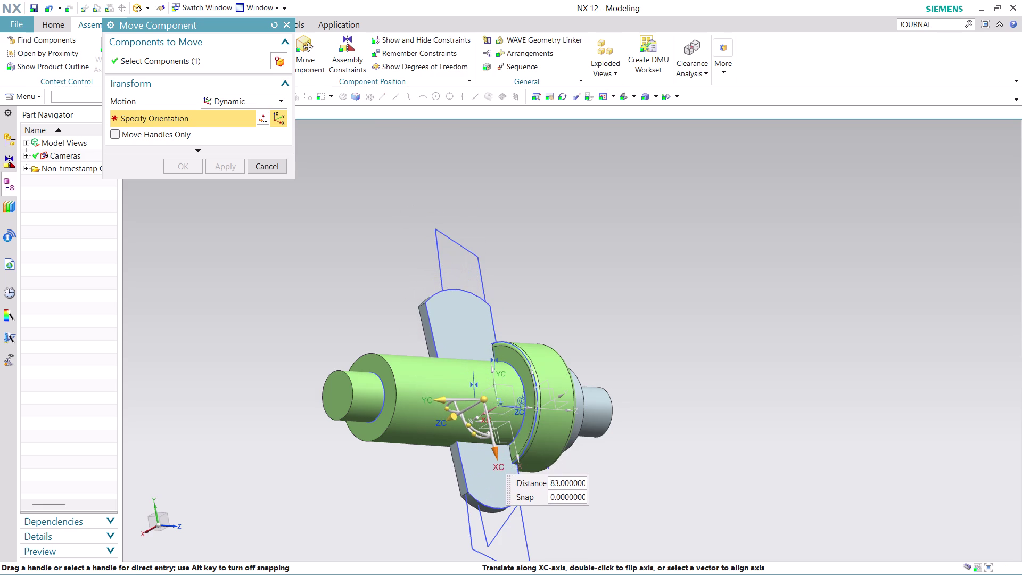
drag(501, 448, 506, 441)
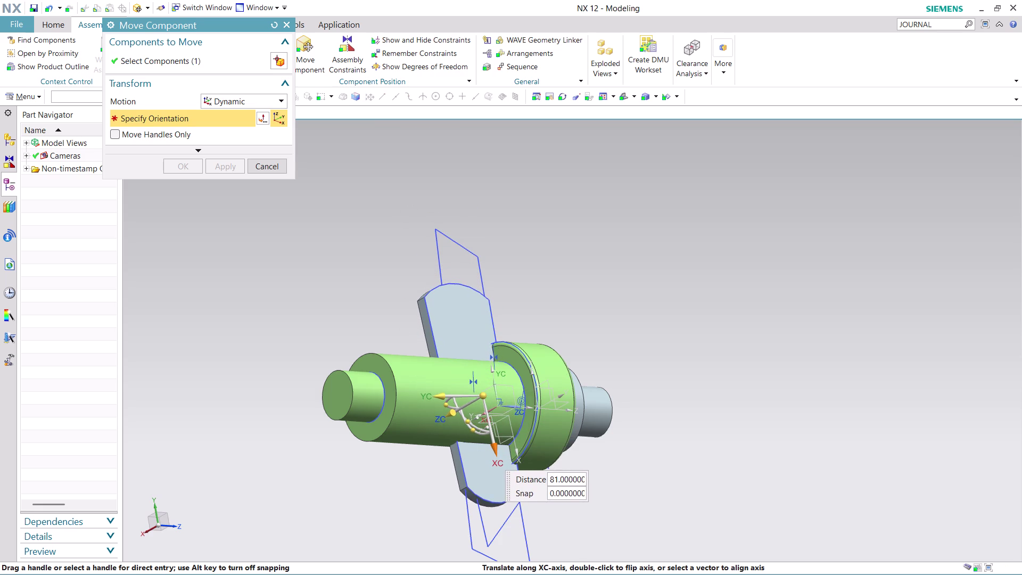
drag(507, 441, 509, 434)
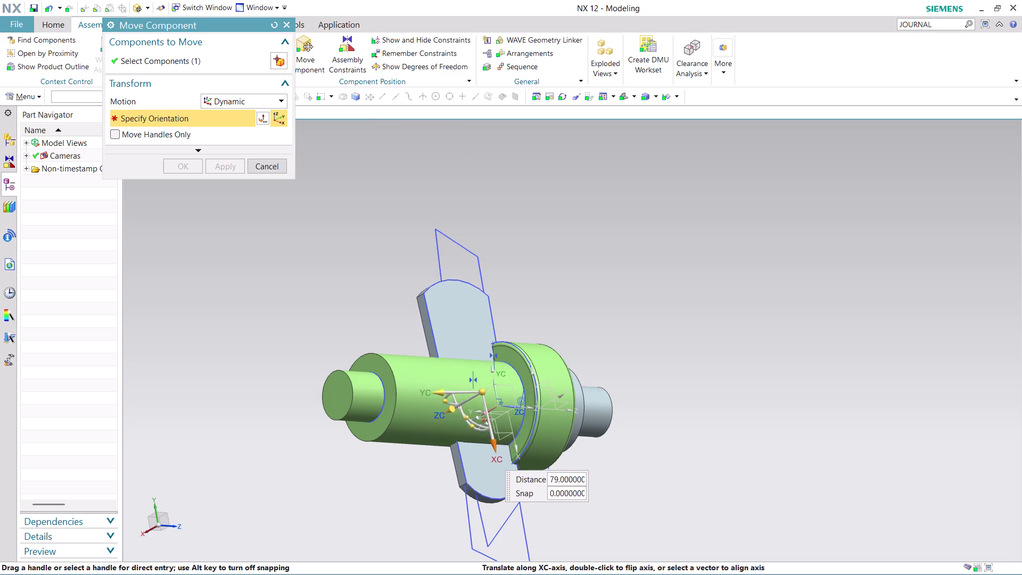
drag(509, 434, 518, 438)
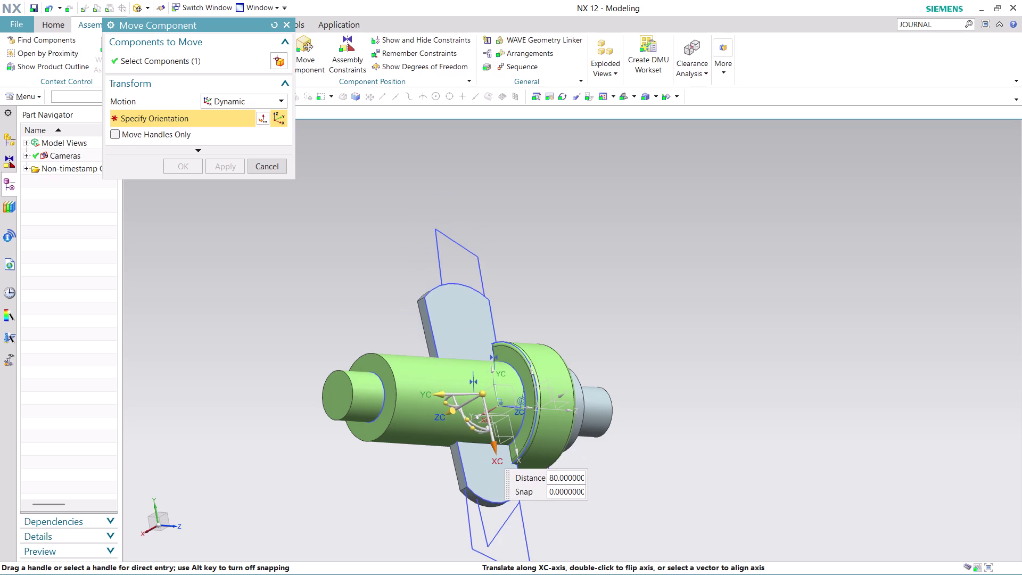
drag(518, 438, 524, 437)
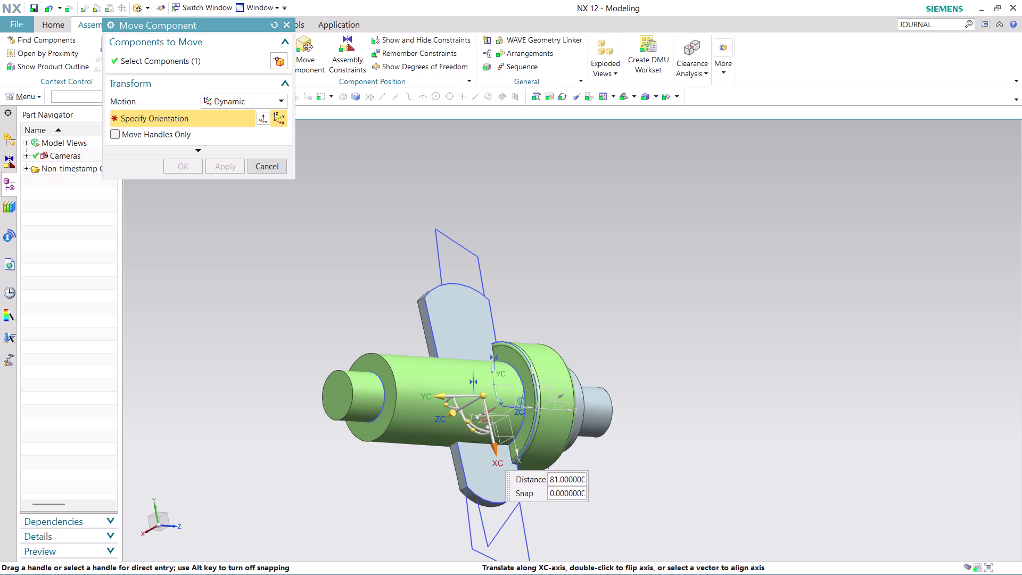
drag(524, 438, 529, 444)
Check the lever crossing the green sleeve from several angles and confirm the move.
middle_drag(627, 317, 617, 346)
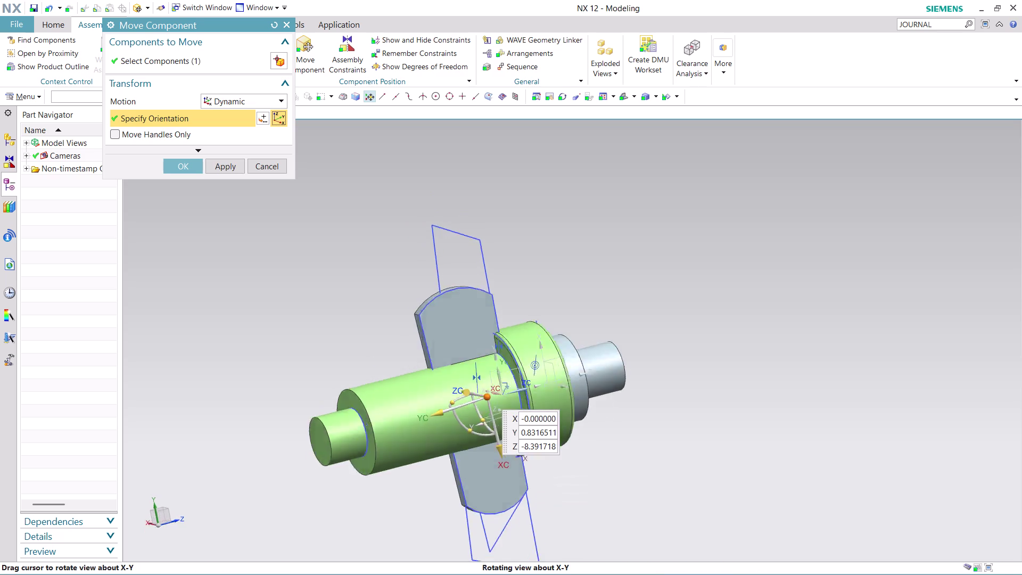
middle_drag(617, 346, 581, 338)
scroll(up, 3)
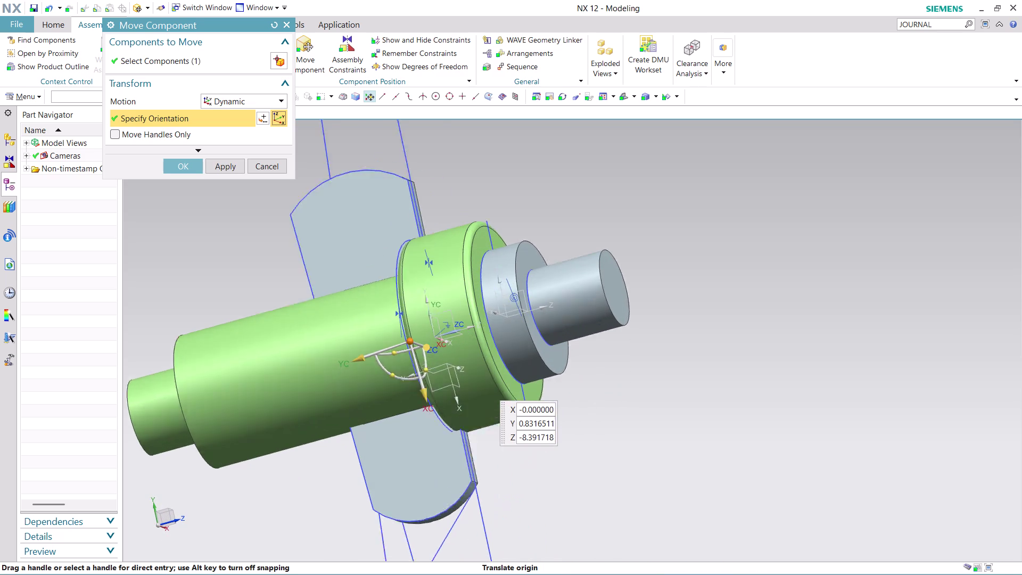
scroll(up, 3)
scroll(down, 3)
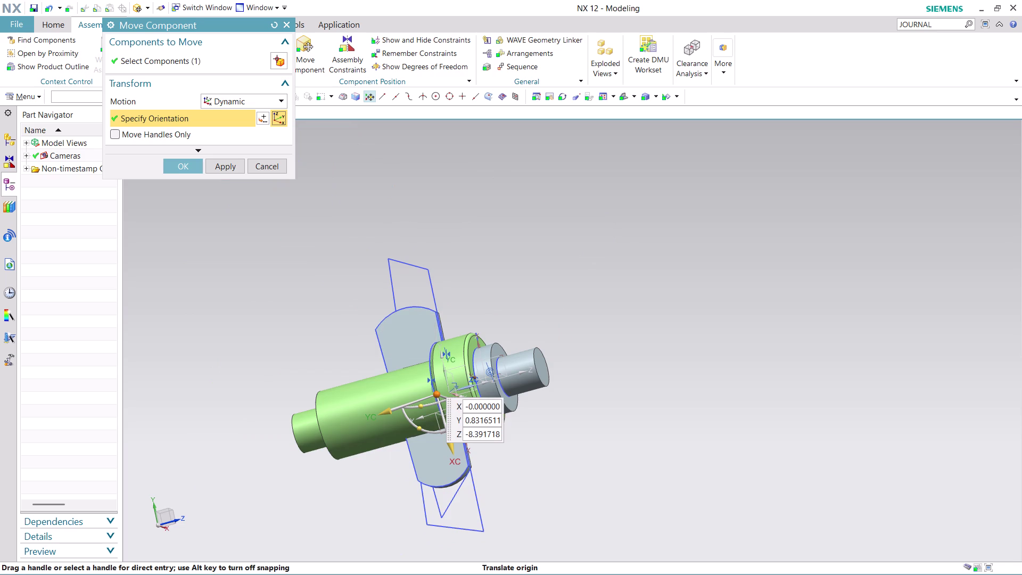
middle_drag(554, 456, 583, 479)
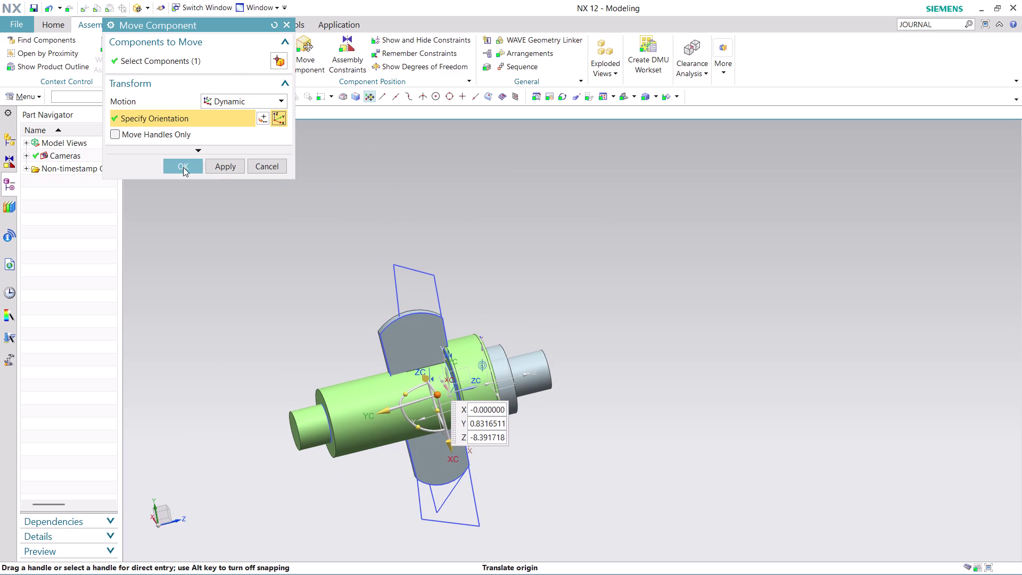
click(183, 167)
scroll(up, 3)
scroll(down, 3)
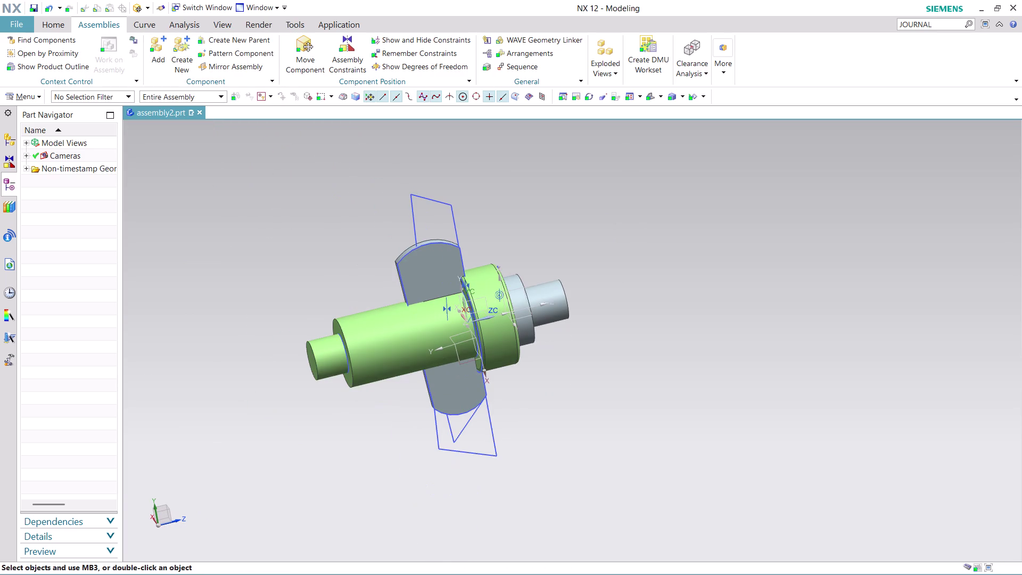
scroll(down, 3)
middle_drag(564, 348, 609, 438)
middle_drag(608, 439, 580, 319)
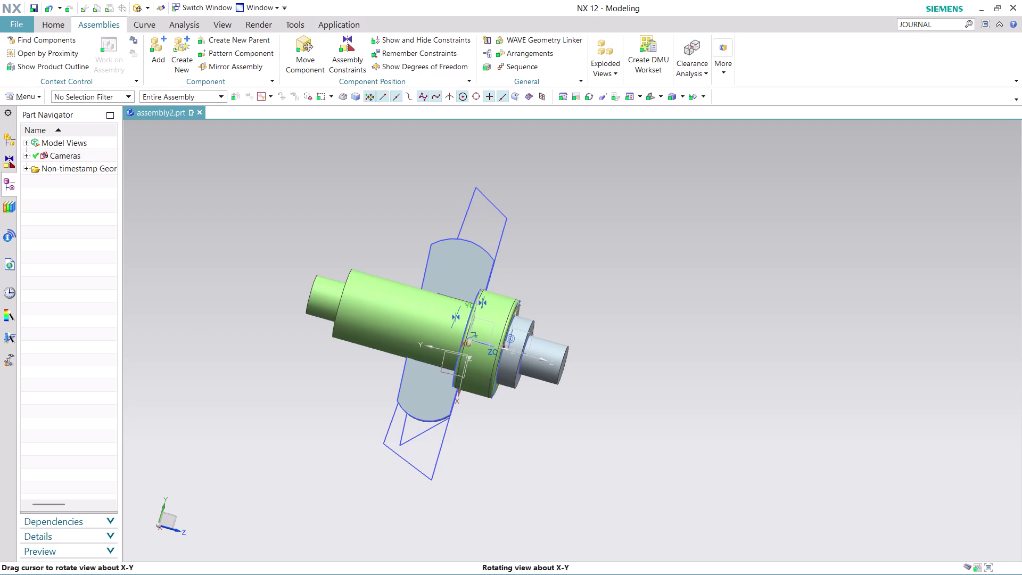
middle_drag(580, 319, 701, 337)
middle_drag(720, 339, 720, 338)
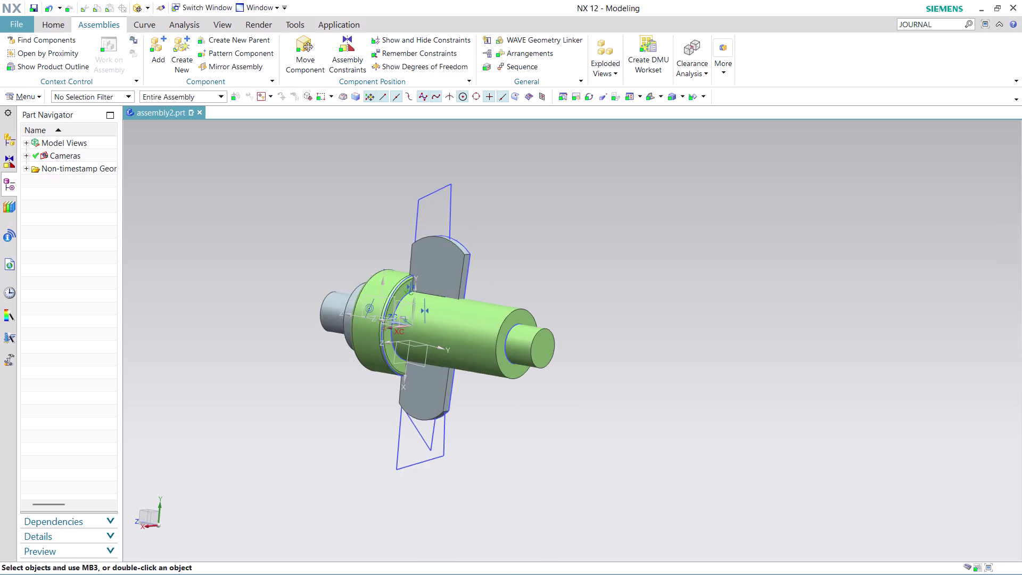
middle_drag(720, 339, 694, 365)
middle_drag(666, 370, 420, 314)
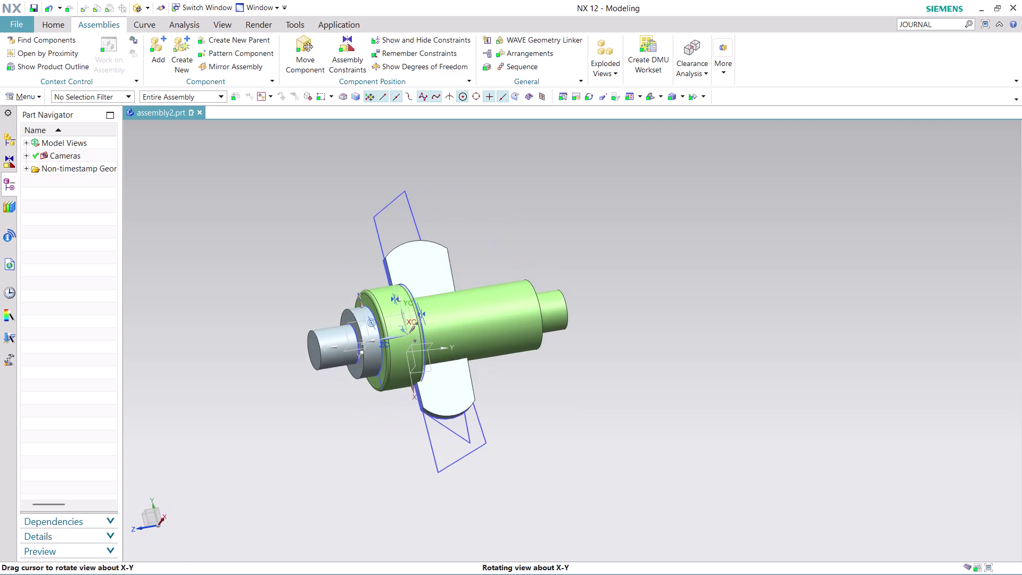
middle_drag(420, 314, 449, 387)
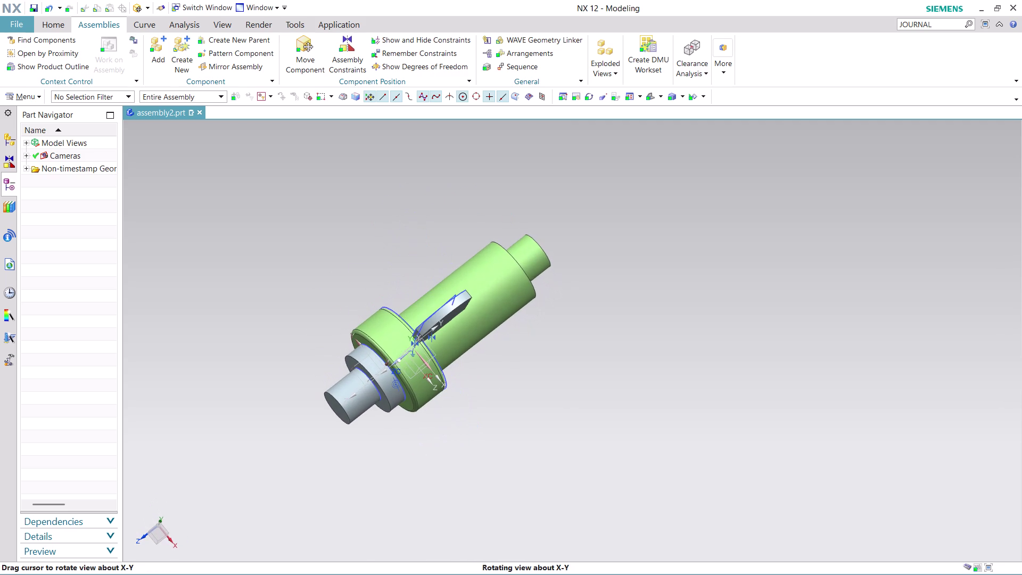
middle_drag(449, 386, 449, 387)
scroll(up, 3)
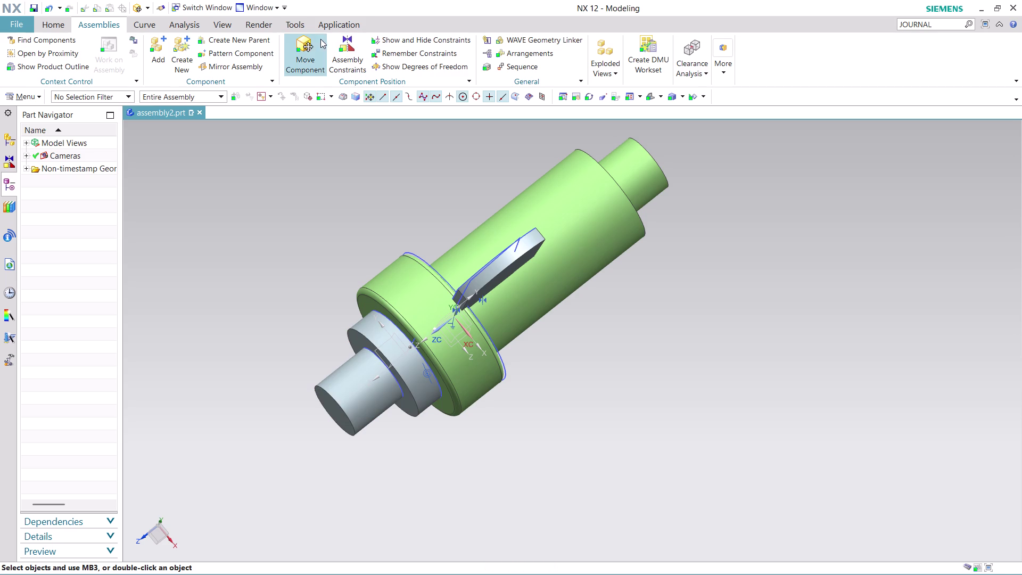
Rotate the grey stepped shaft (ASSEMBLY 12 PART 2) about ZC and confirm.
click(308, 43)
click(388, 360)
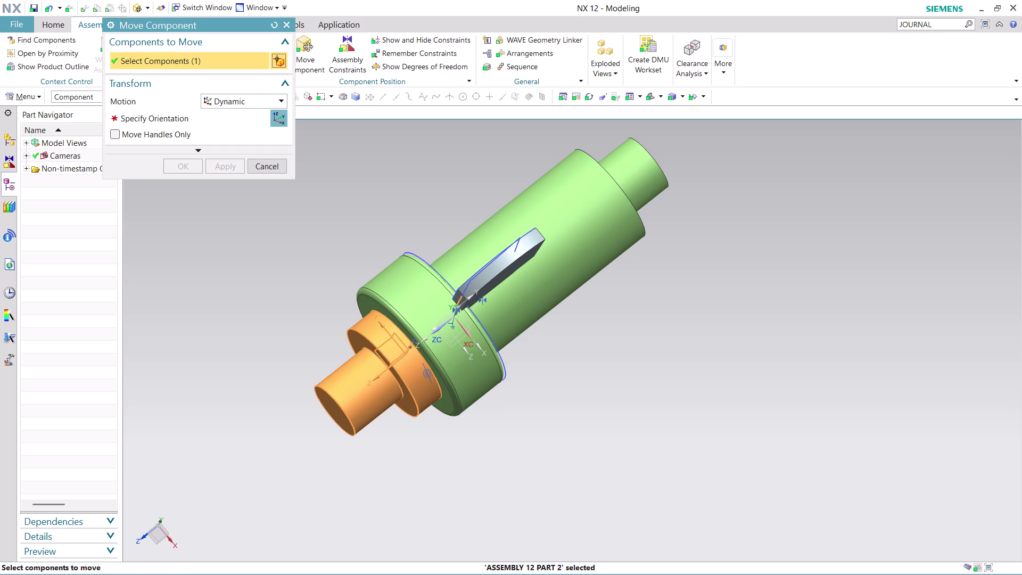
click(277, 118)
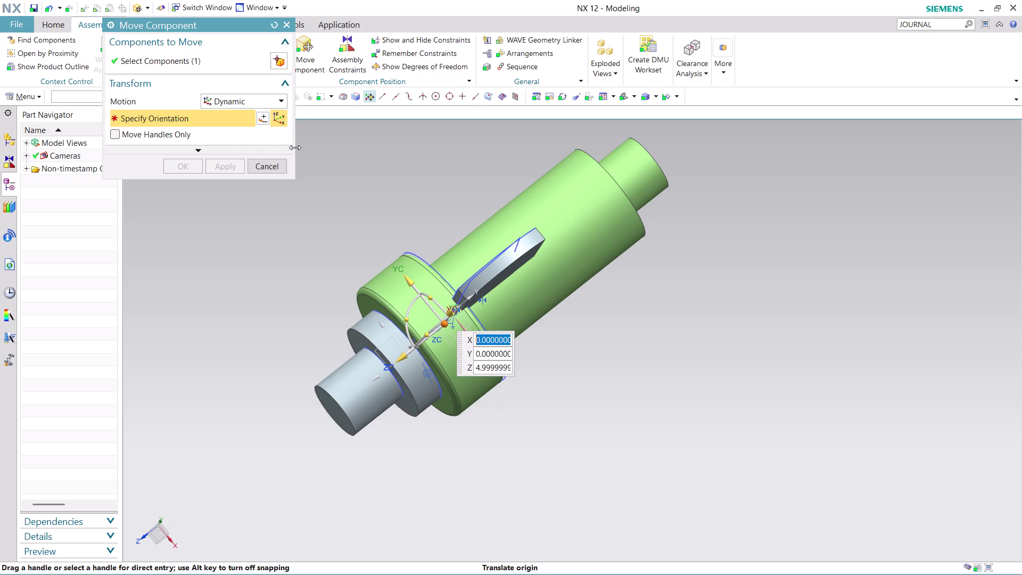
drag(431, 299, 472, 329)
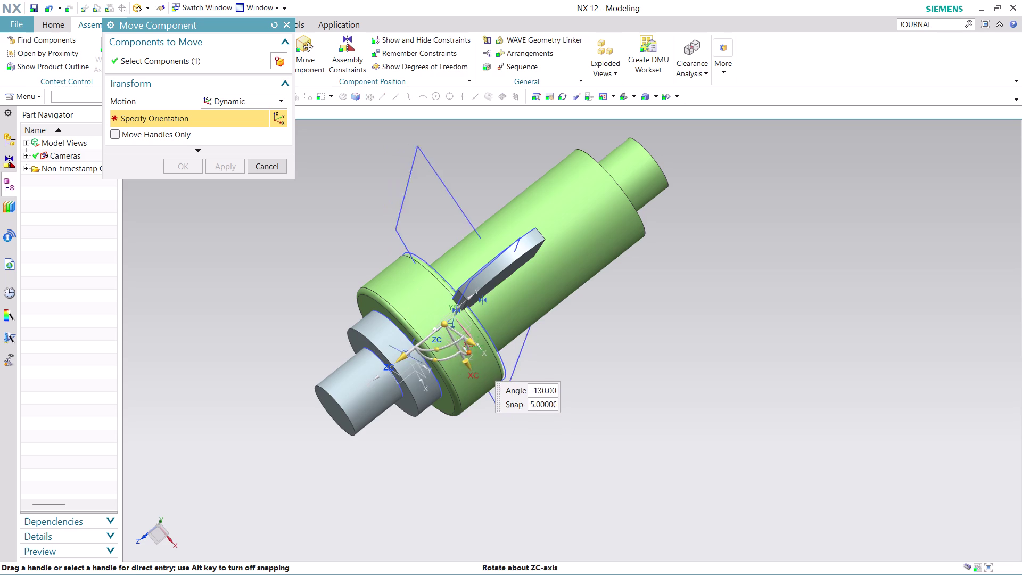
drag(472, 329, 329, 327)
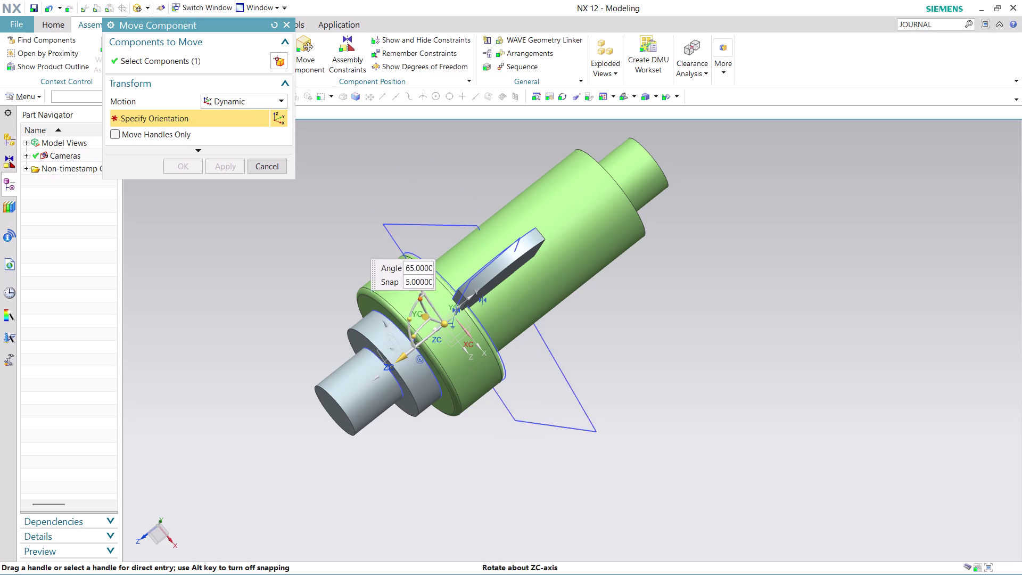
drag(329, 327, 502, 406)
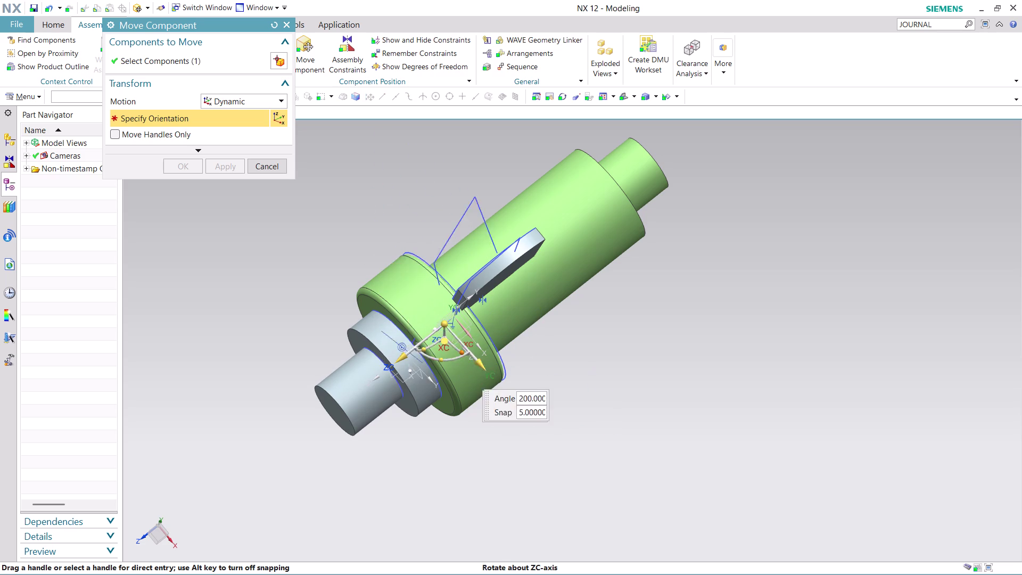
drag(502, 406, 521, 356)
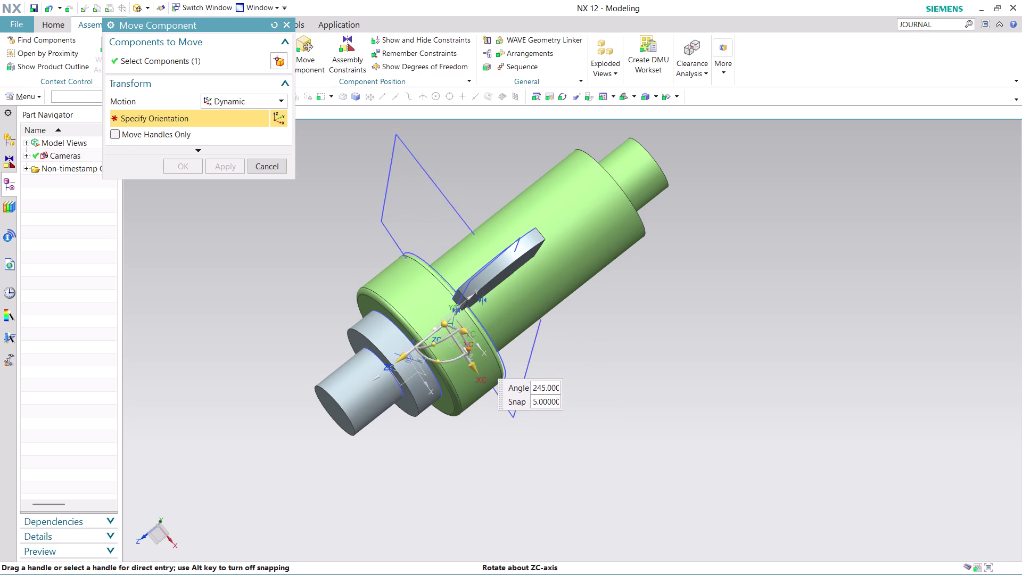
drag(521, 356, 388, 356)
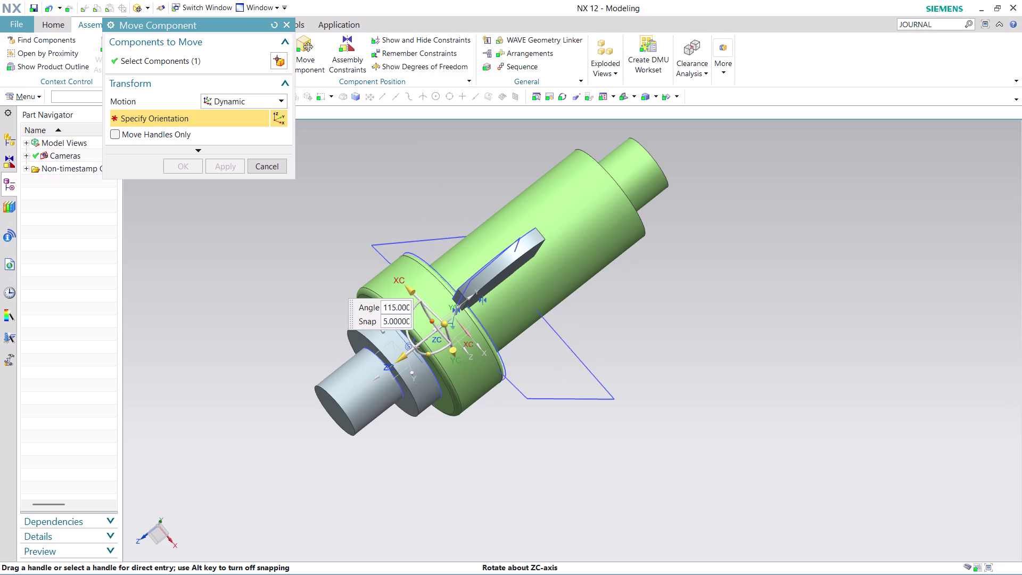
drag(388, 355, 441, 379)
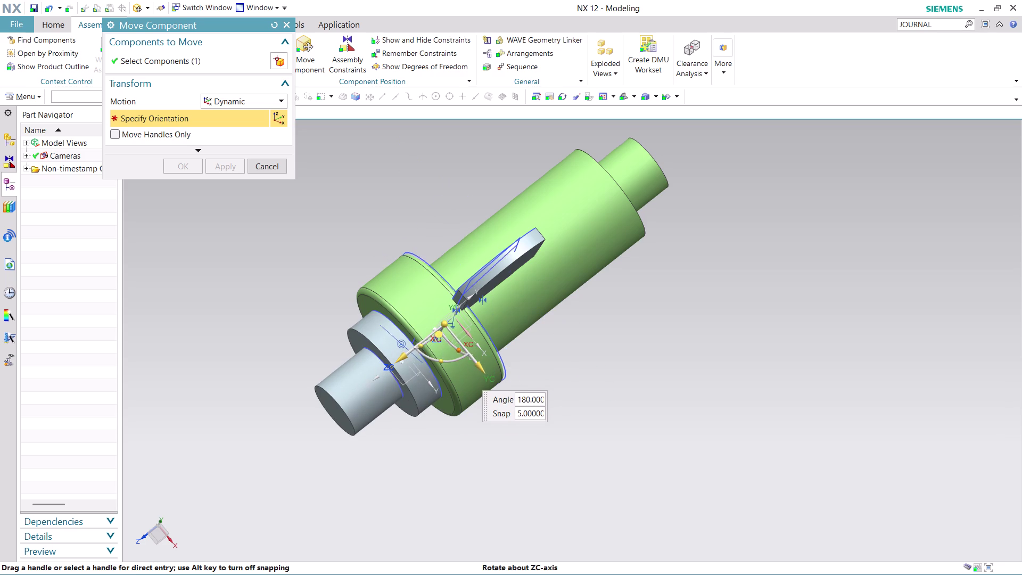
drag(440, 379, 434, 296)
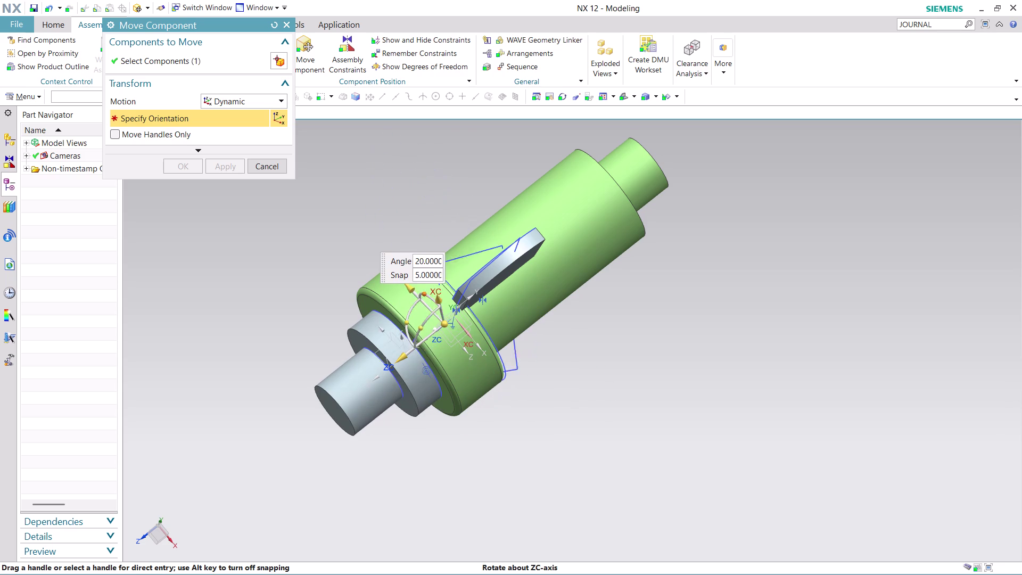
drag(435, 297, 576, 434)
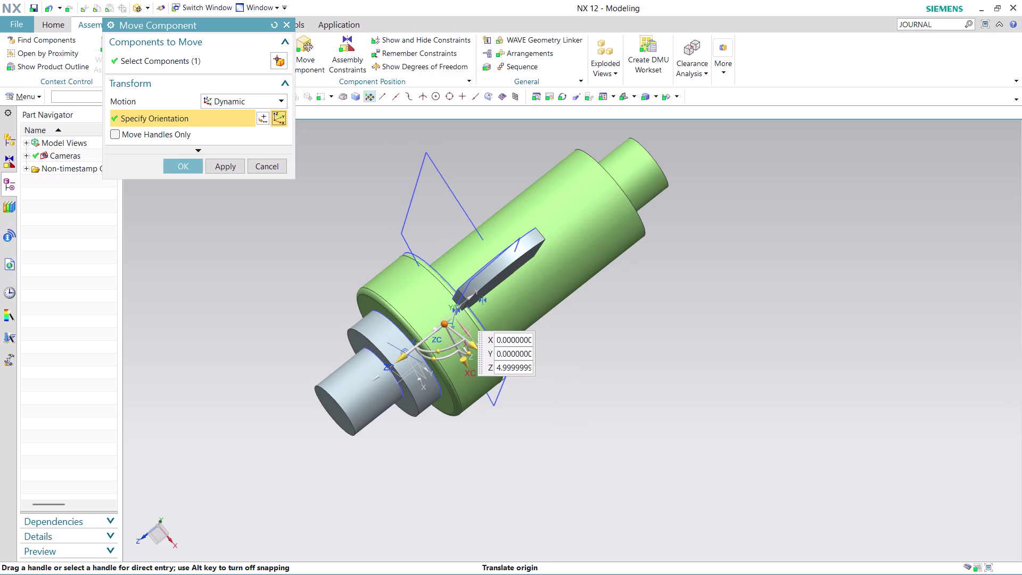
click(191, 167)
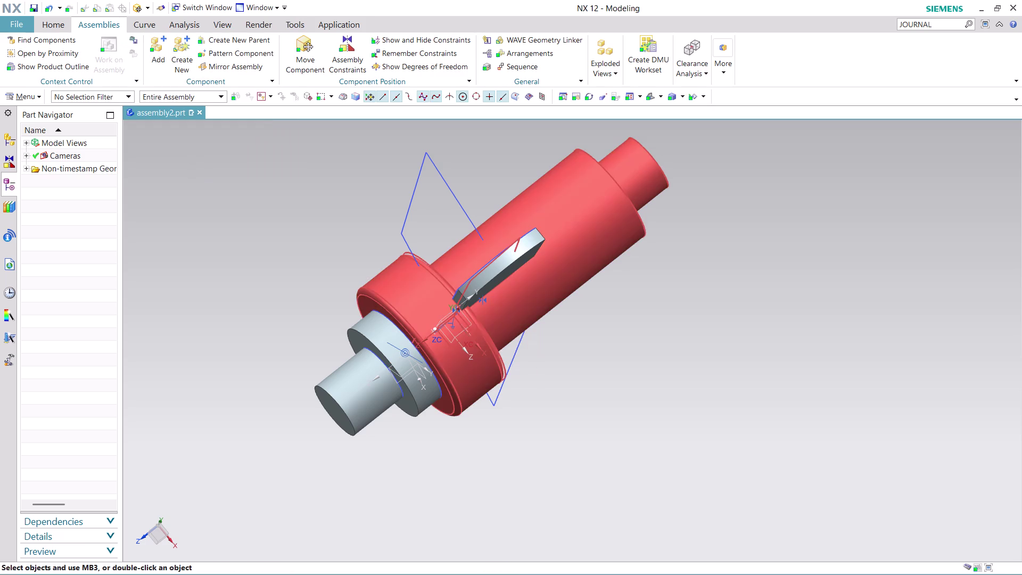
Lift the flat key upward out of its slot and confirm the move.
click(313, 59)
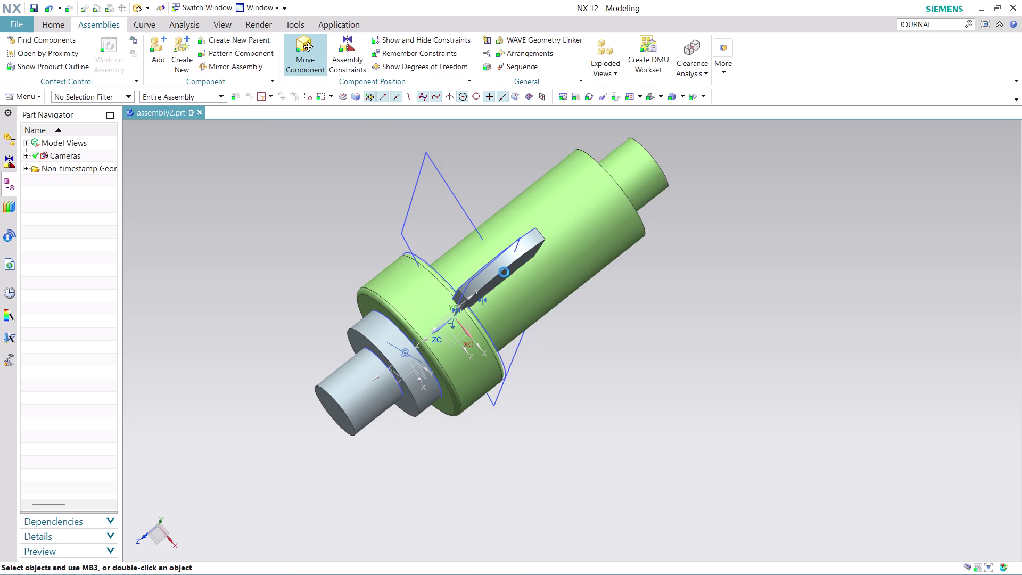
click(505, 269)
click(280, 114)
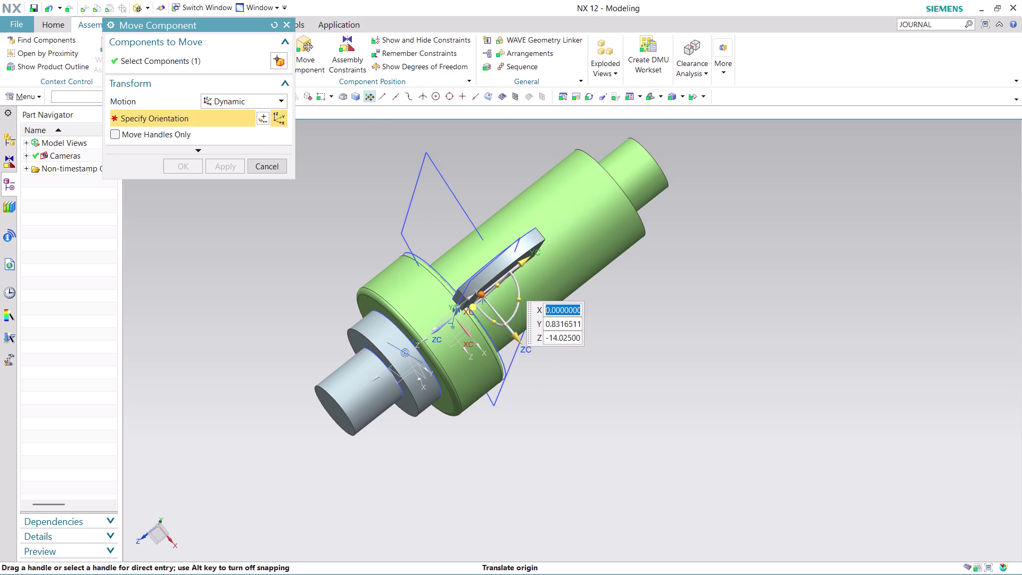
middle_drag(615, 413, 641, 414)
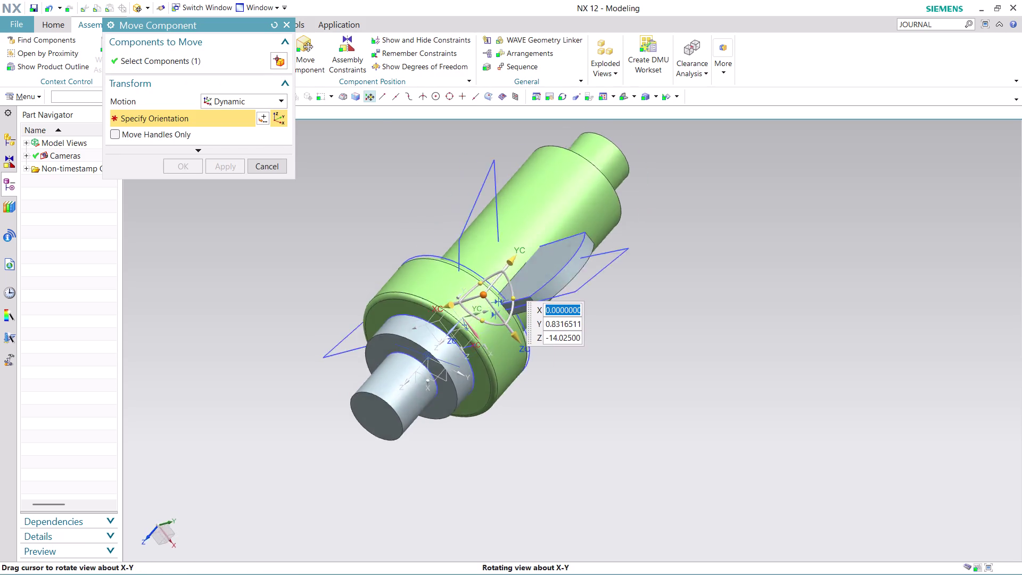
middle_drag(641, 415, 675, 436)
drag(422, 294, 733, 322)
middle_drag(558, 444, 522, 408)
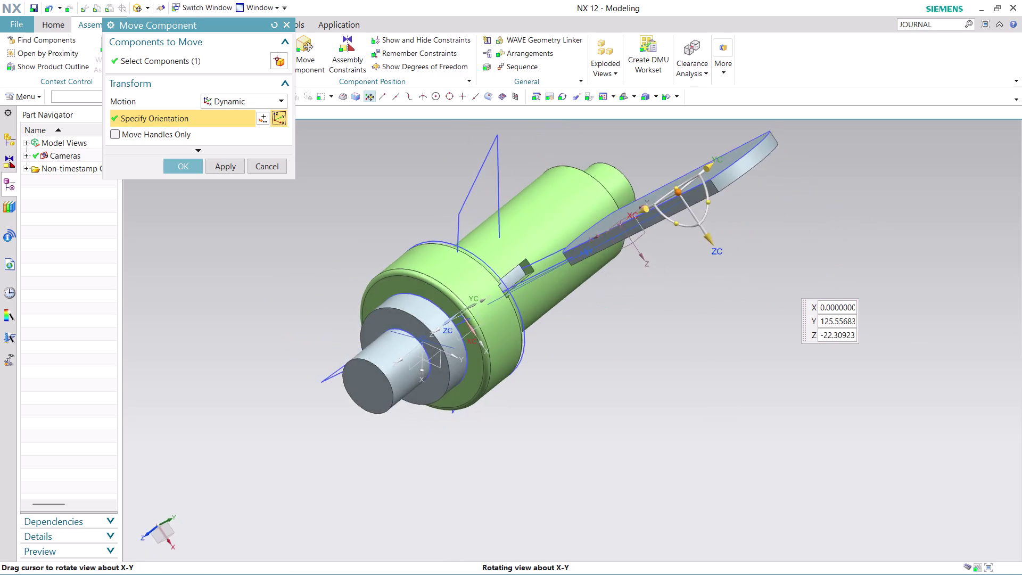
middle_drag(522, 408, 501, 397)
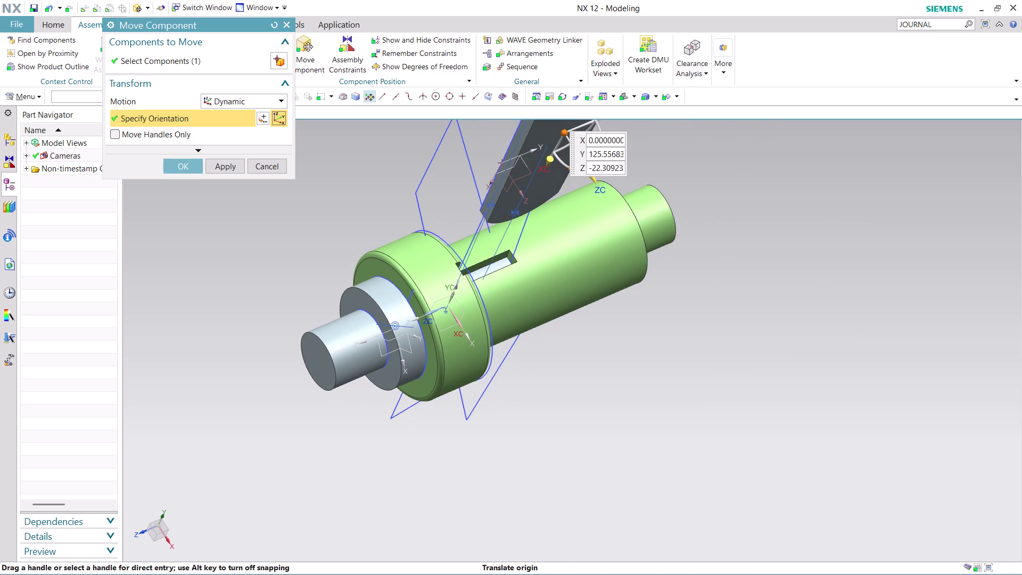
click(194, 161)
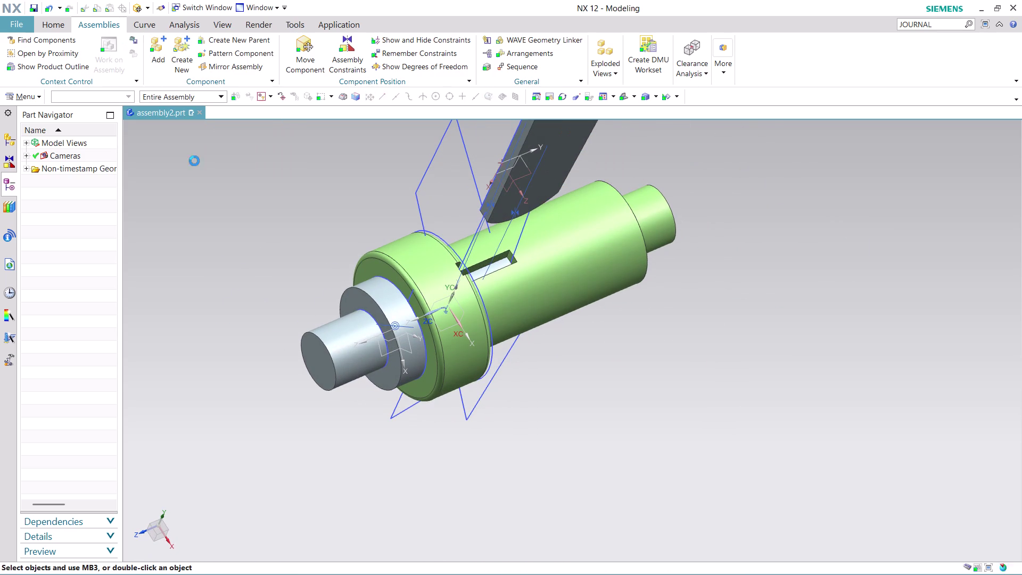
Select the grey shaft in Move Component and spin it about its axis.
click(307, 49)
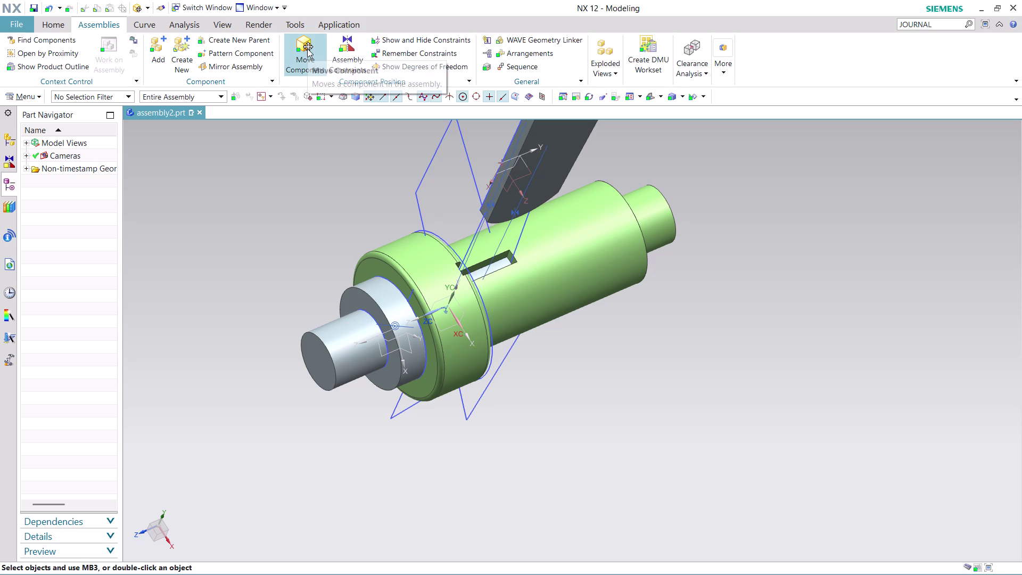
click(384, 303)
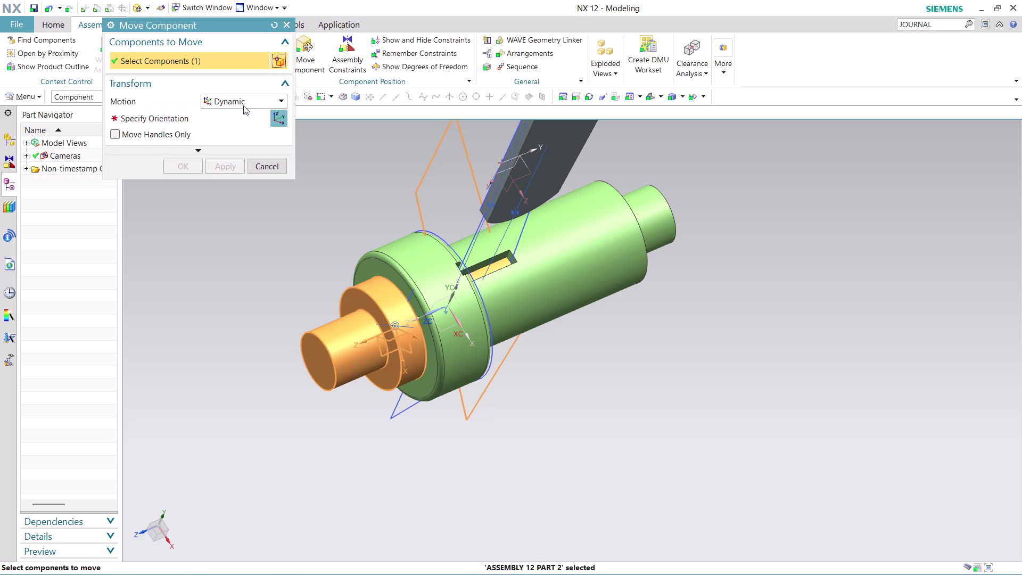
click(276, 116)
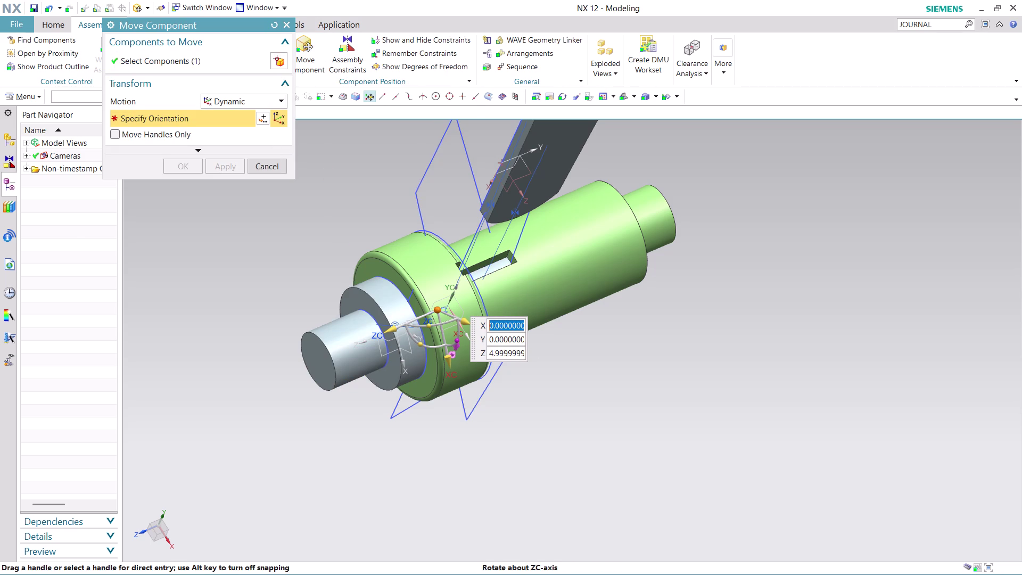
drag(461, 337, 452, 250)
middle_drag(540, 395, 506, 393)
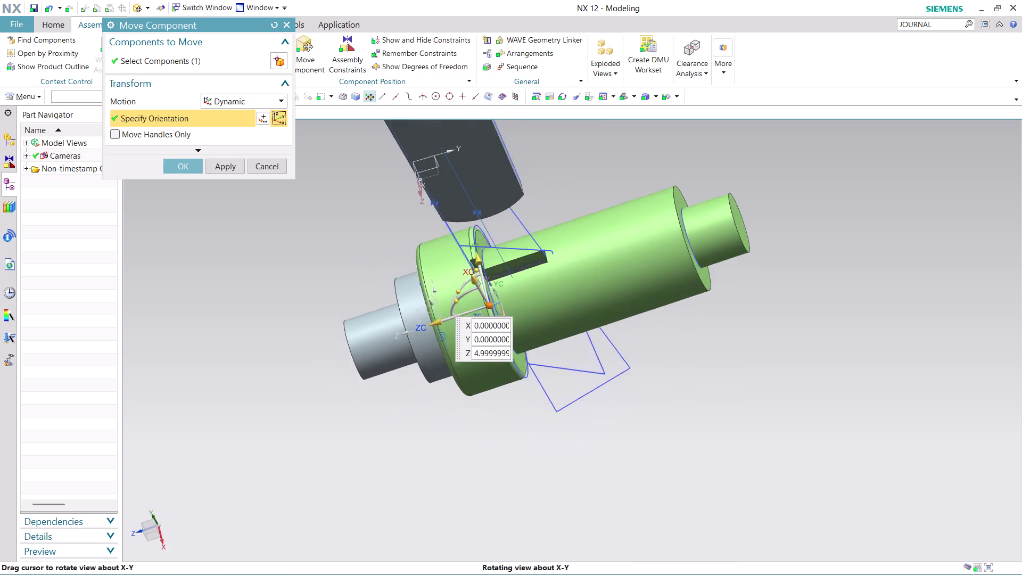
middle_drag(507, 393, 513, 414)
Check from around the collar that the key lines up with the slot, and confirm.
scroll(up, 3)
middle_drag(566, 353, 564, 326)
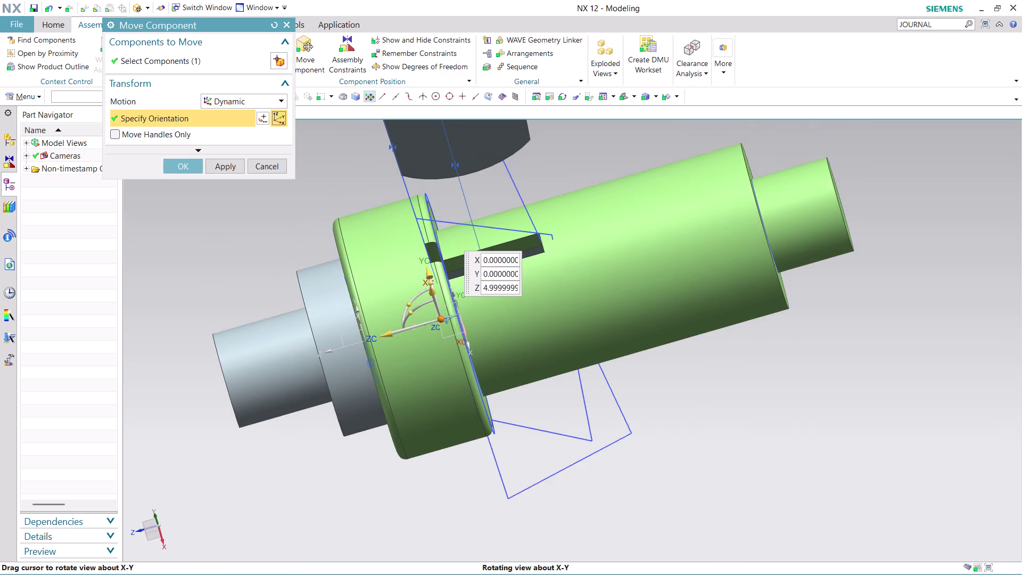
middle_drag(563, 326, 563, 323)
scroll(up, 3)
middle_drag(499, 197, 501, 211)
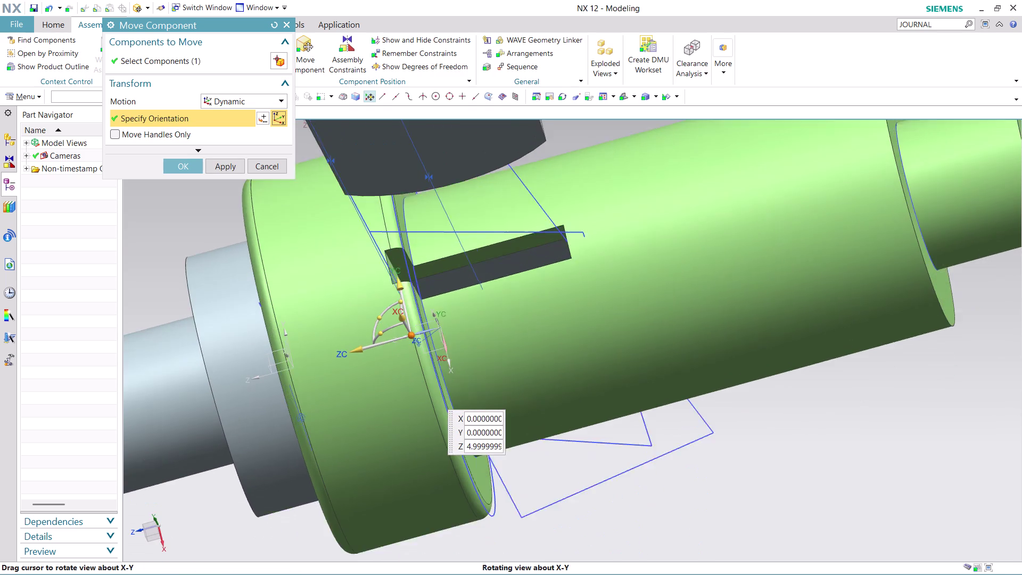
middle_drag(502, 210, 512, 230)
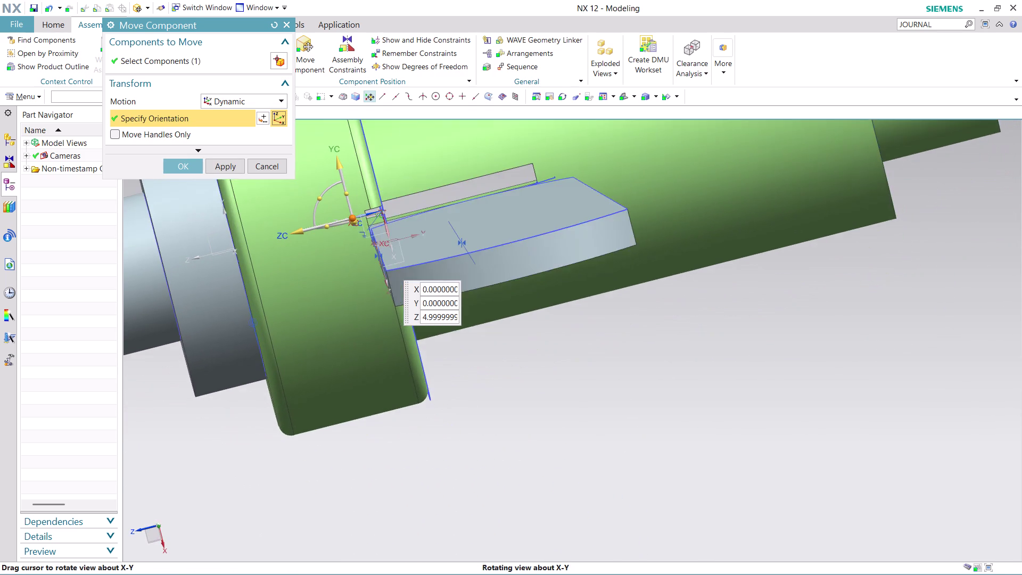
middle_drag(511, 230, 507, 211)
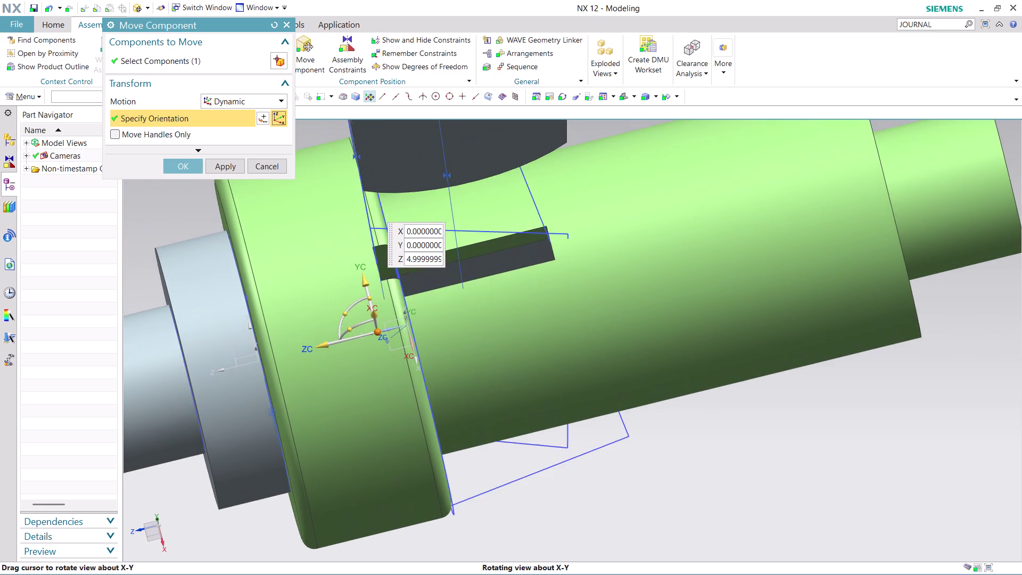
middle_drag(507, 211, 483, 222)
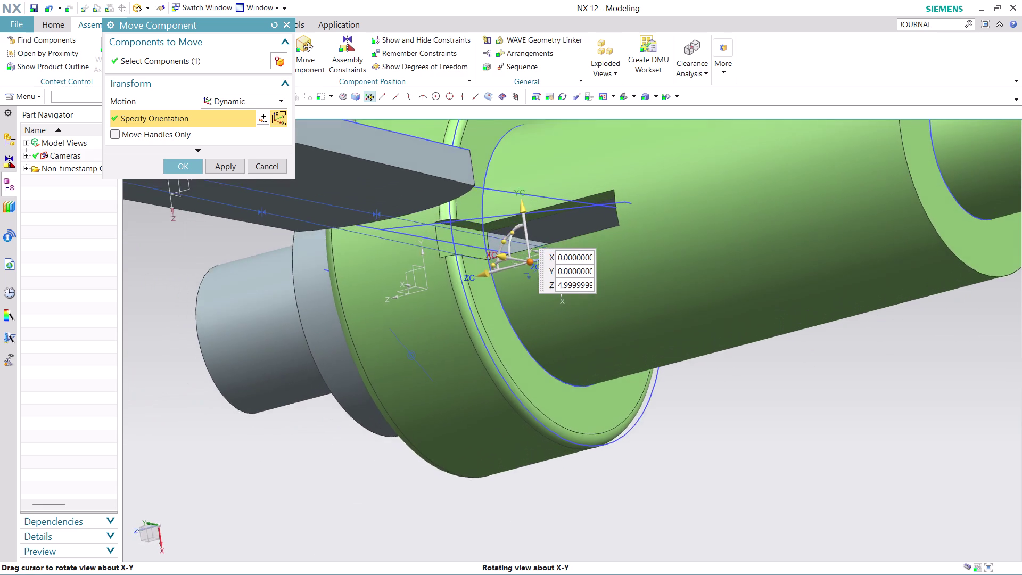
middle_drag(483, 222, 488, 208)
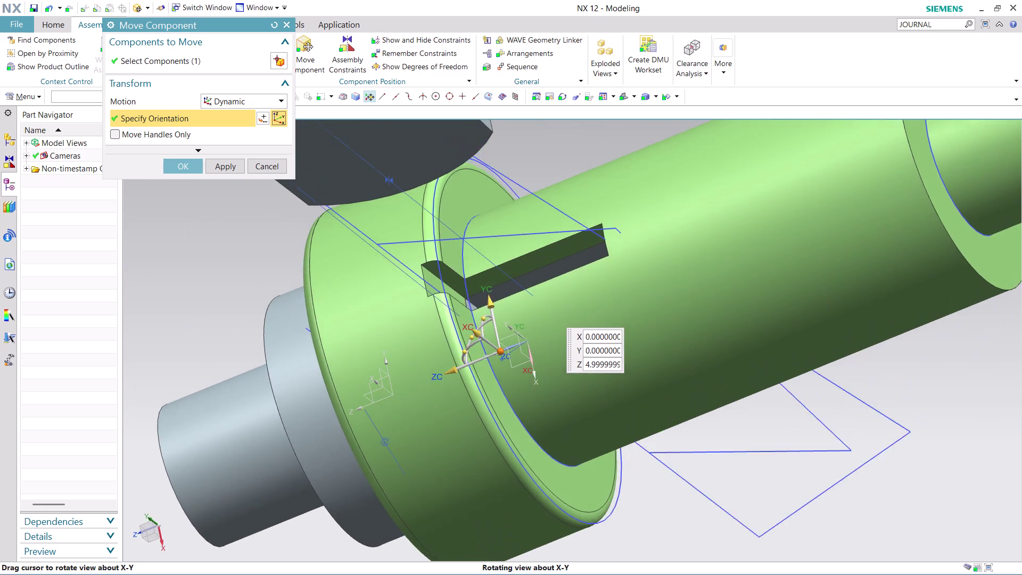
middle_drag(488, 208, 493, 209)
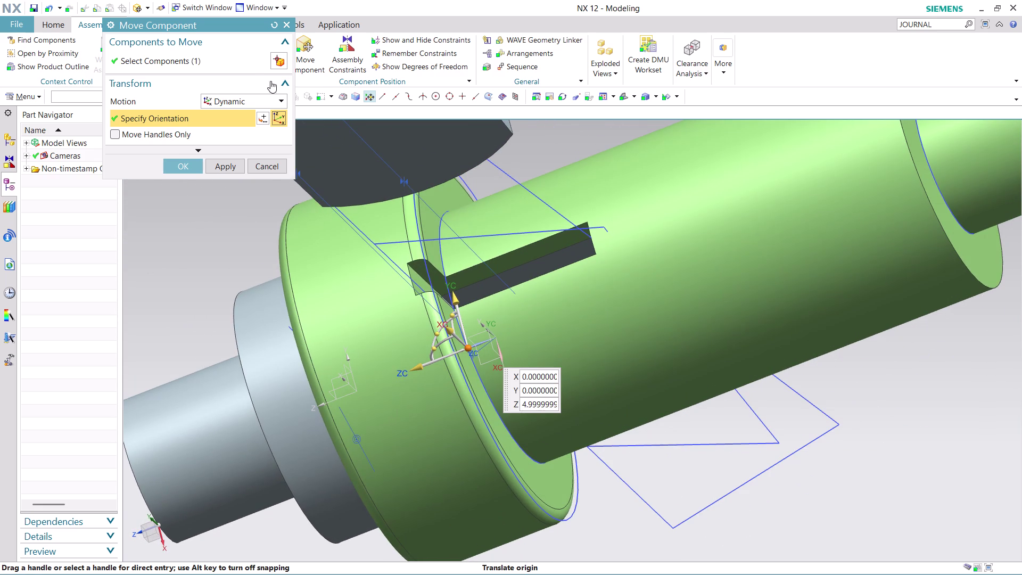
click(197, 163)
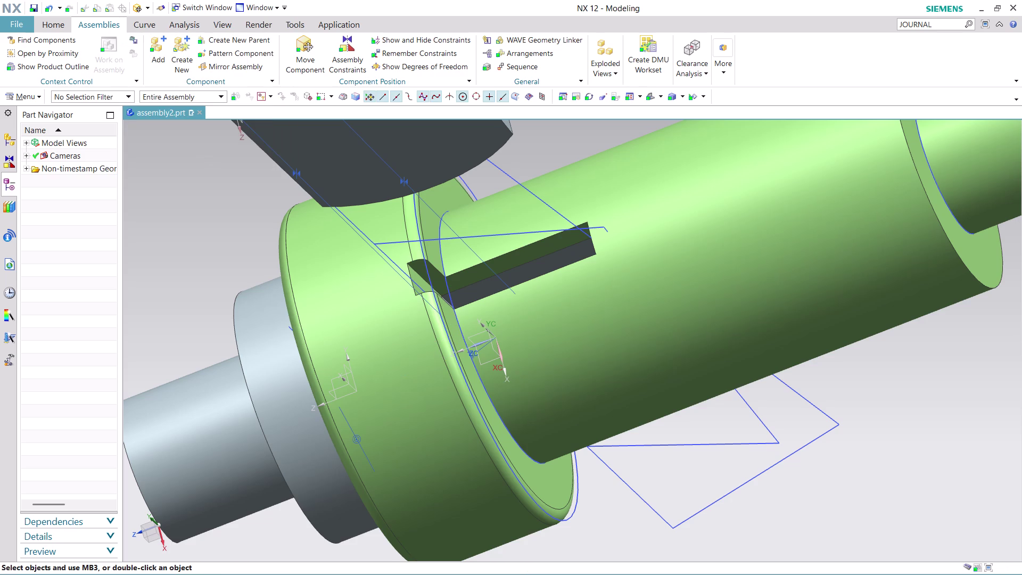
click(343, 49)
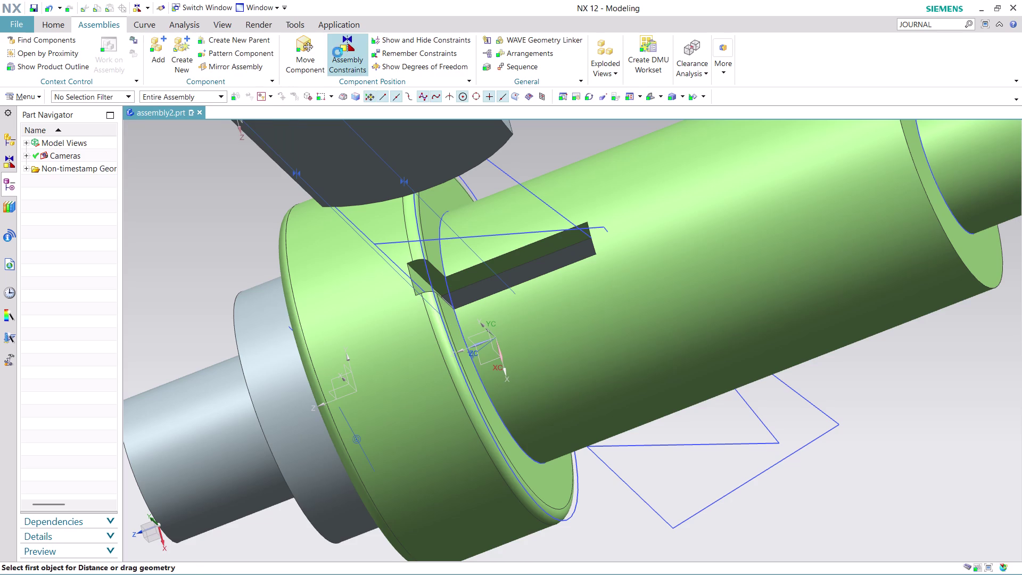
Constrain the key's side face to the slot face with Touch Align set to Align orientation.
click(120, 68)
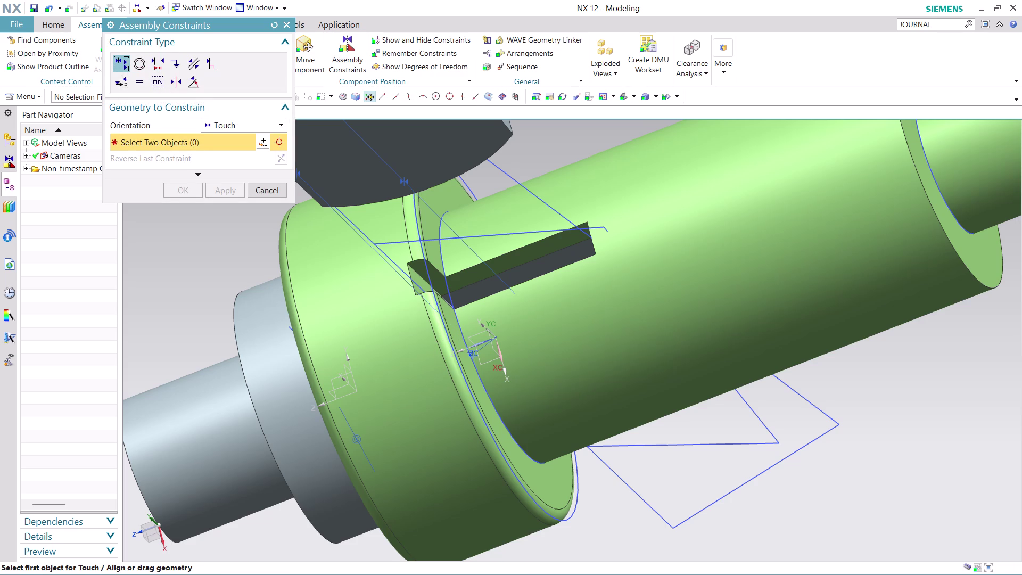
click(493, 287)
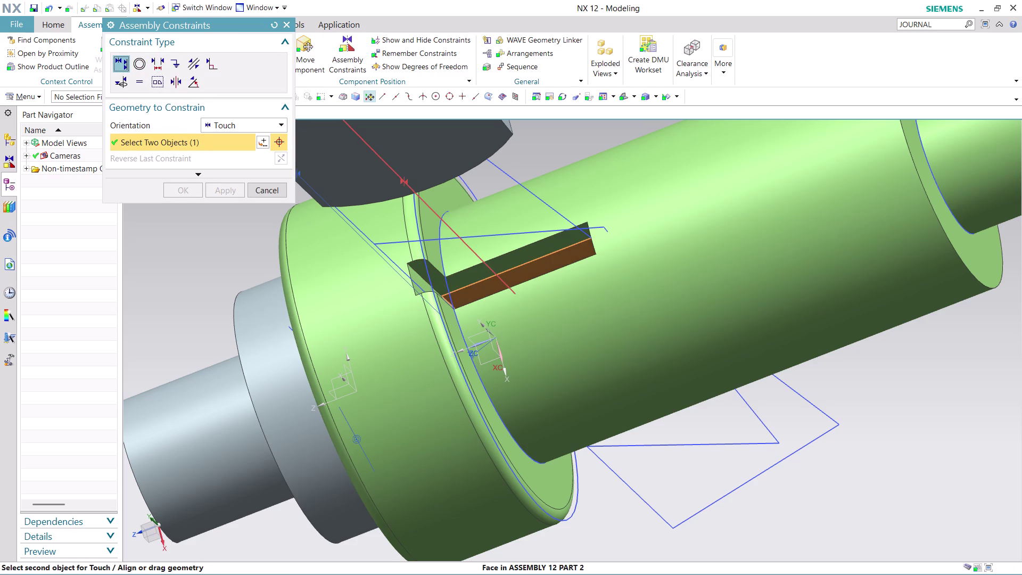
click(278, 120)
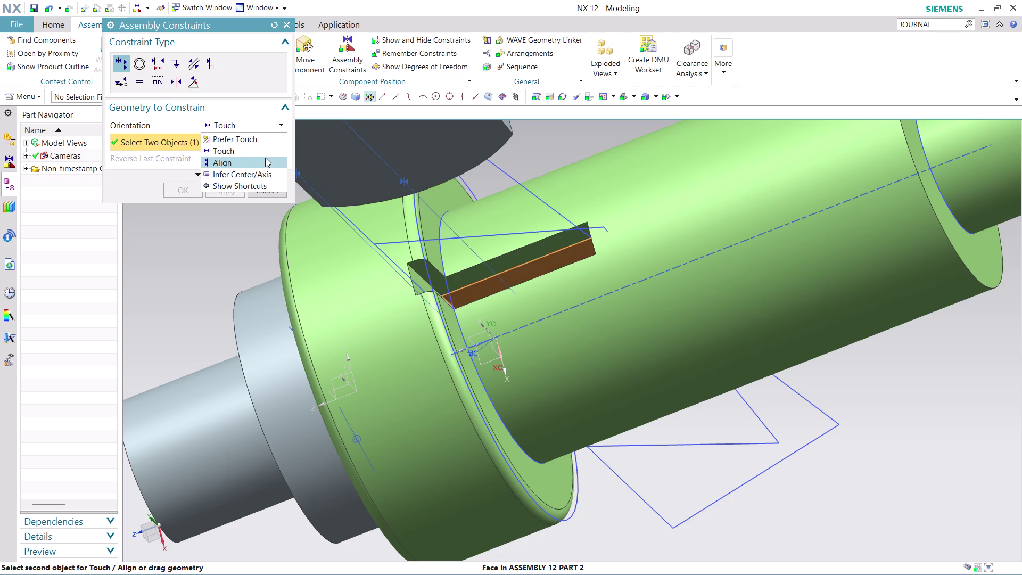
click(264, 161)
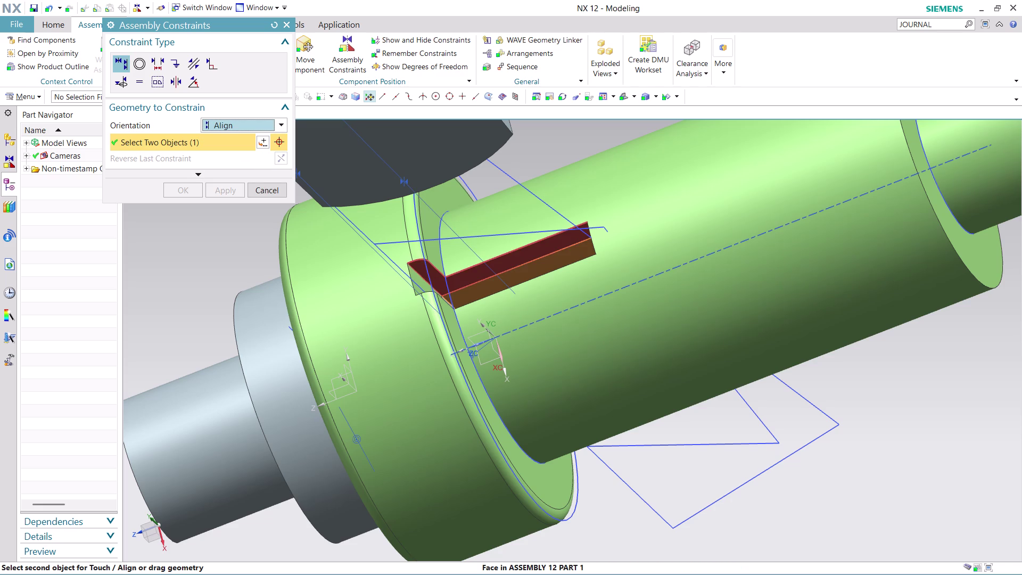
click(466, 275)
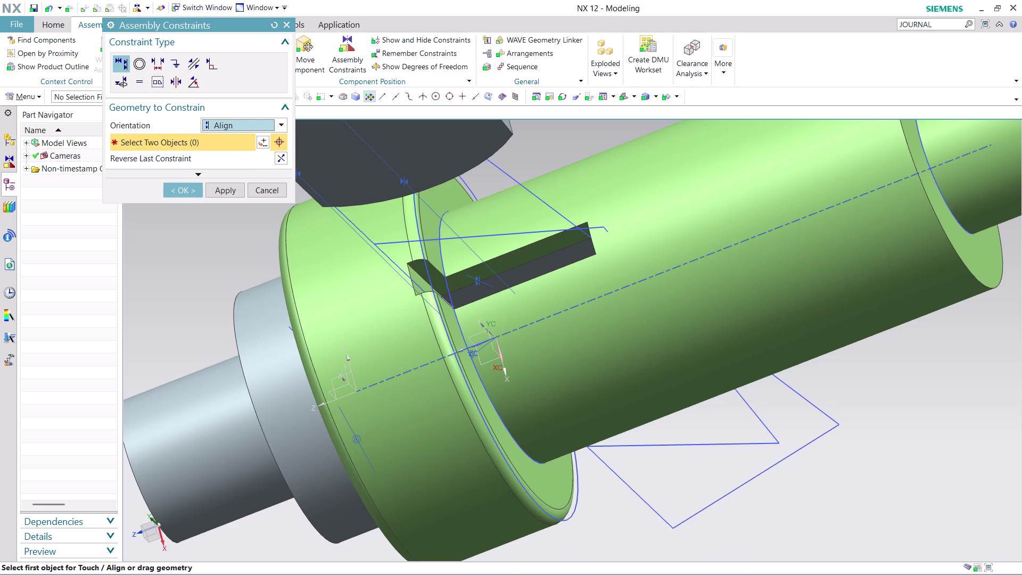
scroll(down, 3)
middle_drag(864, 401, 870, 414)
click(197, 187)
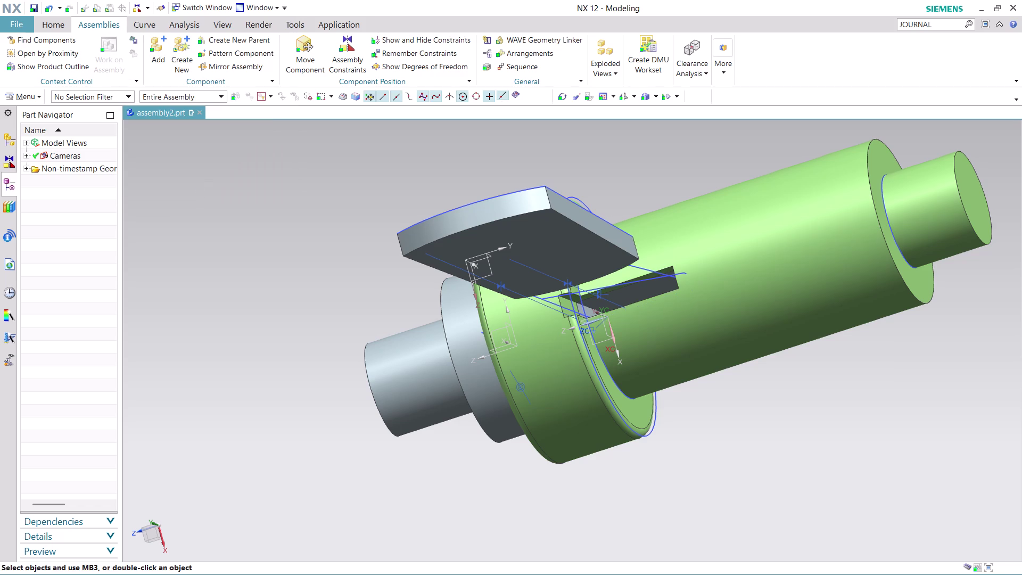
Slide ASSEMBLY 12 PART 2 along the hub axis and confirm the move.
click(298, 56)
click(455, 356)
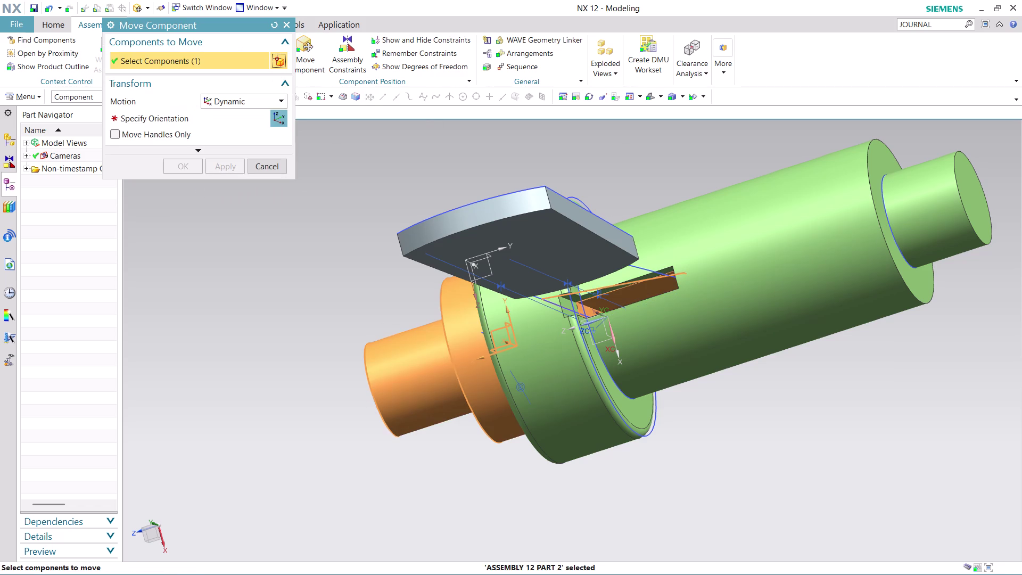
click(280, 119)
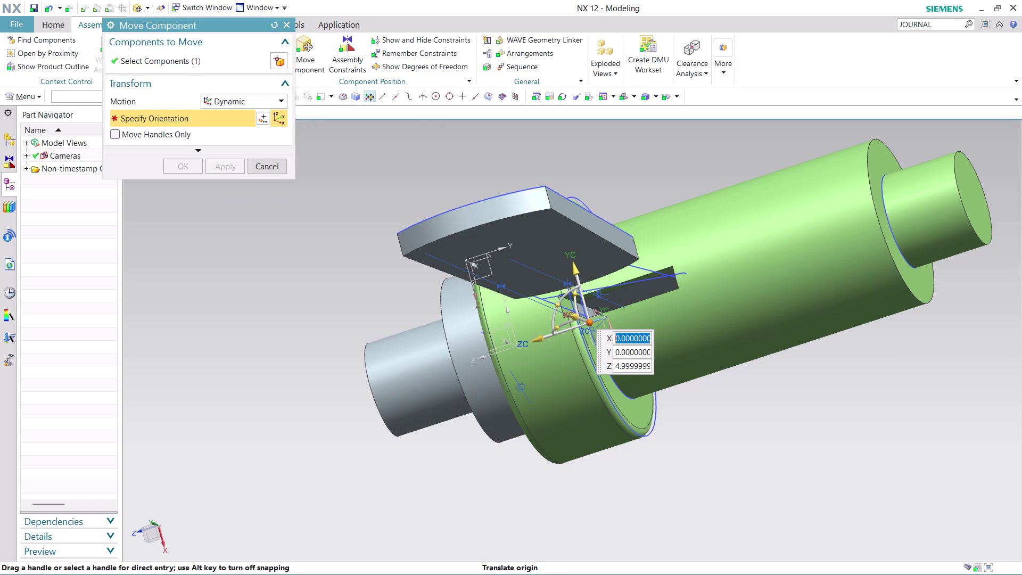
middle_drag(766, 460, 773, 456)
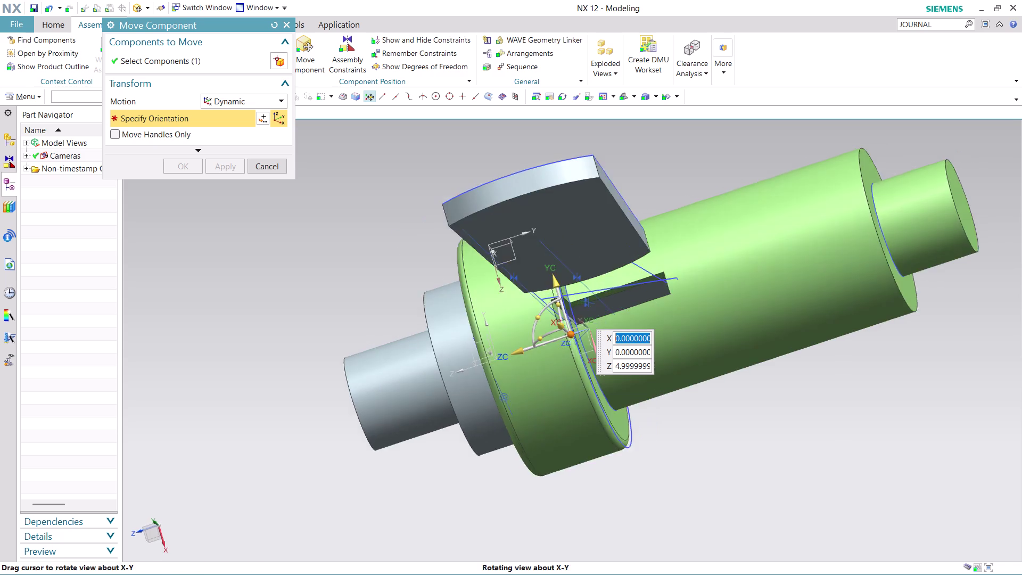
middle_drag(773, 456, 792, 459)
drag(502, 295, 505, 300)
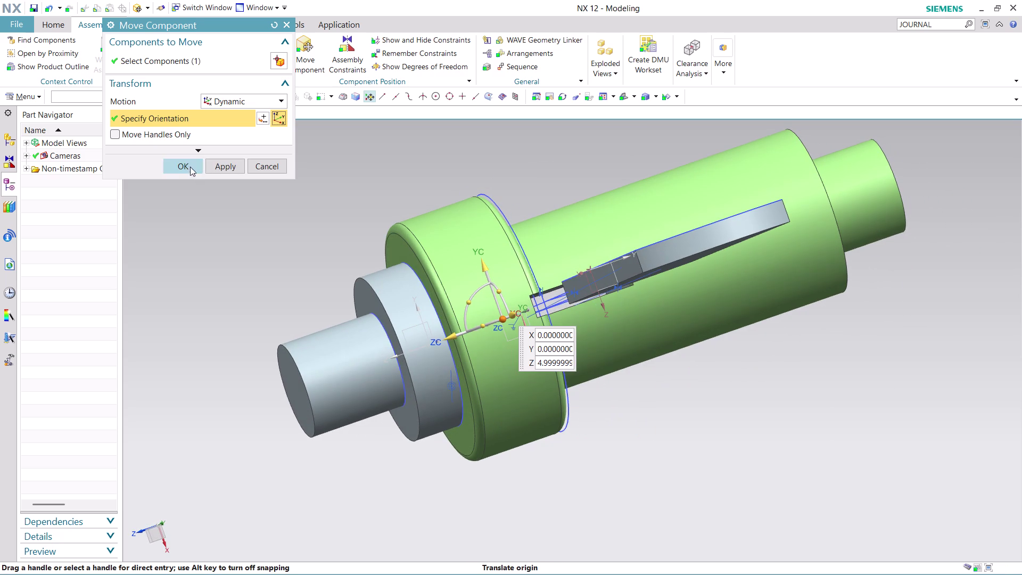
click(189, 166)
Zoom and orbit to a side view to review the shaft's new position.
scroll(down, 3)
middle_drag(778, 422, 768, 411)
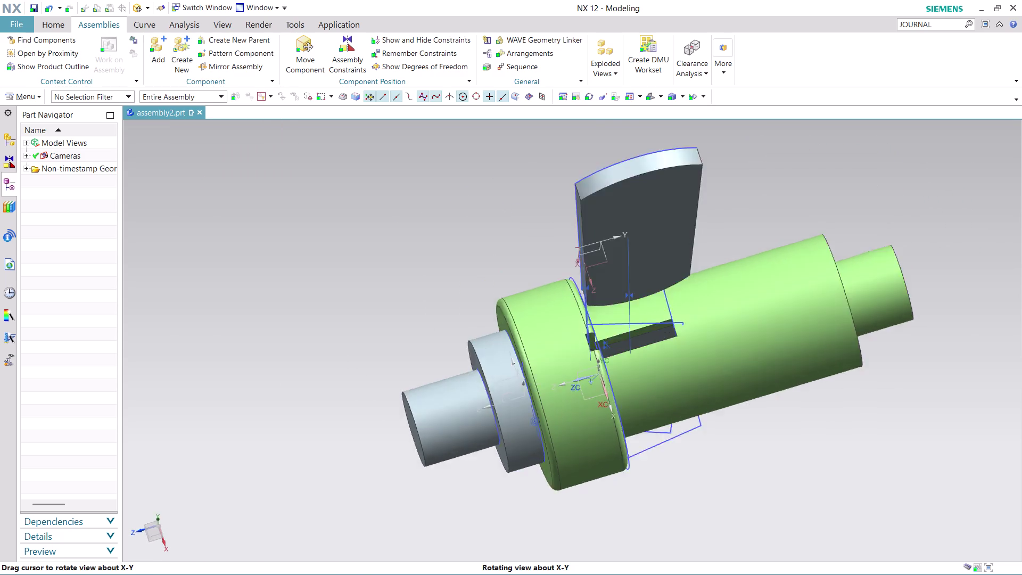
middle_drag(769, 411, 612, 460)
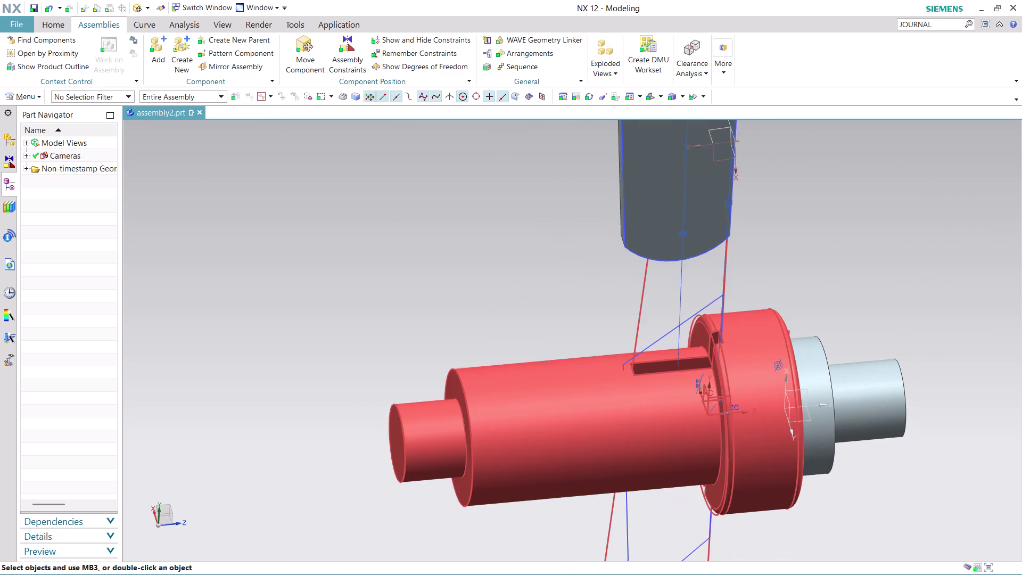
scroll(down, 3)
scroll(up, 3)
scroll(down, 3)
middle_drag(786, 515, 779, 455)
scroll(up, 3)
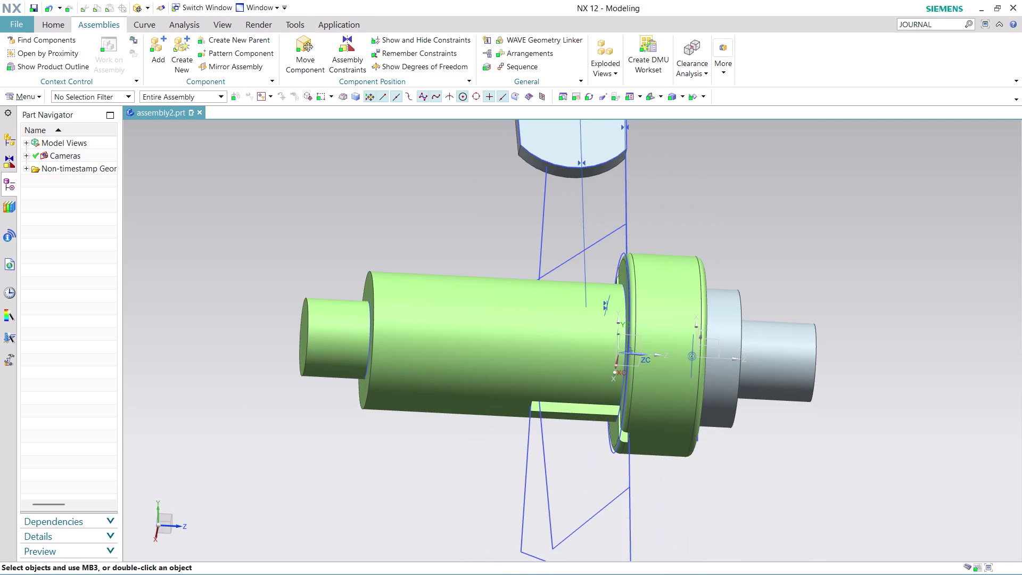
scroll(down, 3)
scroll(up, 3)
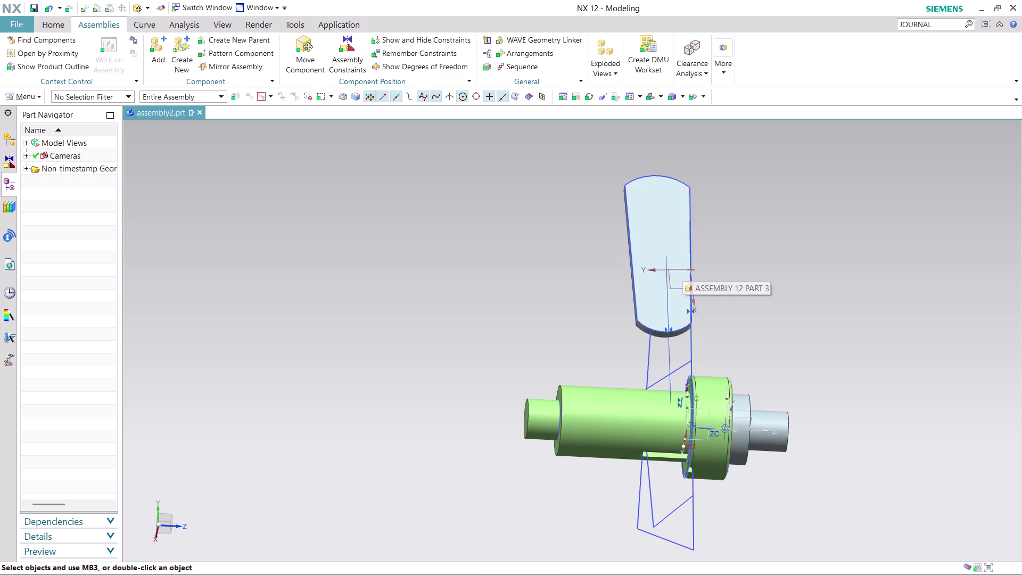
click(354, 56)
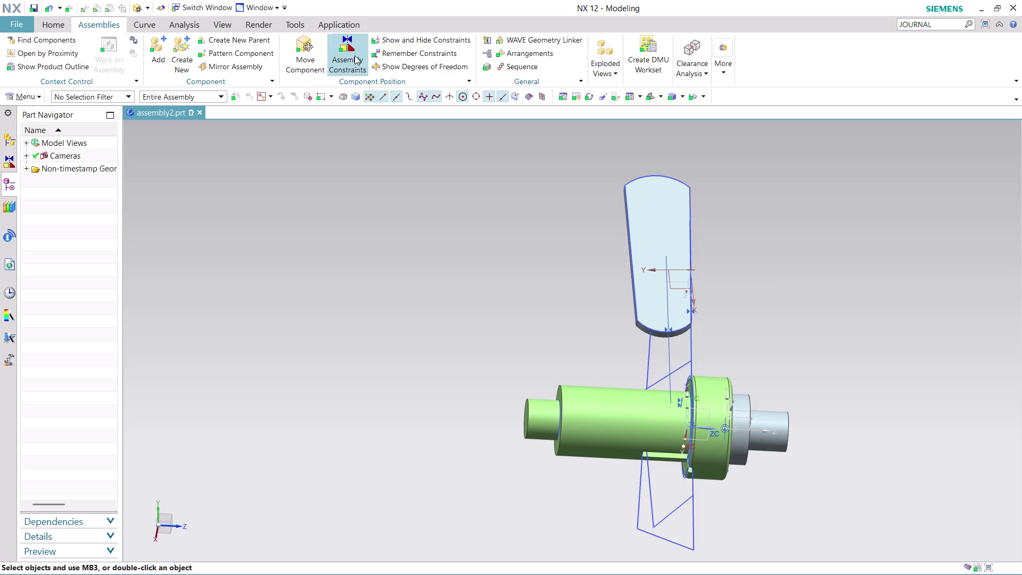
Start a Distance constraint from the blade's lower arc to the hub centerline.
click(155, 59)
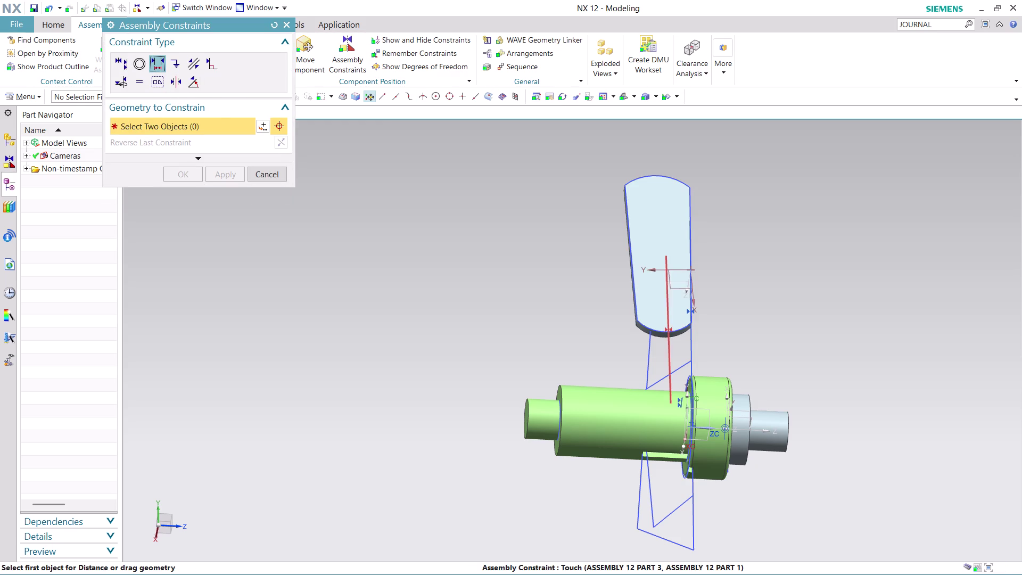
scroll(up, 3)
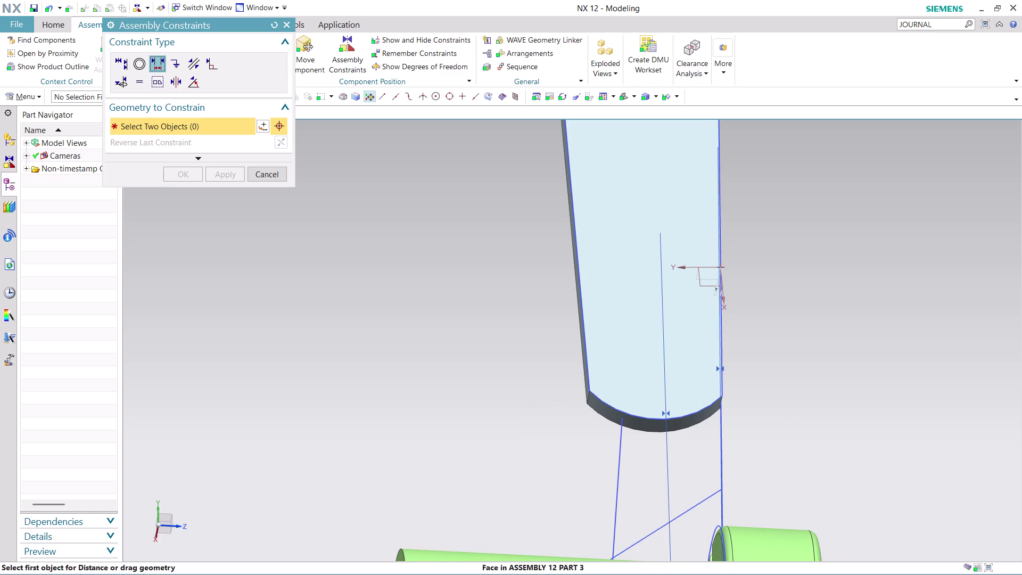
scroll(down, 3)
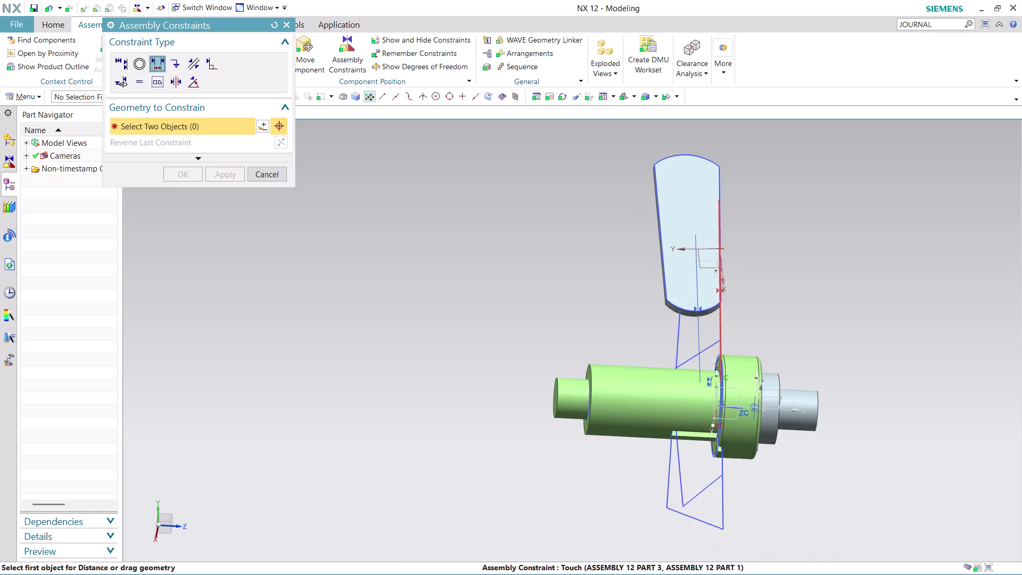
scroll(up, 3)
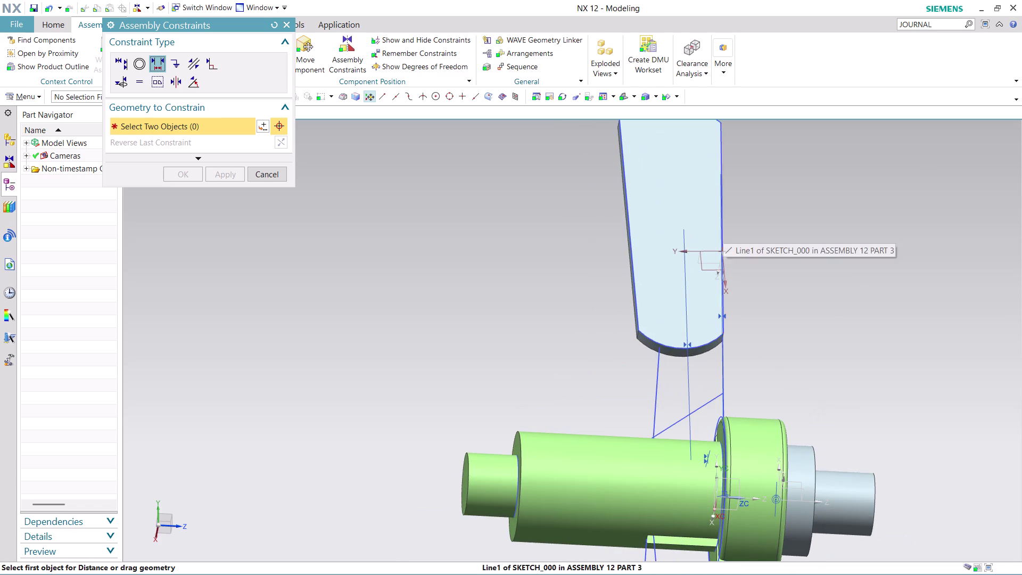
scroll(down, 3)
scroll(up, 3)
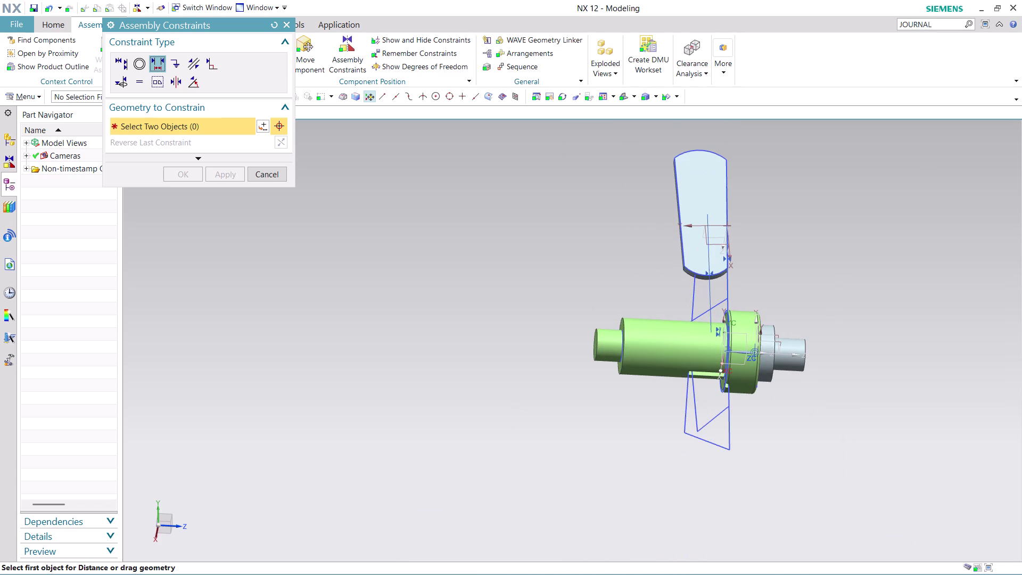
click(703, 274)
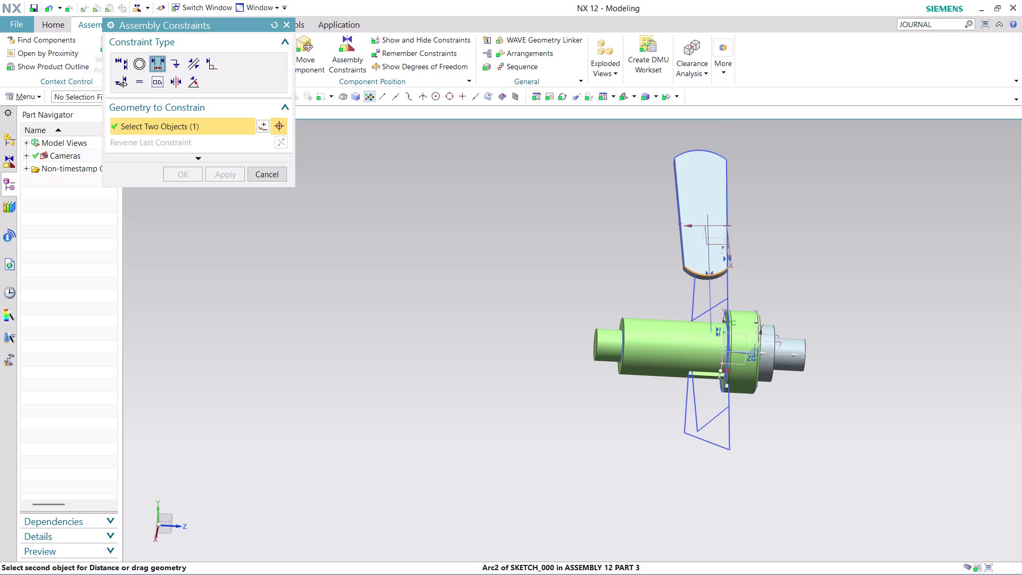
scroll(up, 3)
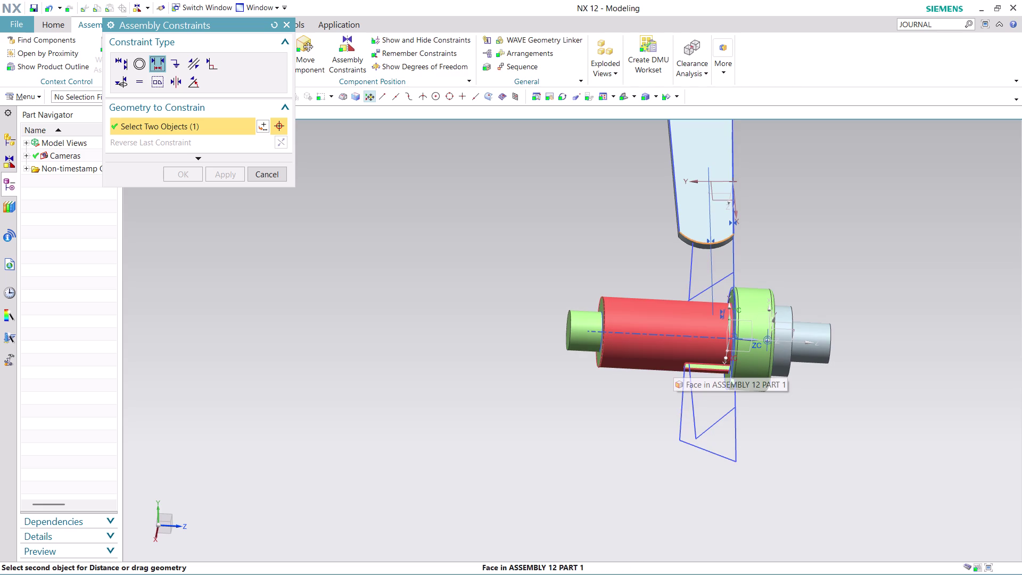
click(686, 336)
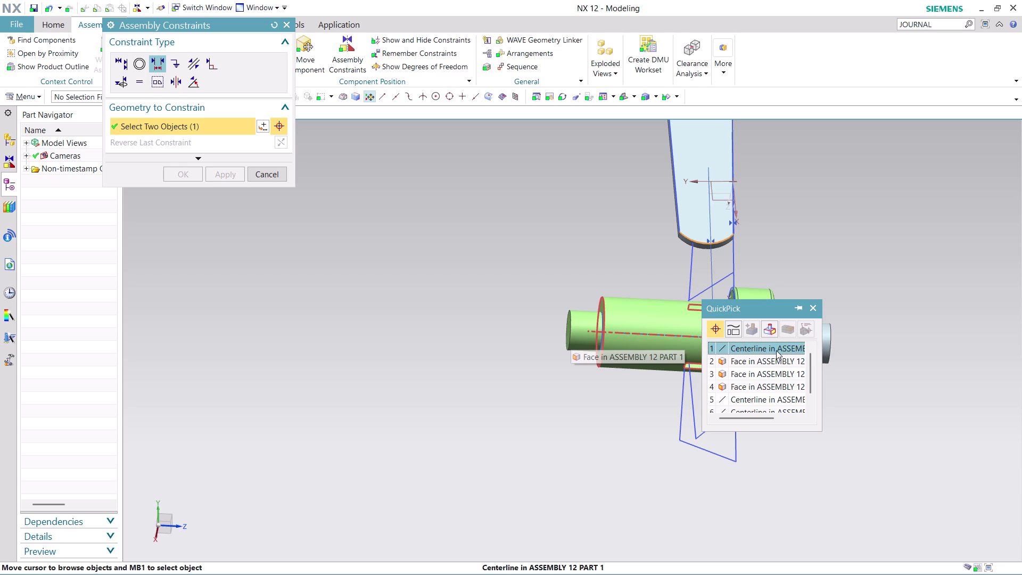
click(774, 348)
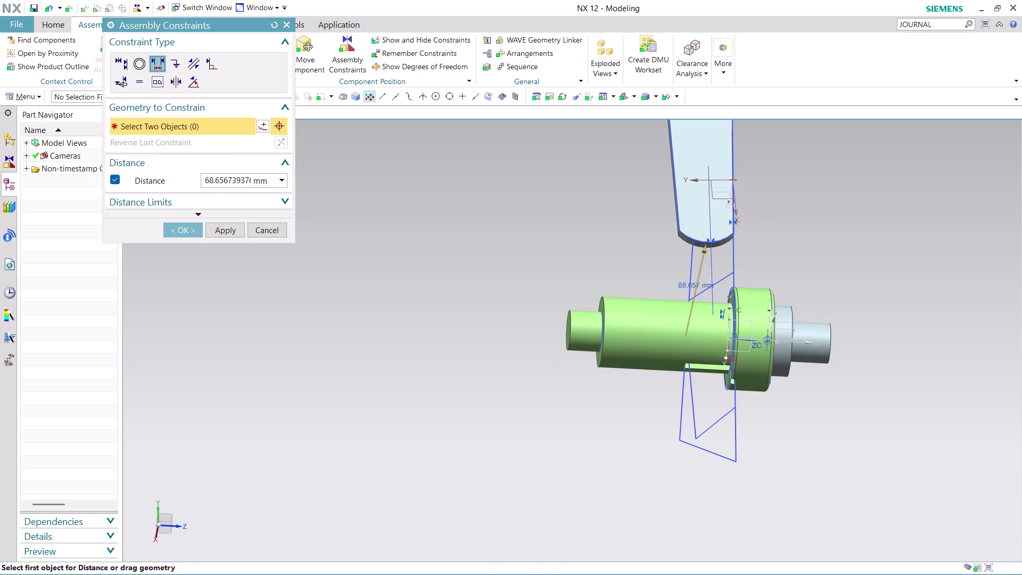
Enter a -60 mm distance and apply the constraint.
drag(205, 181, 317, 179)
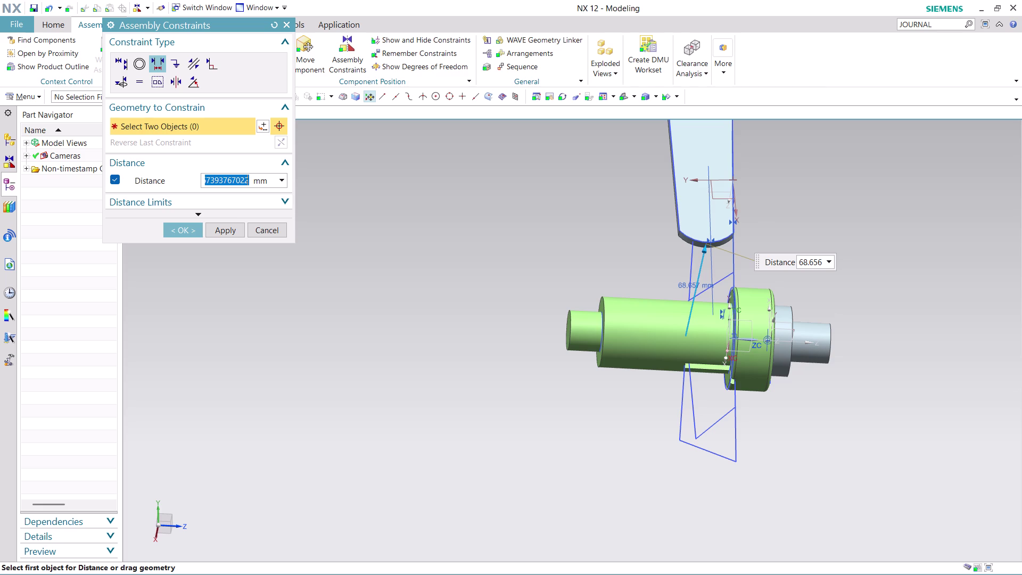
key(minus)
text(6)
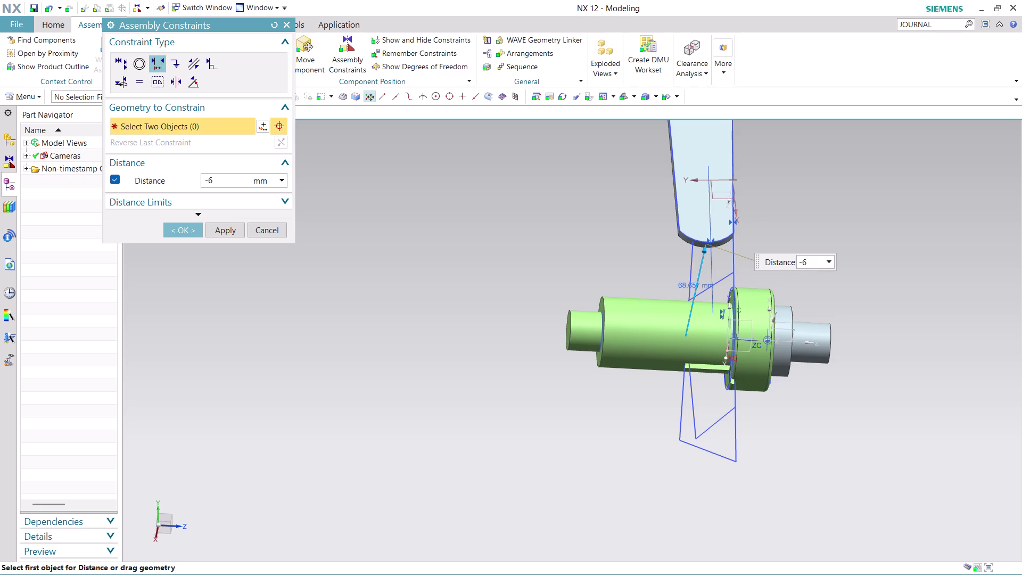
text(0)
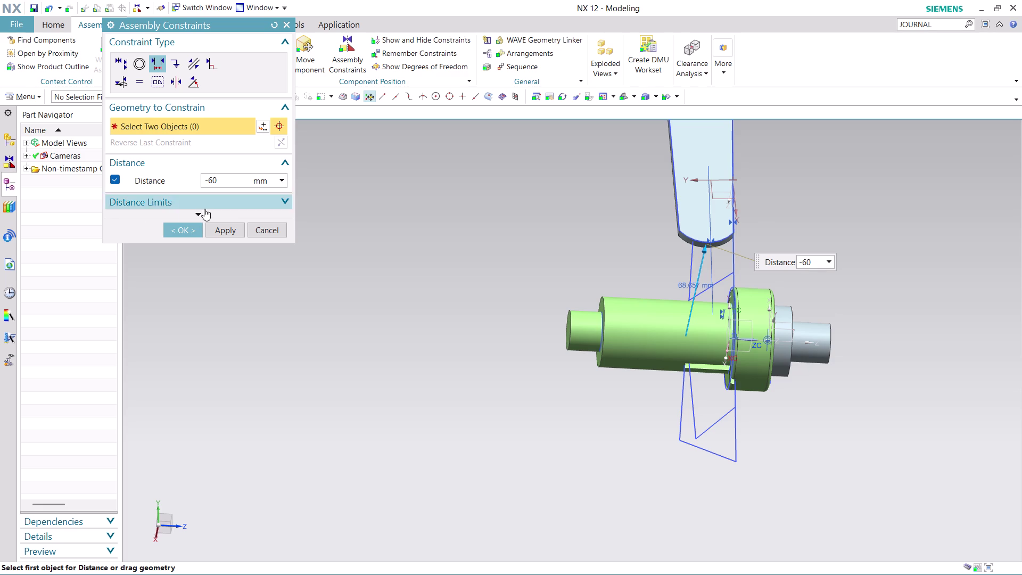
click(233, 231)
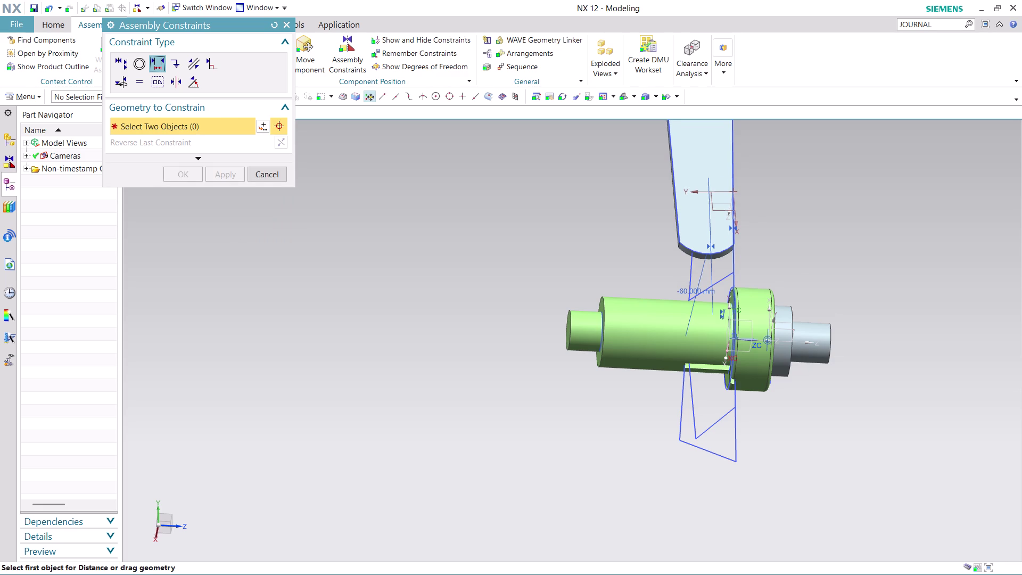
Edit the distance constraint to -80 mm and apply it.
double_click(696, 294)
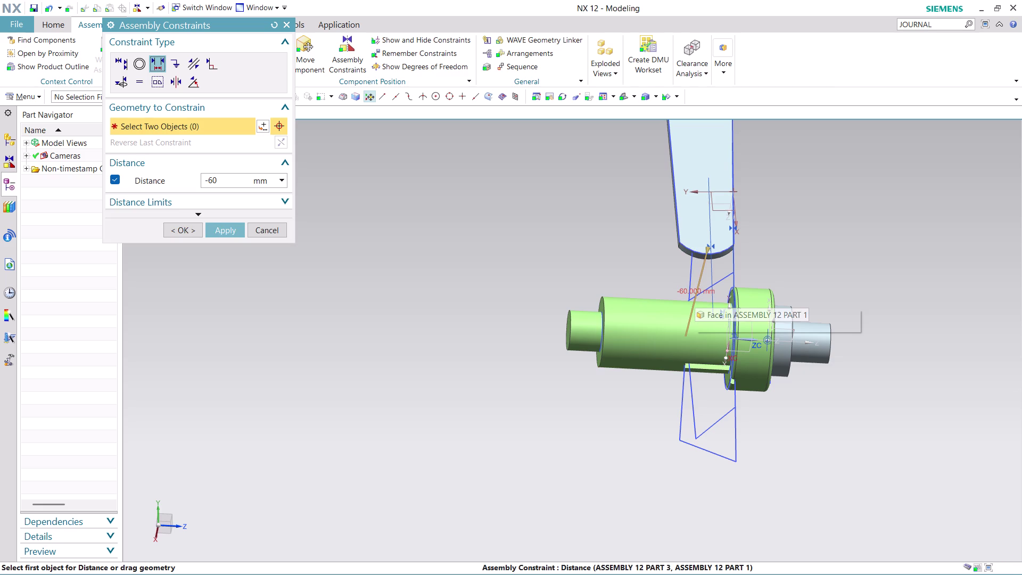
double_click(239, 178)
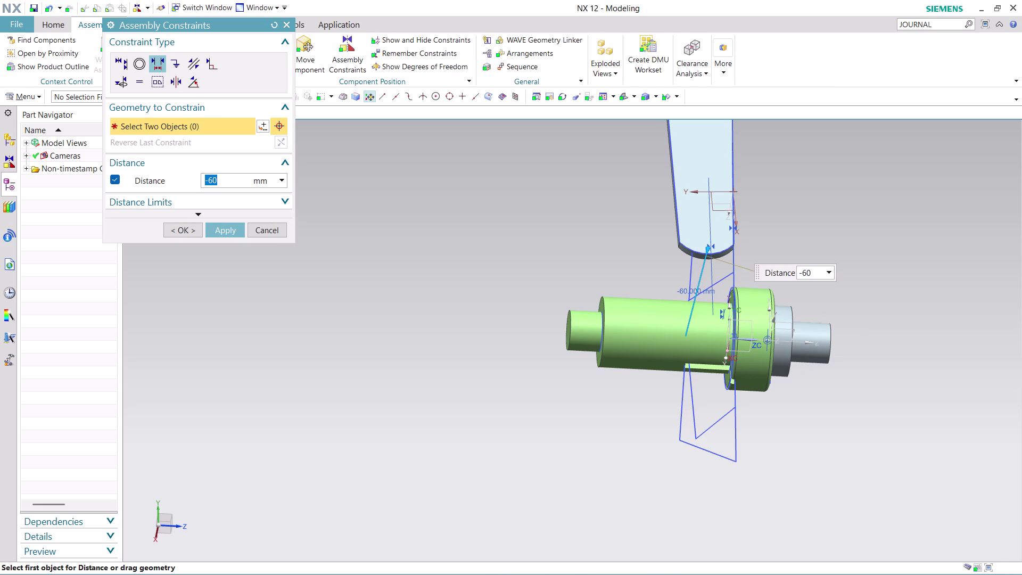
text(-80)
key(Return)
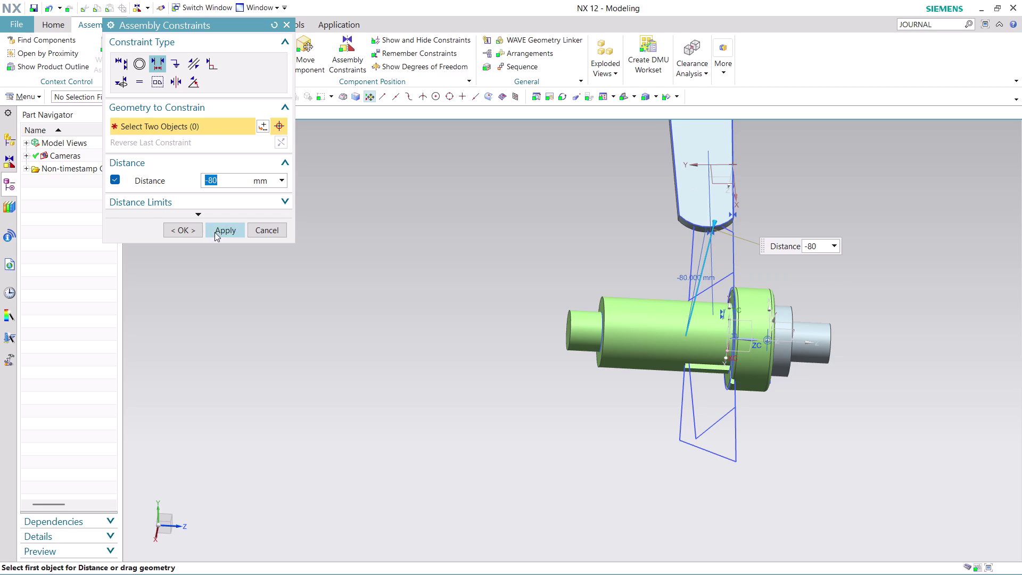
click(216, 232)
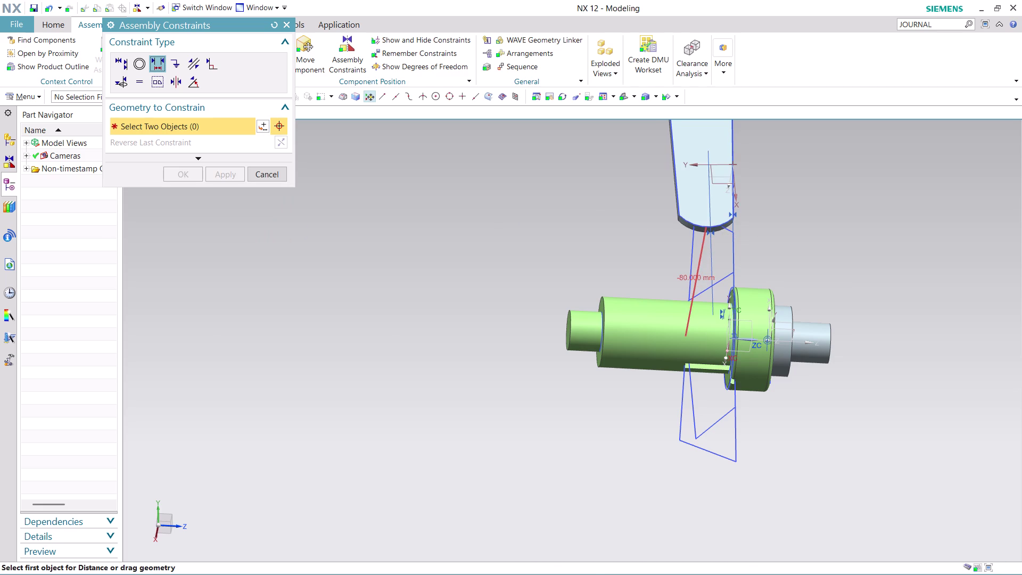
Edit the distance constraint to 80 mm and apply it.
double_click(695, 278)
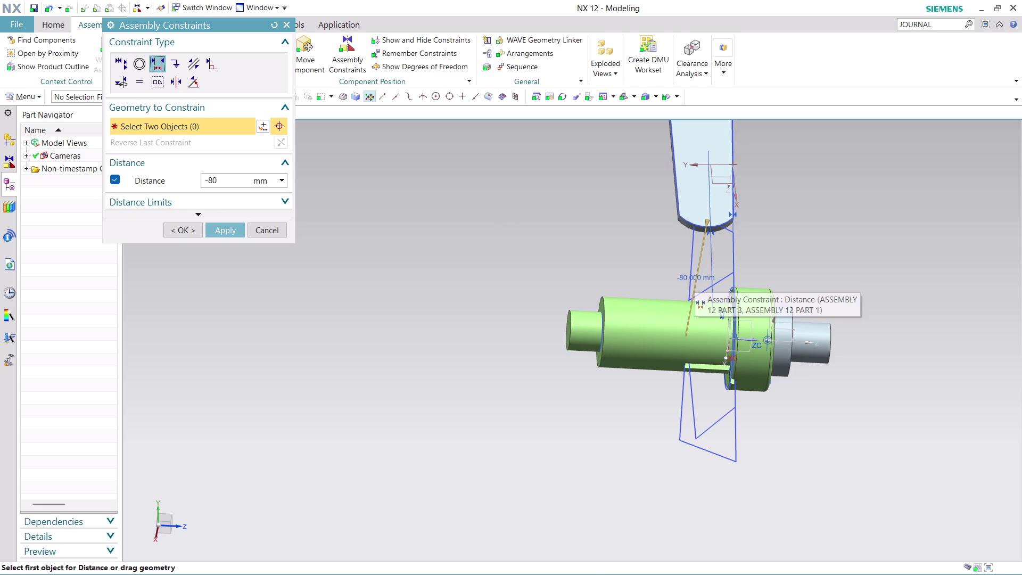
double_click(223, 180)
text(80)
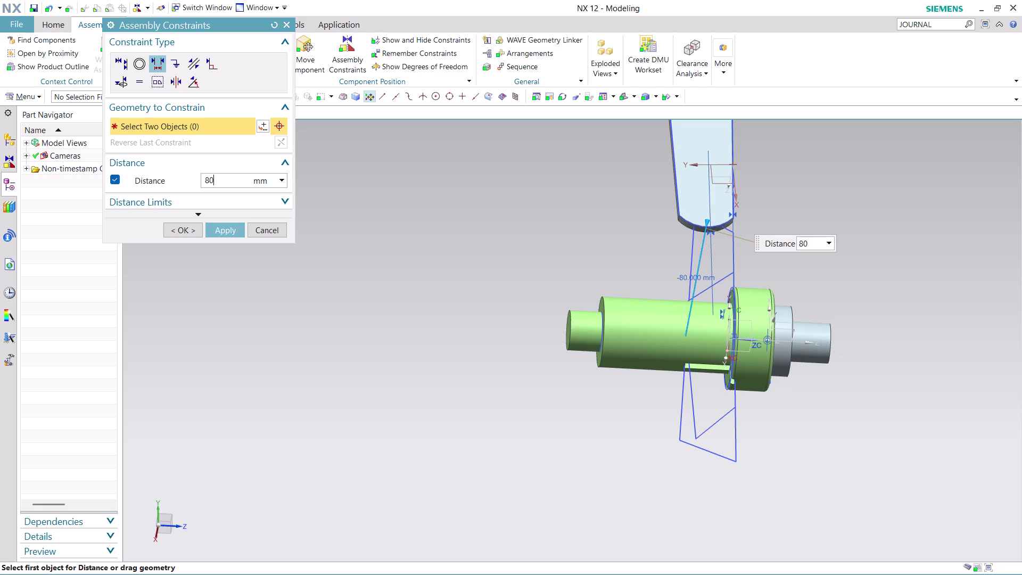
key(Return)
click(220, 233)
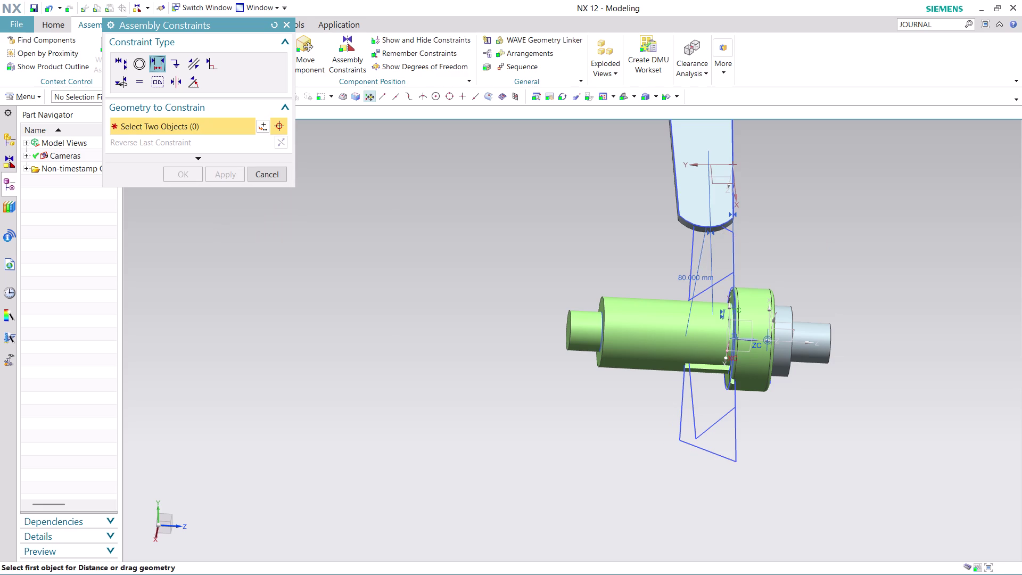
Orbit to inspect the blade position and bring up the 80 mm constraint's options.
scroll(down, 3)
middle_drag(844, 210, 868, 258)
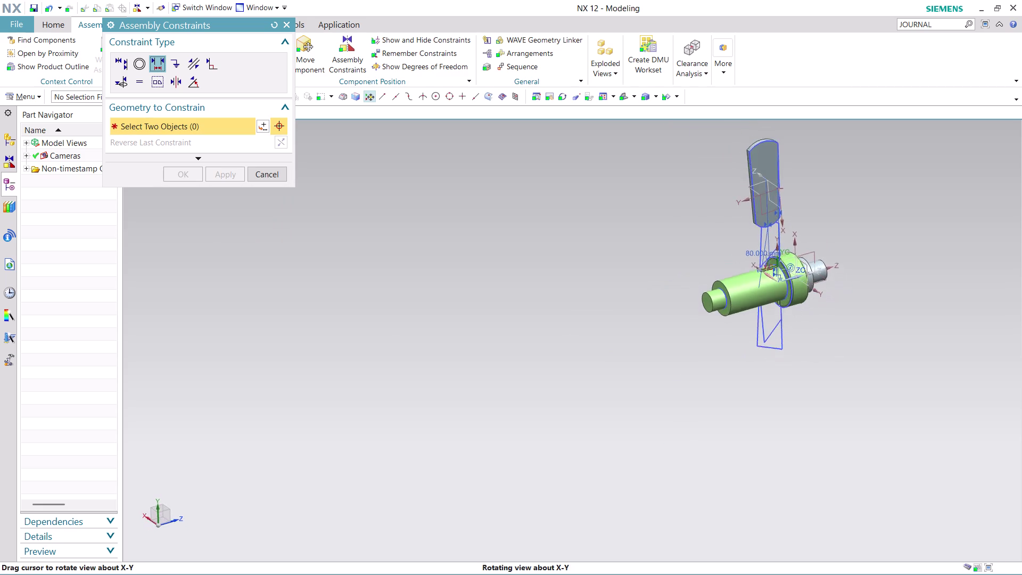
middle_drag(868, 257, 875, 271)
scroll(up, 3)
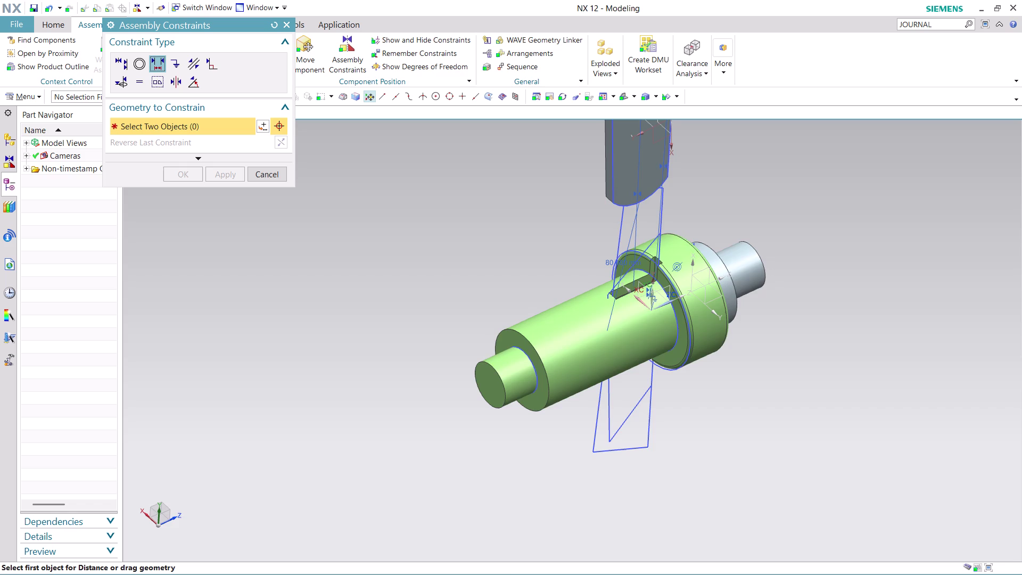
middle_drag(764, 333, 727, 296)
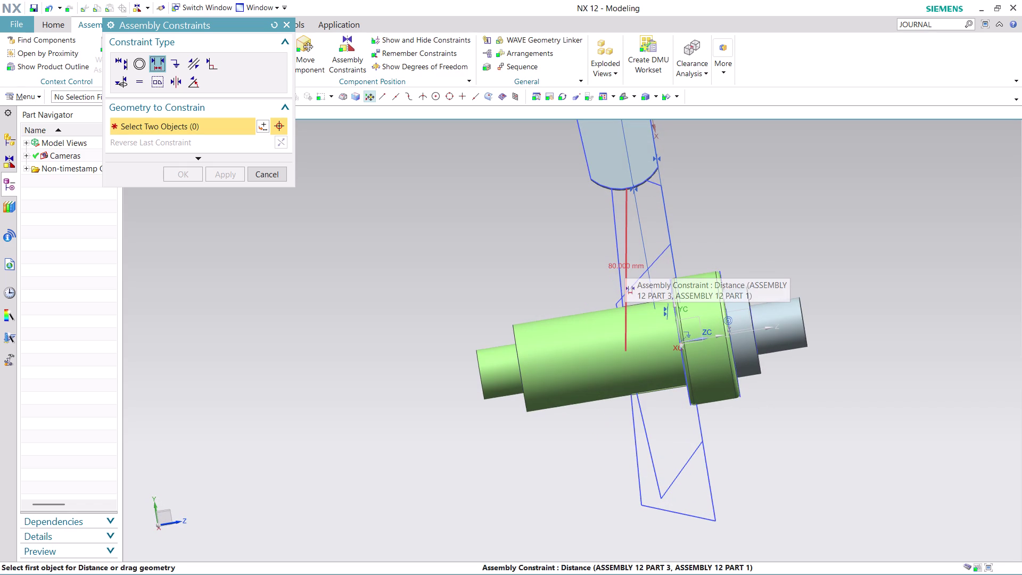
right_click(624, 264)
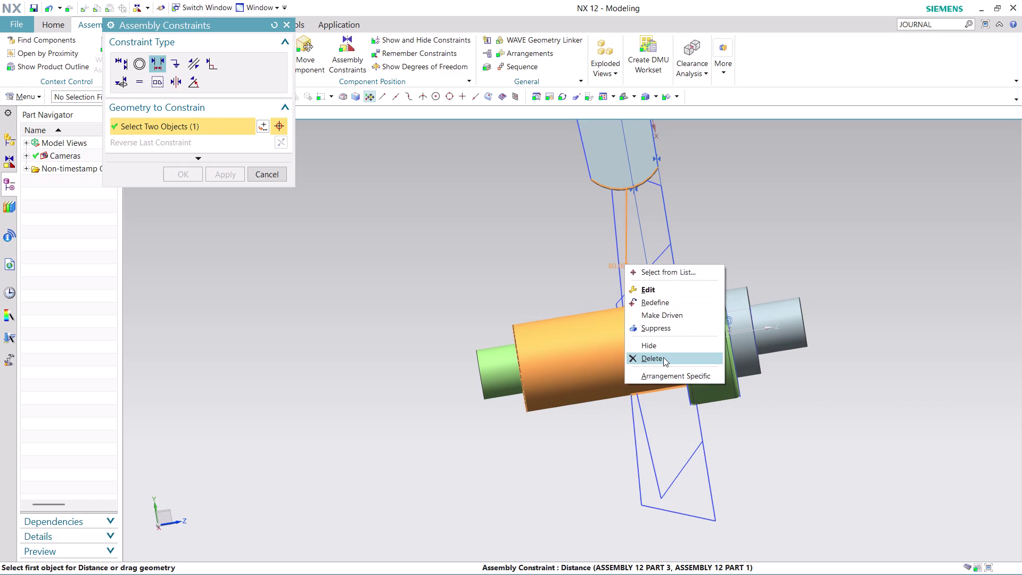
Delete the 80 mm distance constraint and orbit to a side view of the slot.
click(664, 358)
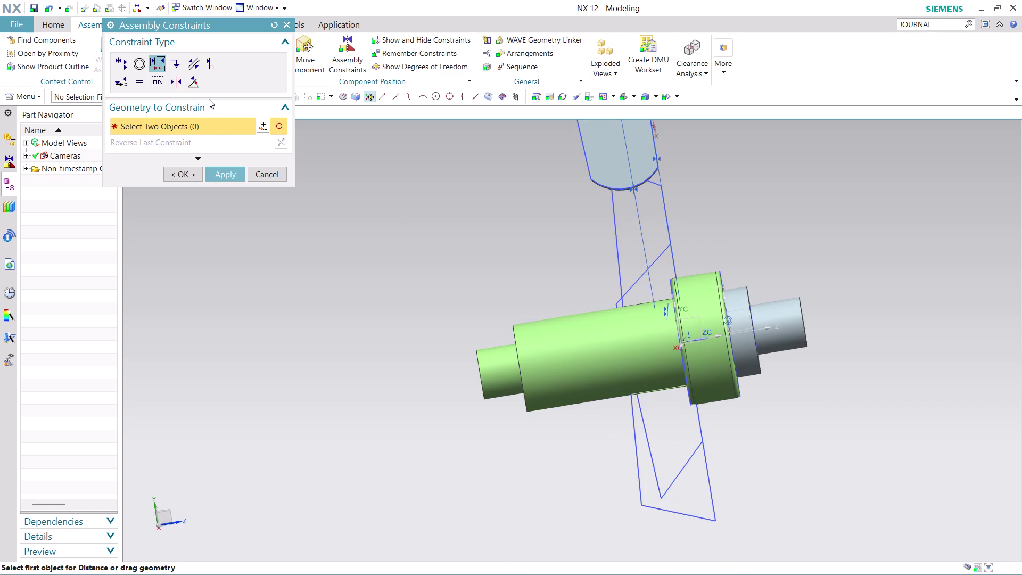
scroll(down, 3)
scroll(up, 3)
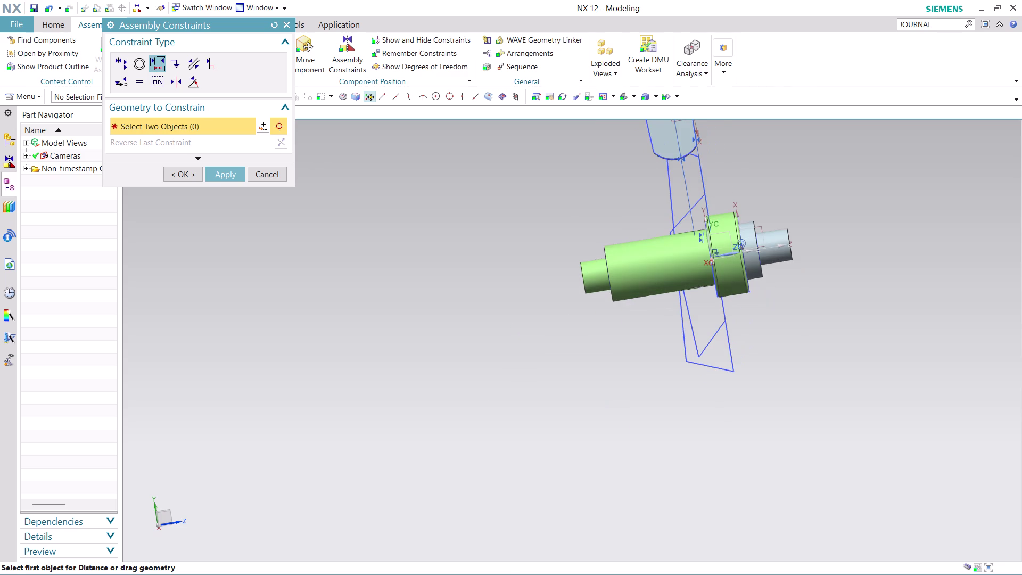
middle_drag(811, 296, 858, 269)
scroll(up, 3)
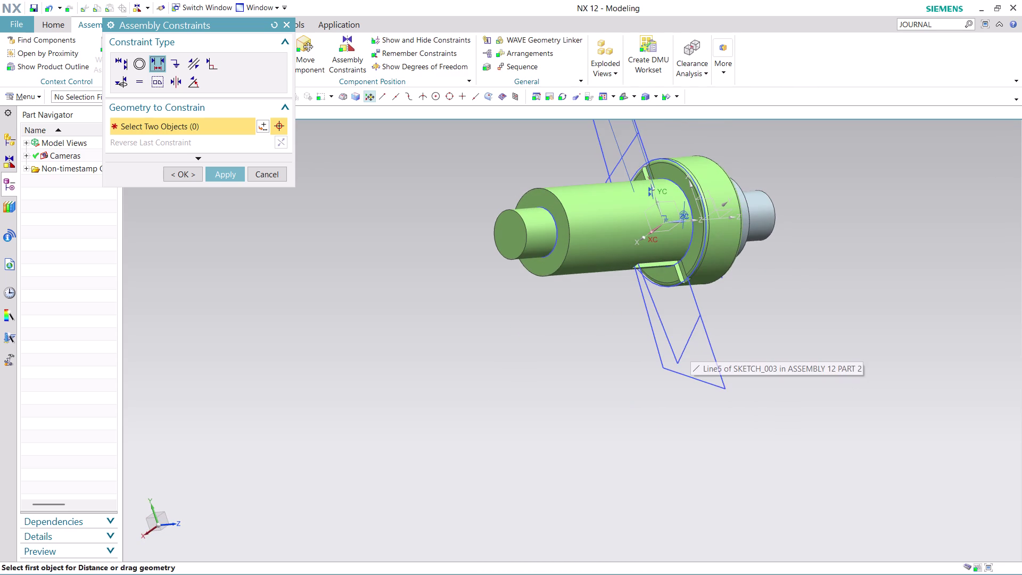
middle_drag(726, 316, 692, 285)
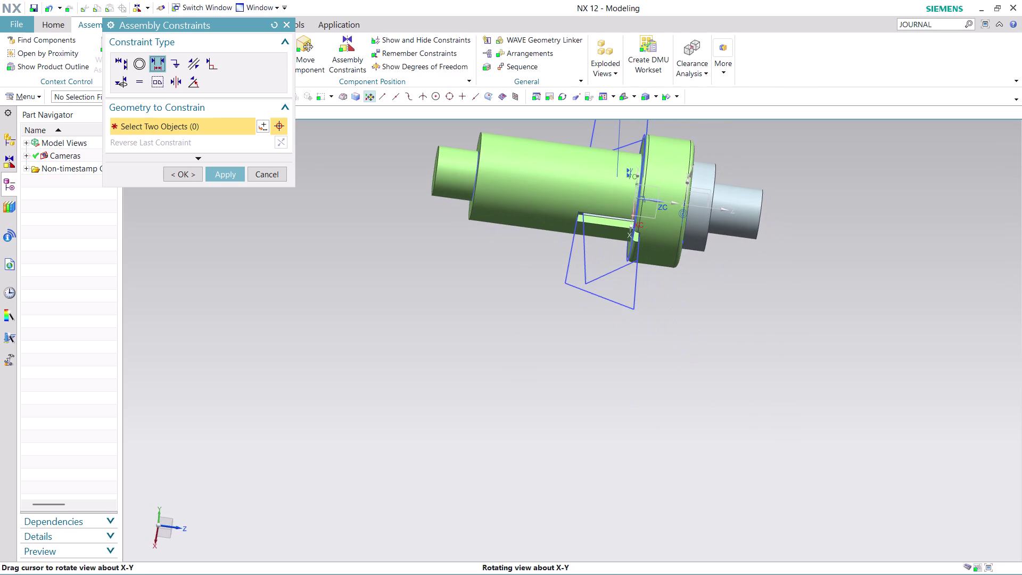
middle_drag(692, 286, 689, 355)
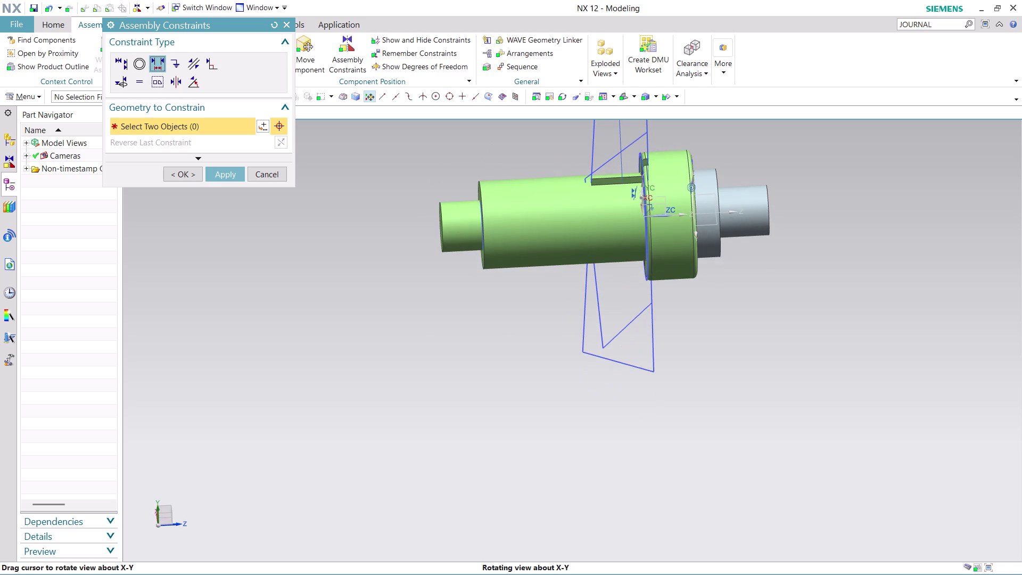
middle_drag(689, 355, 689, 353)
middle_click(693, 344)
scroll(down, 3)
scroll(down, 3)
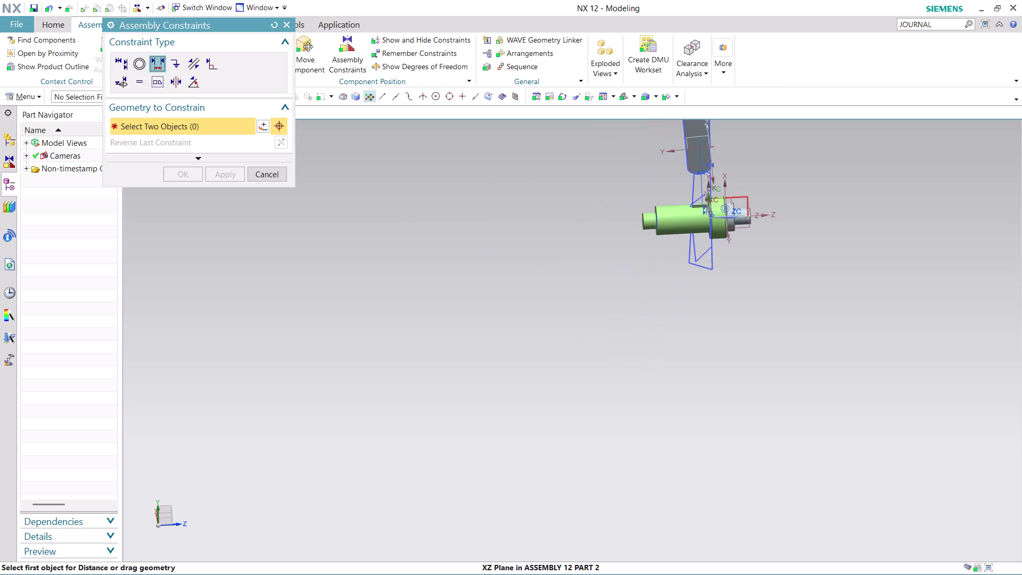
scroll(up, 3)
scroll(up, 3)
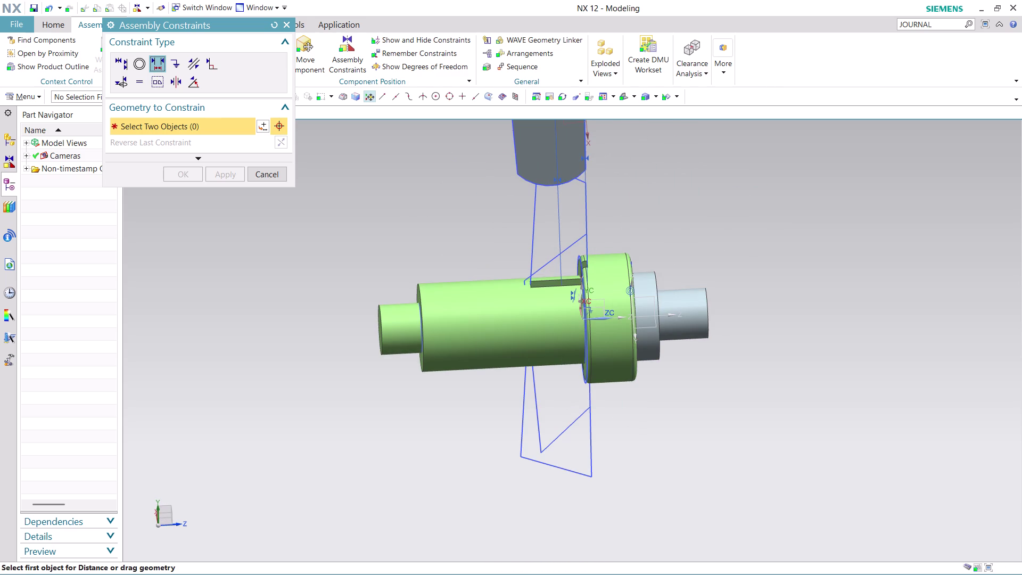
Apply a 60 mm Distance constraint between the blade's curved edge and the shaft face.
click(547, 187)
click(612, 201)
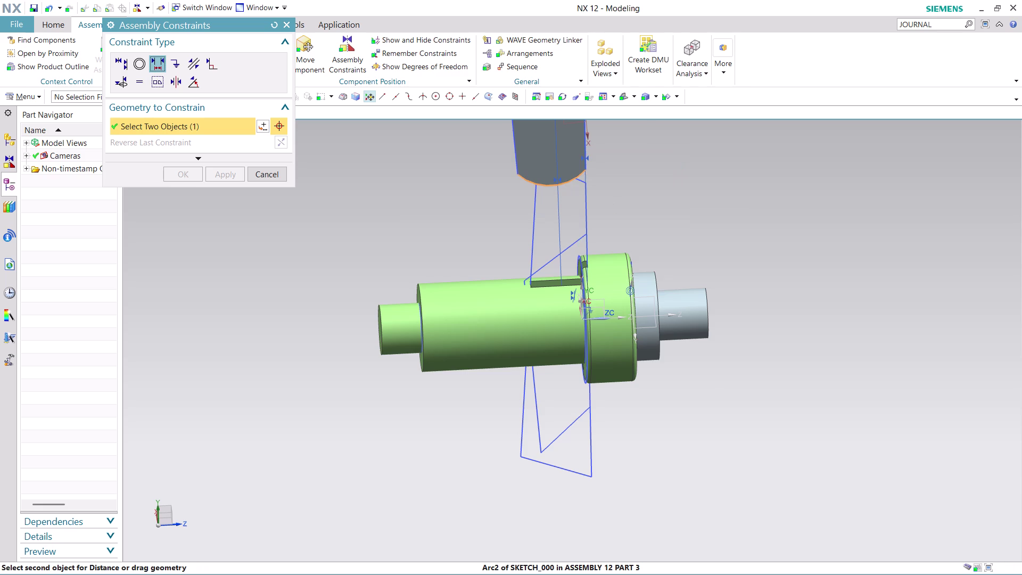
click(549, 467)
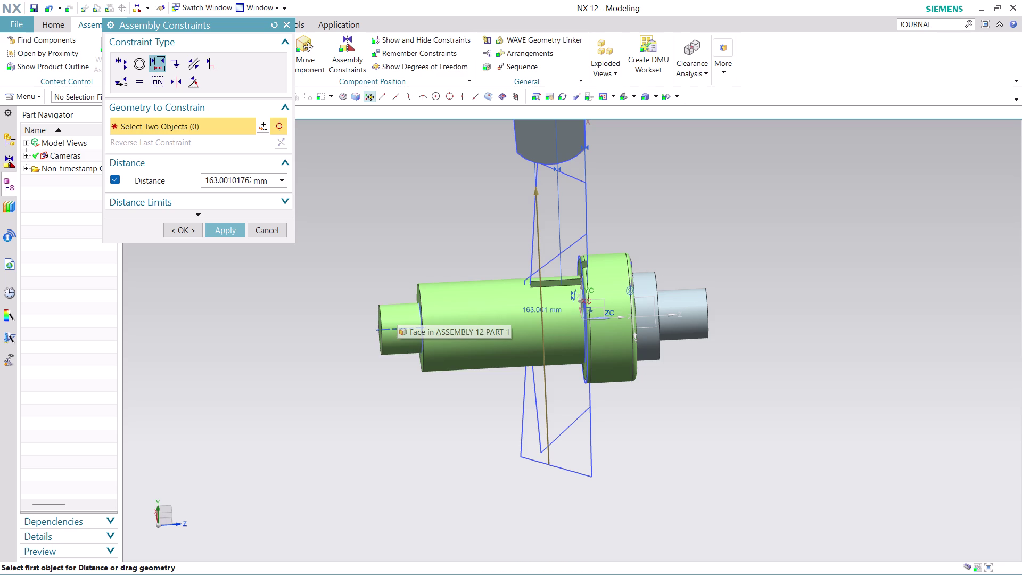
drag(204, 180, 232, 181)
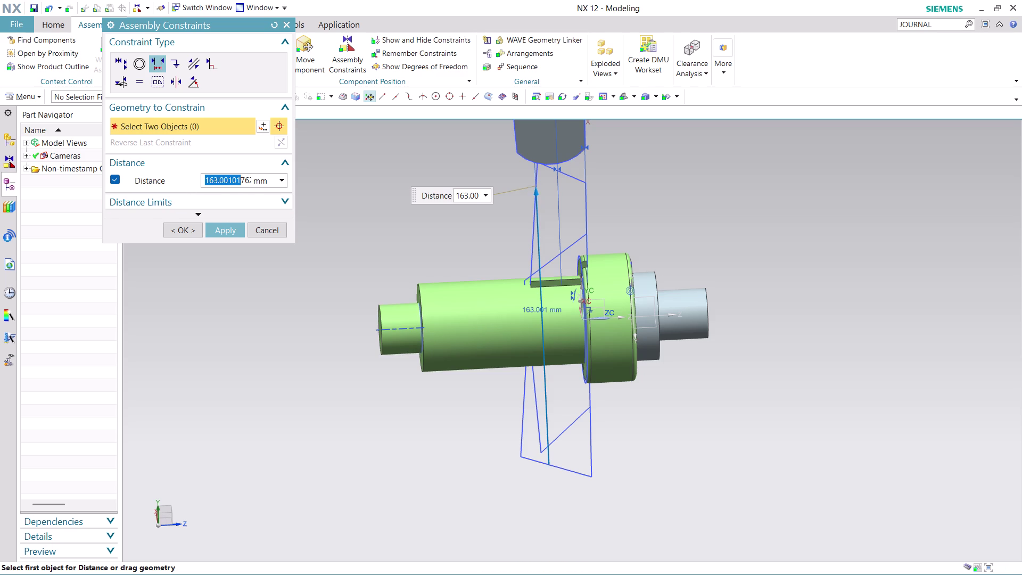
drag(232, 181, 289, 180)
key(6)
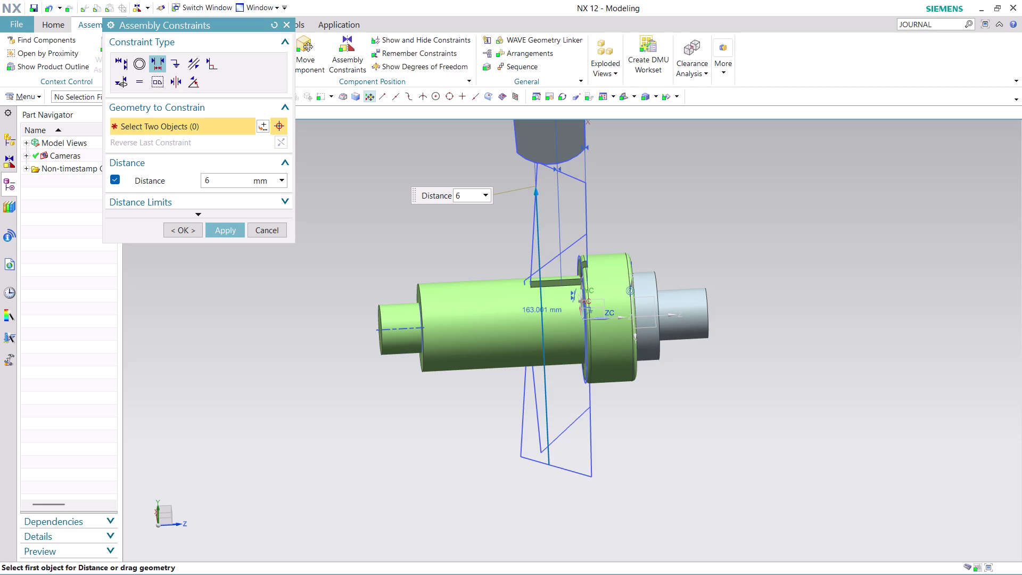
key(0)
click(226, 224)
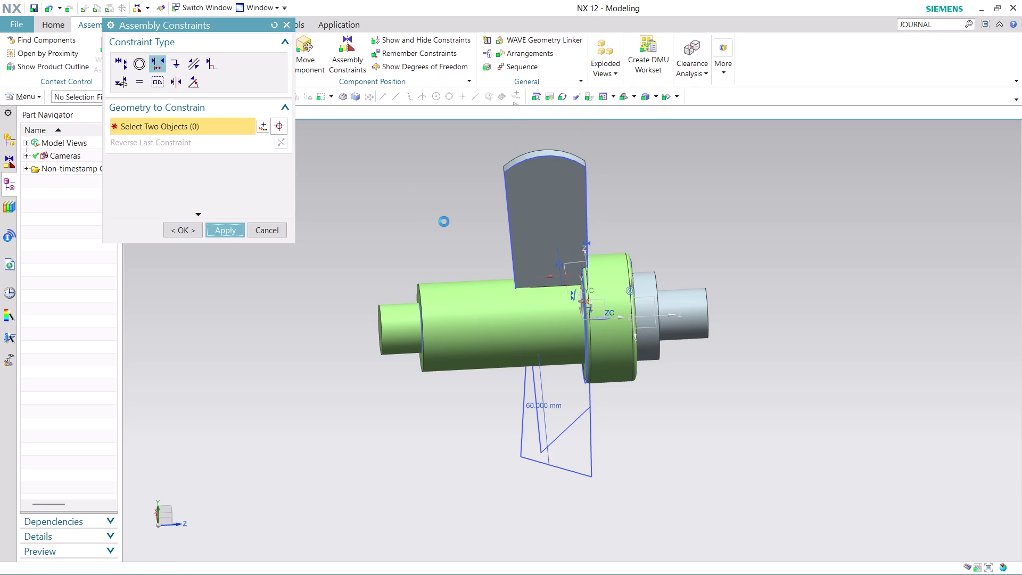
Change the blade's 60 mm distance constraint to 100 mm.
middle_drag(769, 443, 776, 379)
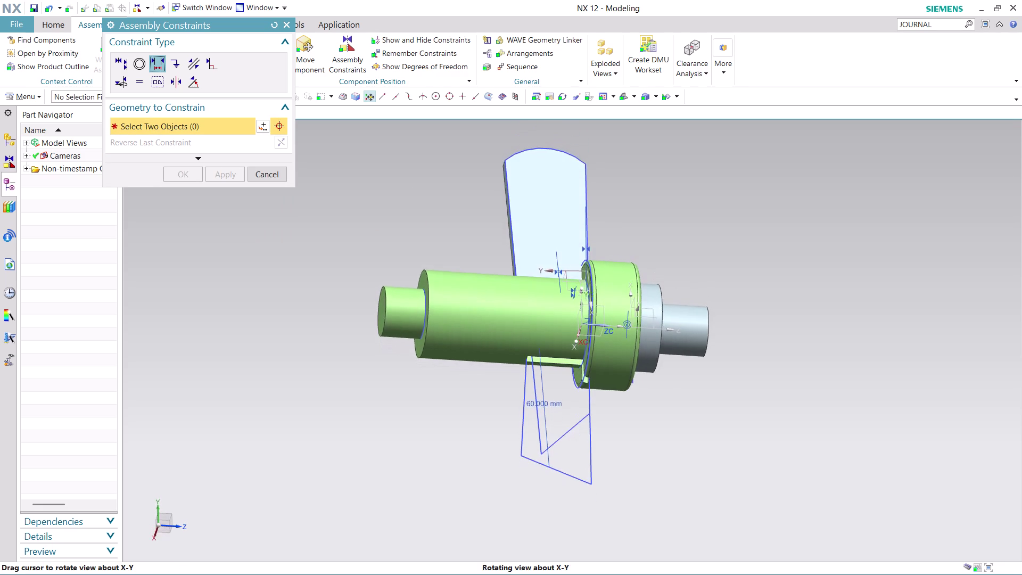
middle_drag(776, 379, 772, 373)
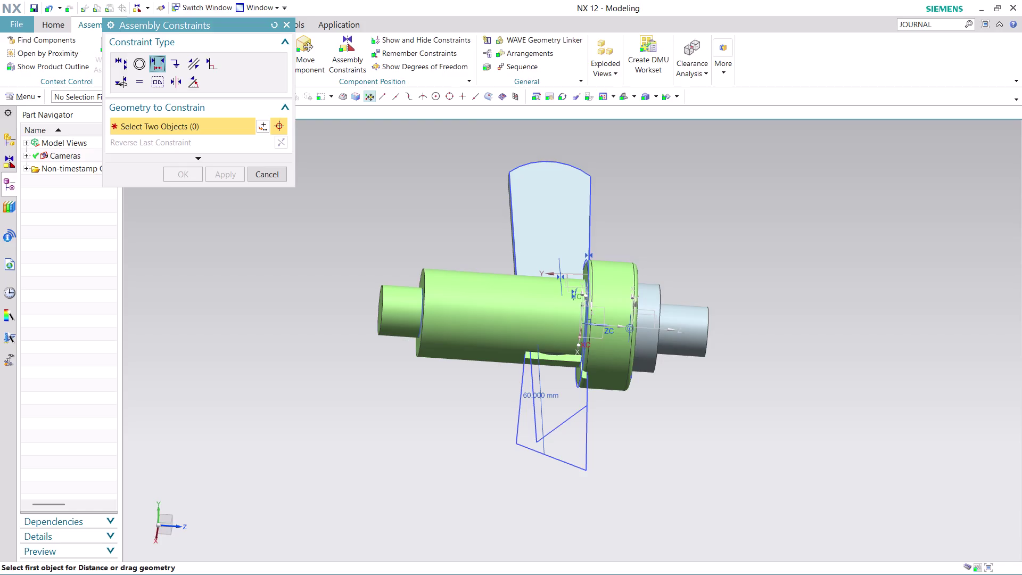
double_click(544, 399)
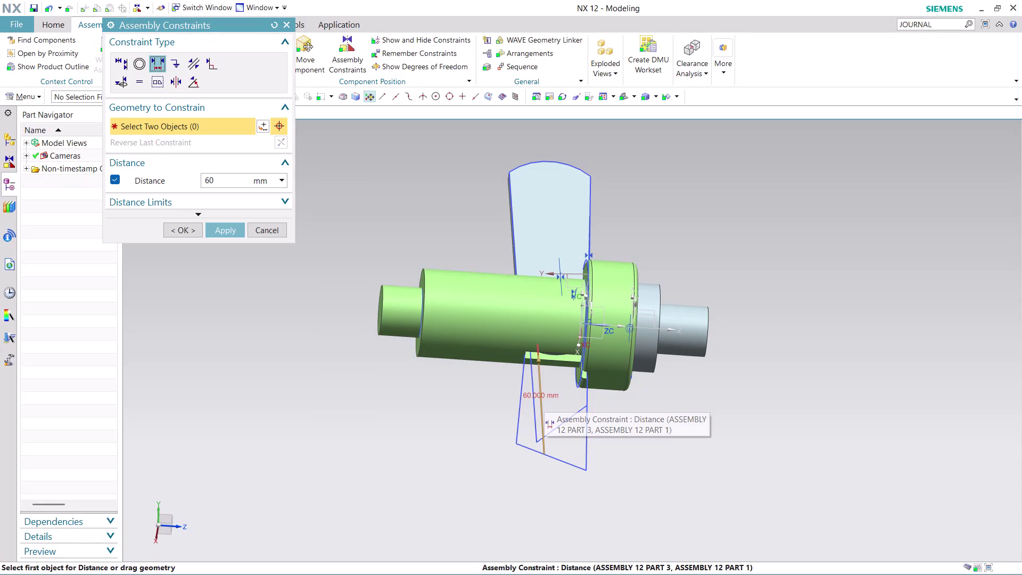
double_click(235, 181)
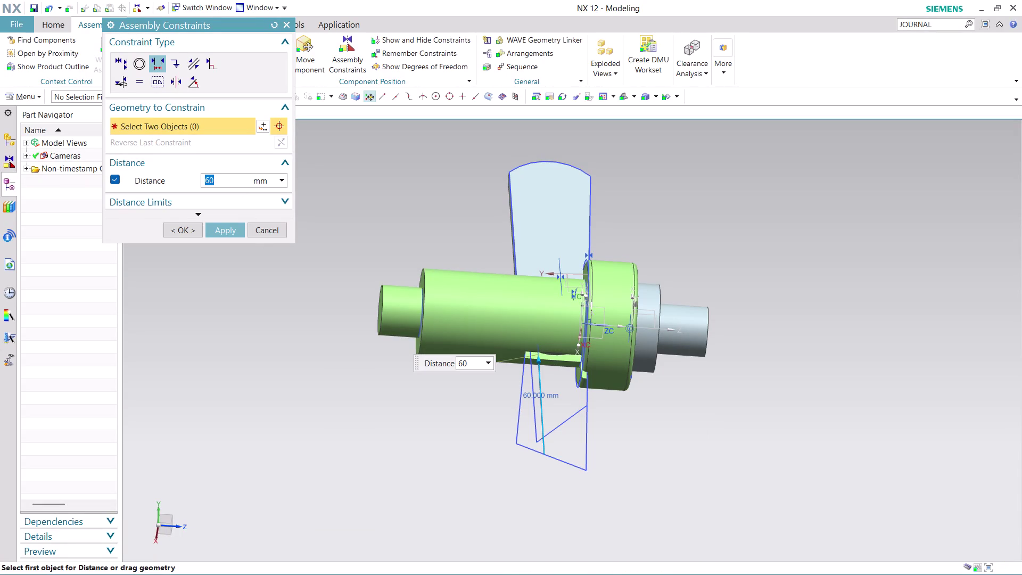
text(100)
key(Return)
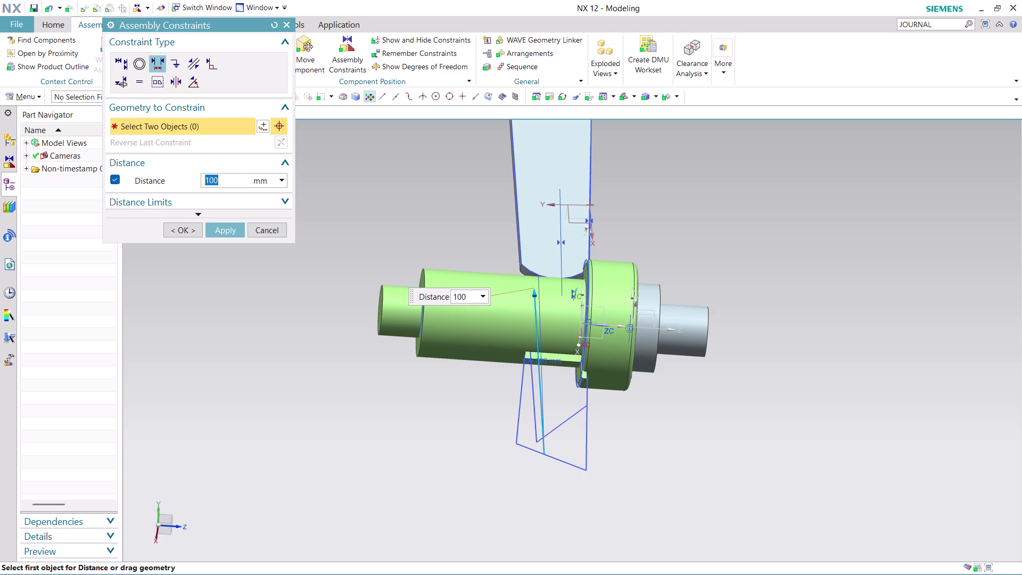
click(227, 226)
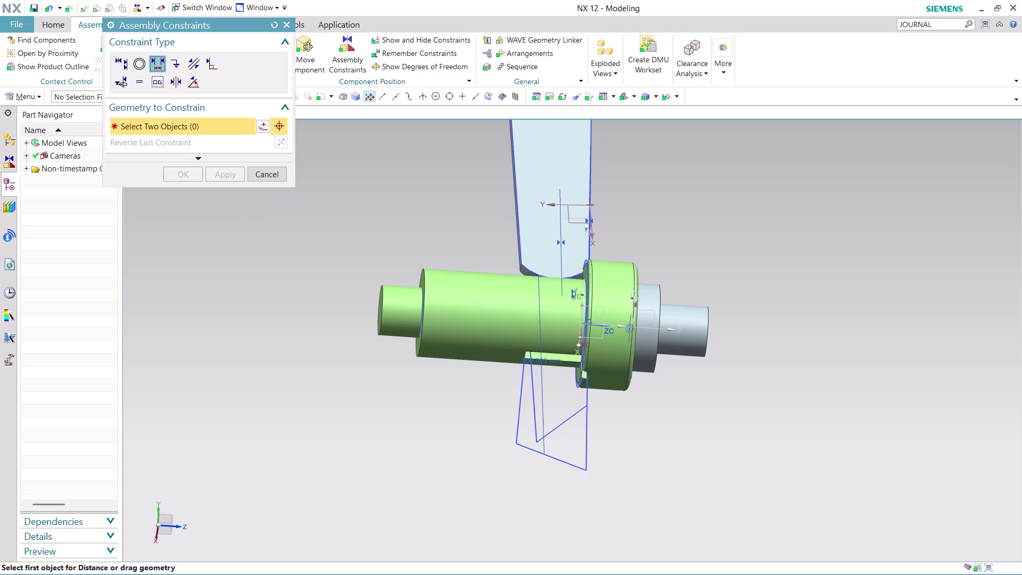
Re-edit the blade's distance constraint value twice more, applying each change.
double_click(539, 392)
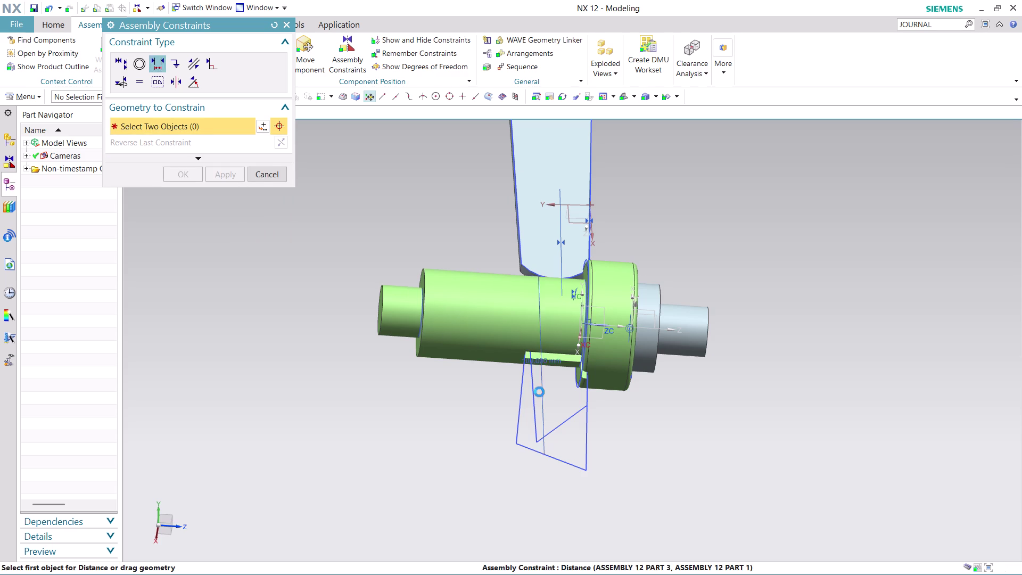
double_click(236, 176)
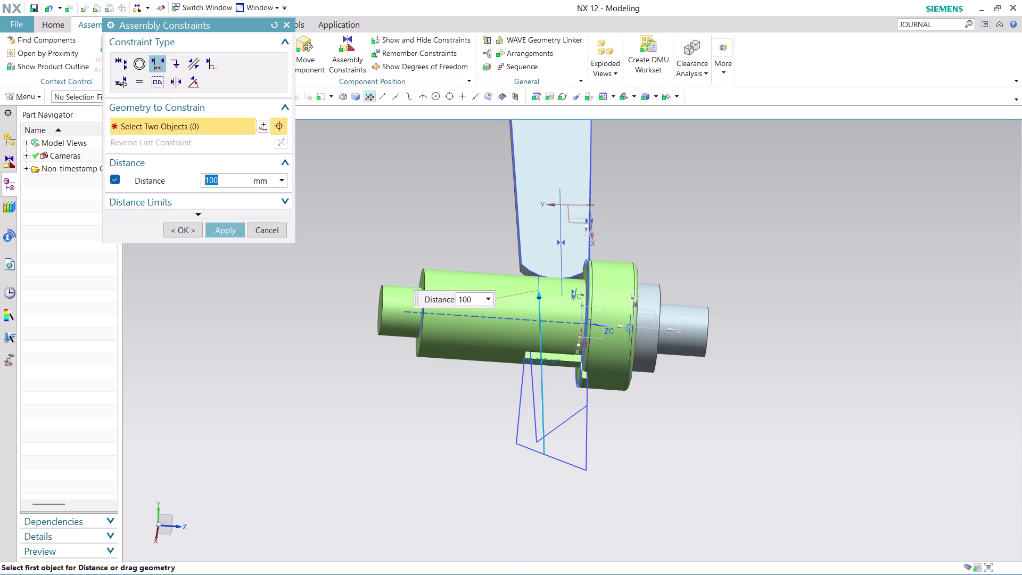
key(0)
click(225, 231)
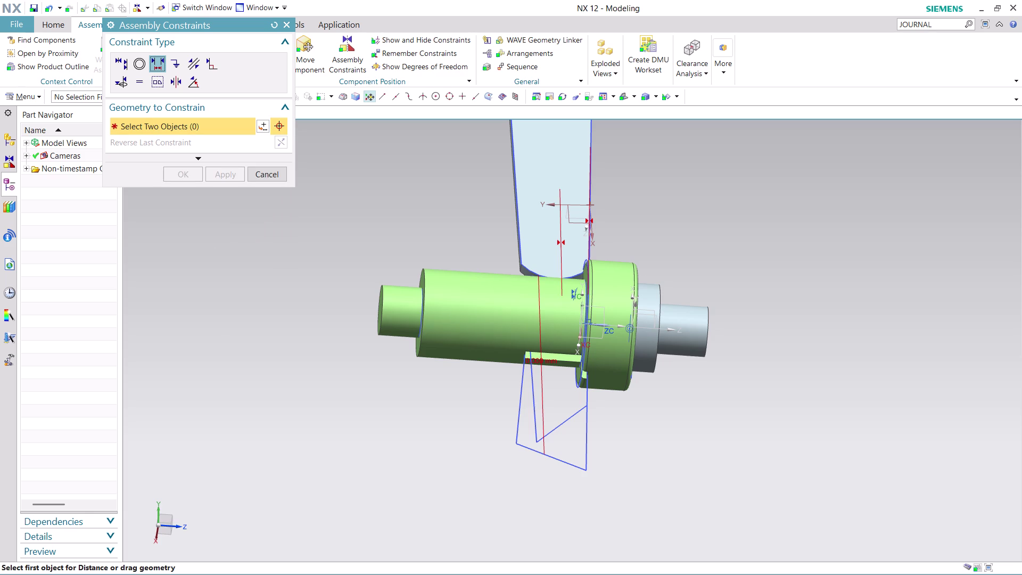
double_click(543, 378)
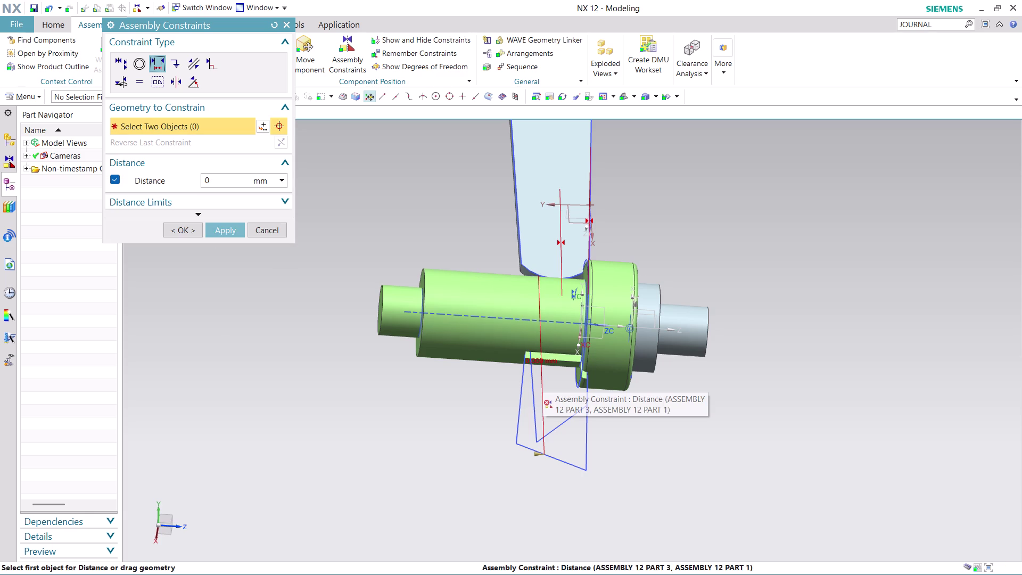
double_click(229, 179)
key(1)
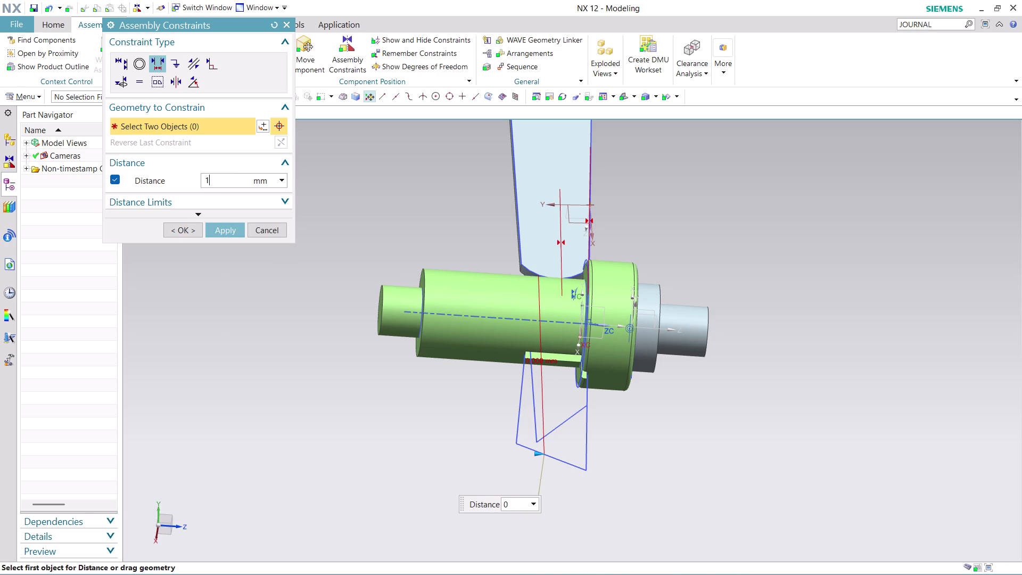
click(225, 229)
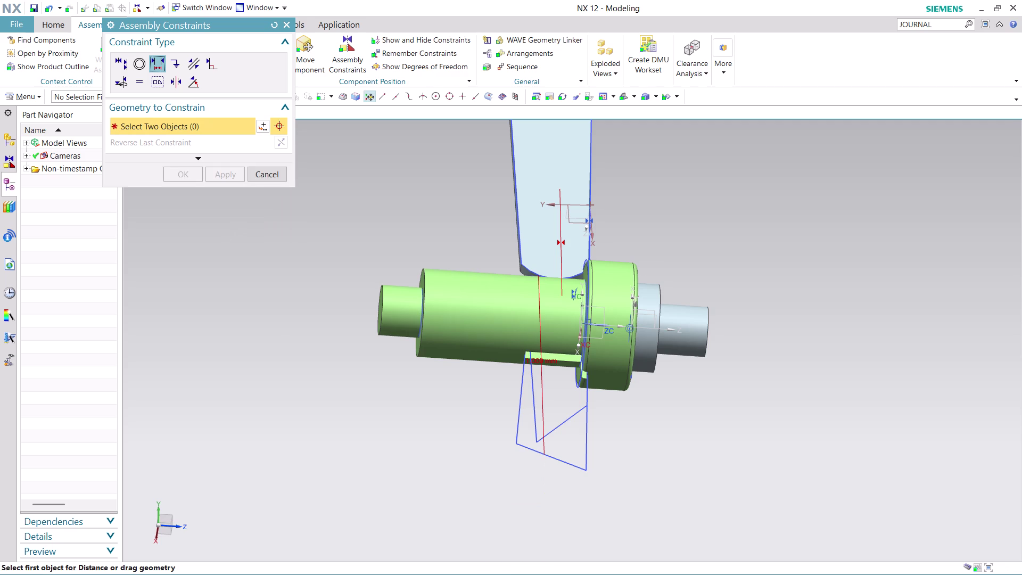
Undo the constraint edits and close the Assembly Constraints dialog.
scroll(down, 3)
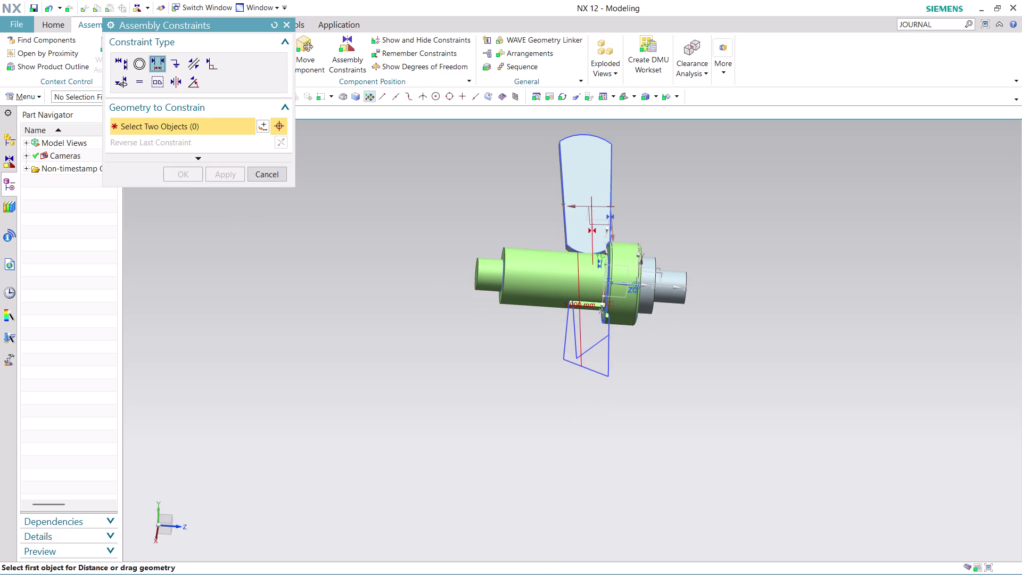
scroll(up, 3)
key(ctrl+z)
key(ctrl+z)
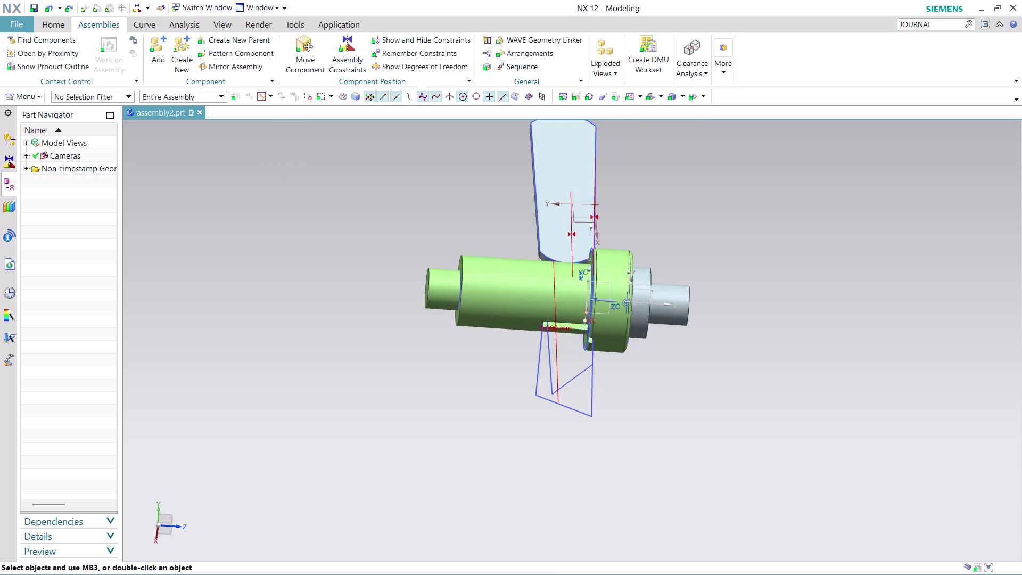
Set the blade's distance constraint to 30 mm, check its position, and close the dialog.
key(ctrl+z)
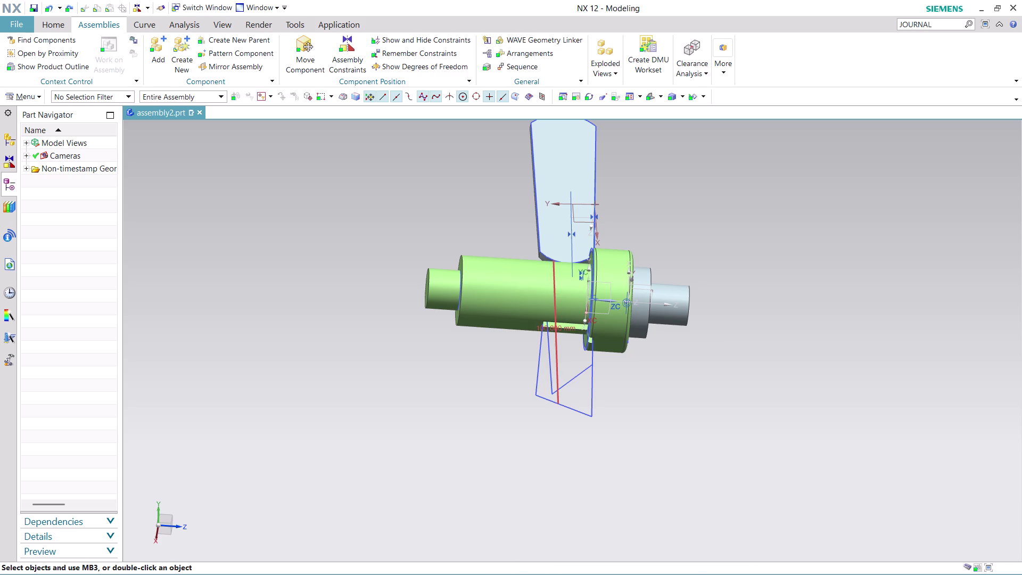
double_click(559, 332)
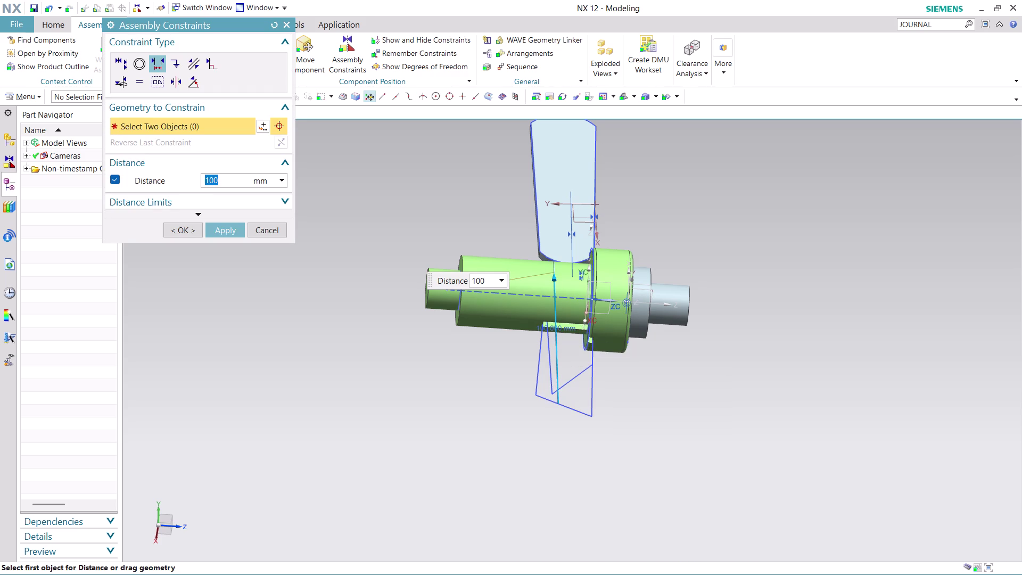
text(30)
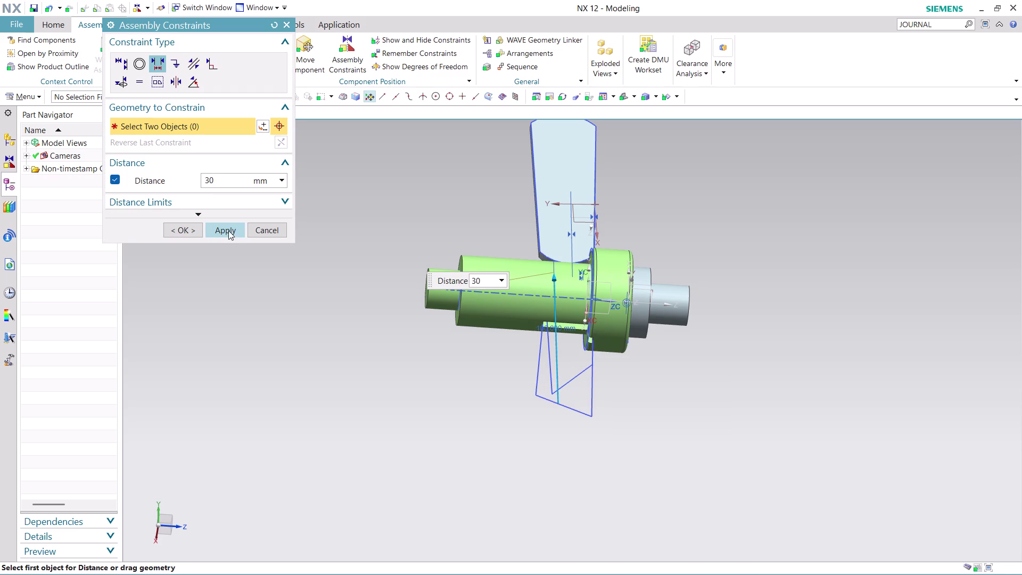
click(228, 231)
middle_drag(676, 187, 685, 196)
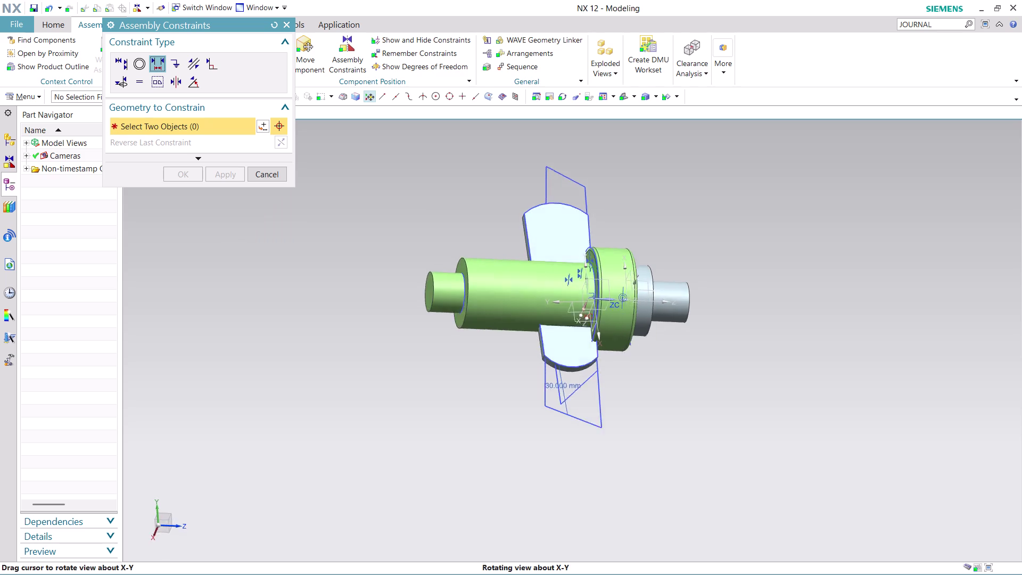
middle_drag(685, 195, 703, 252)
scroll(up, 3)
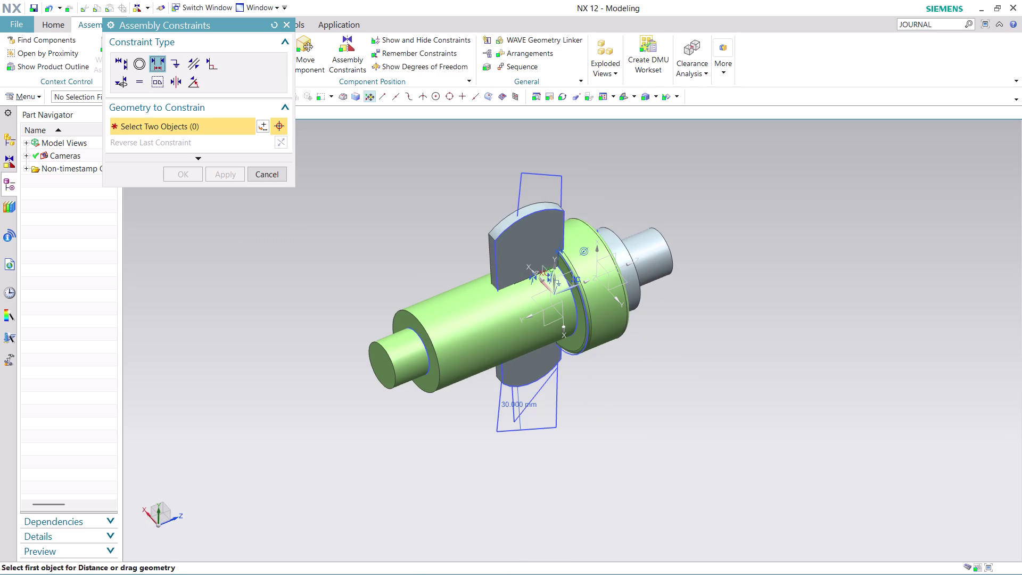
click(265, 174)
scroll(down, 3)
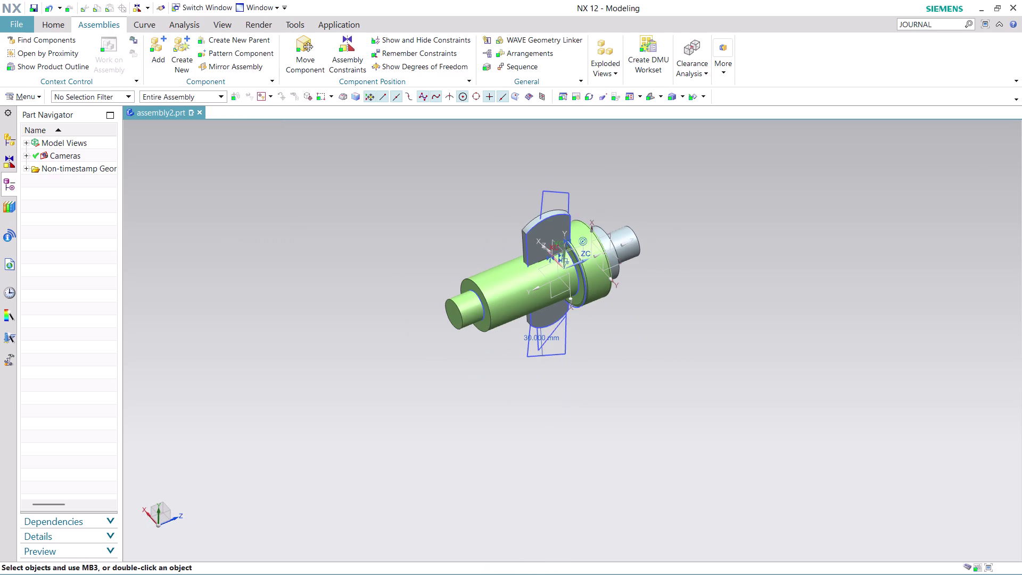
scroll(up, 3)
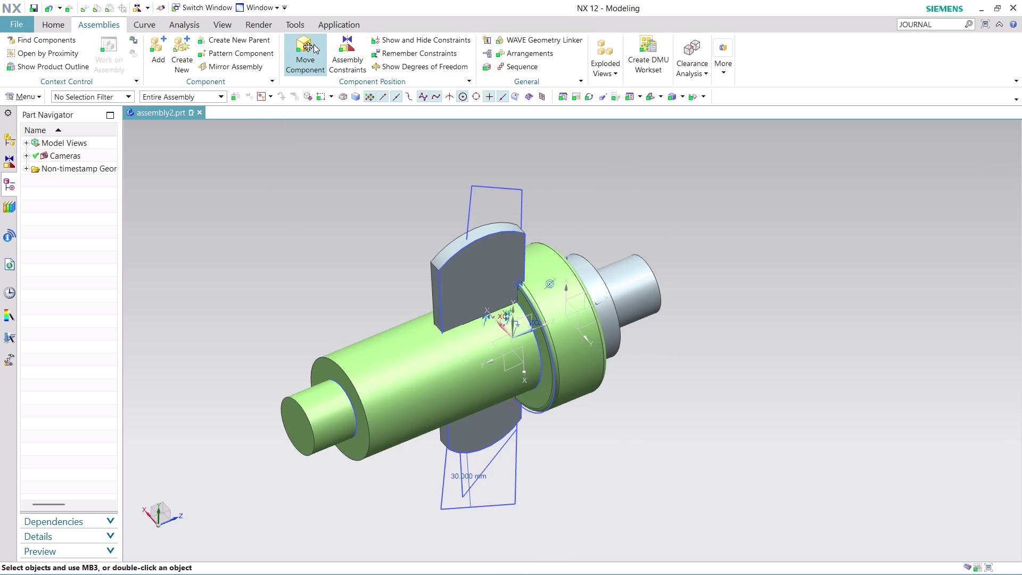
click(311, 45)
click(466, 251)
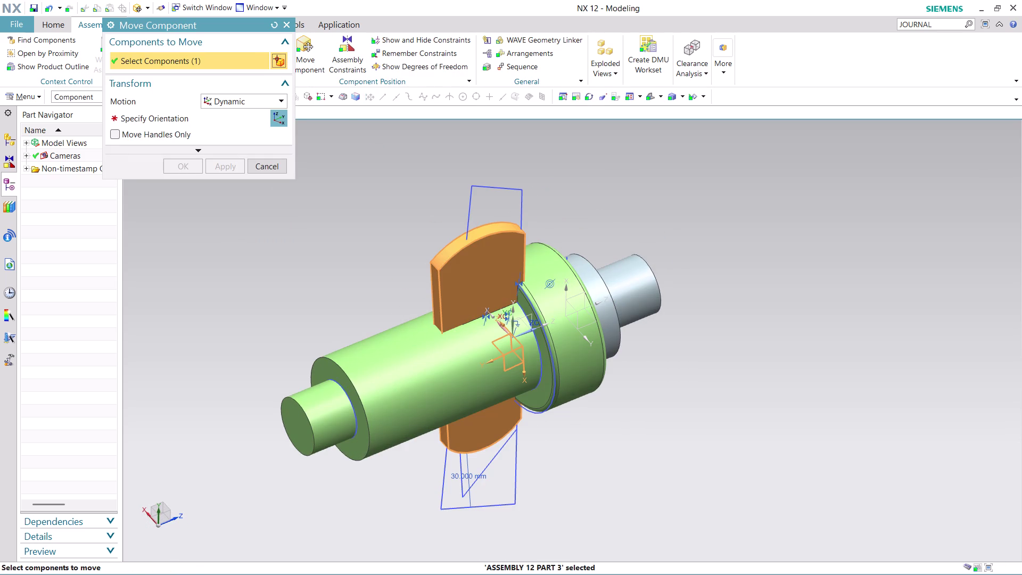
click(285, 115)
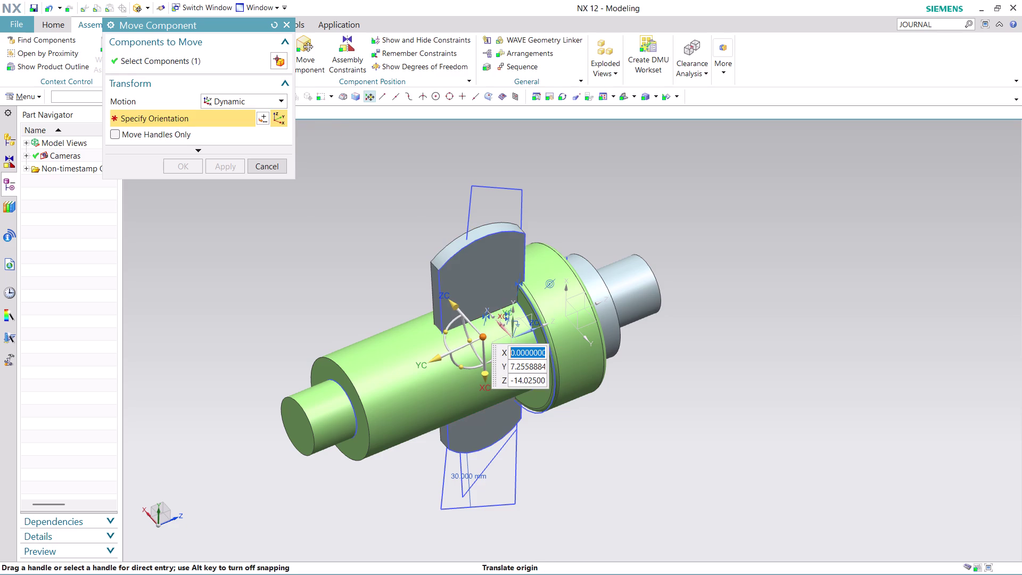
drag(489, 385, 478, 352)
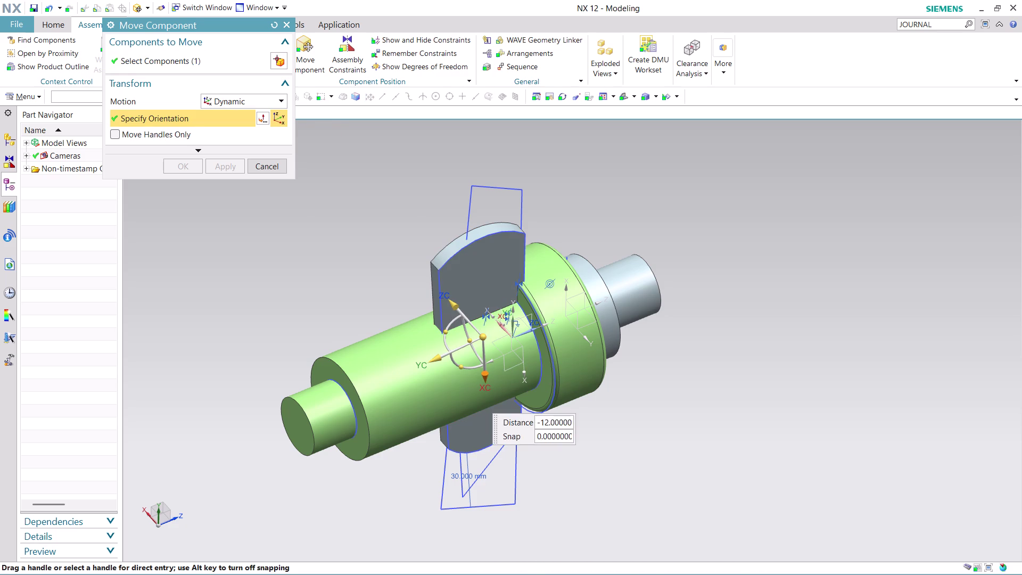
drag(431, 363, 456, 349)
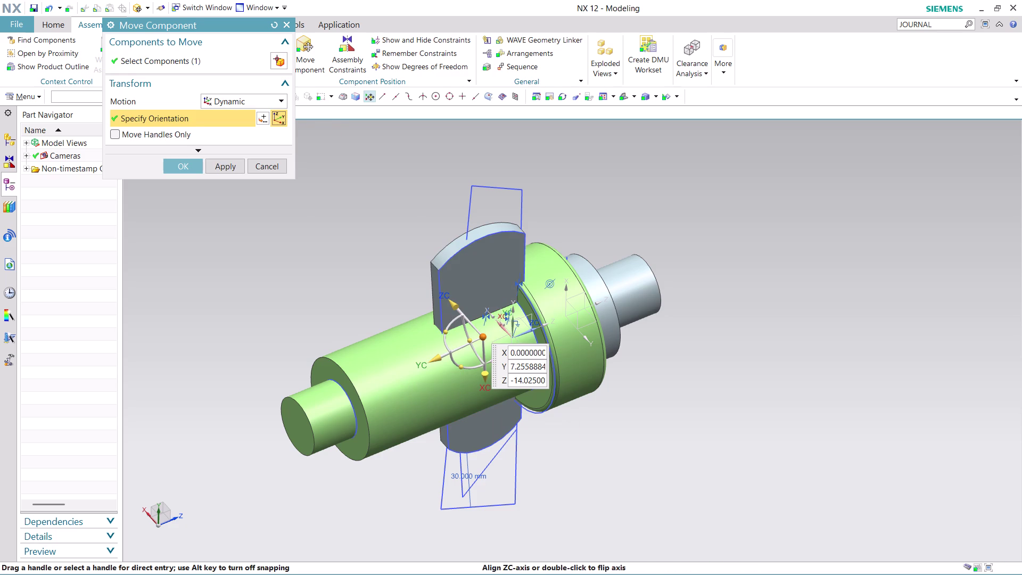
drag(447, 331, 448, 352)
drag(460, 365, 474, 377)
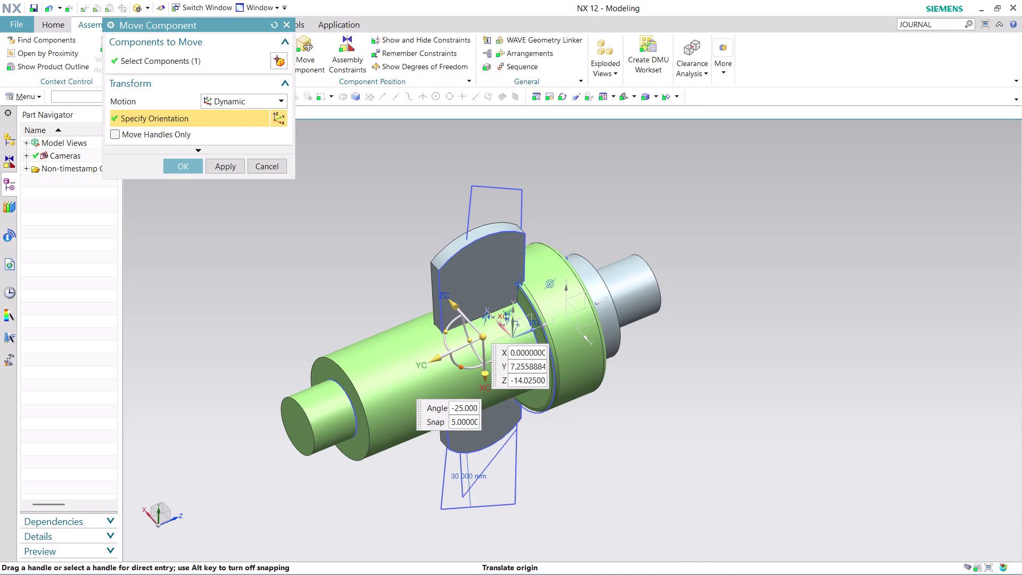
drag(467, 338, 473, 360)
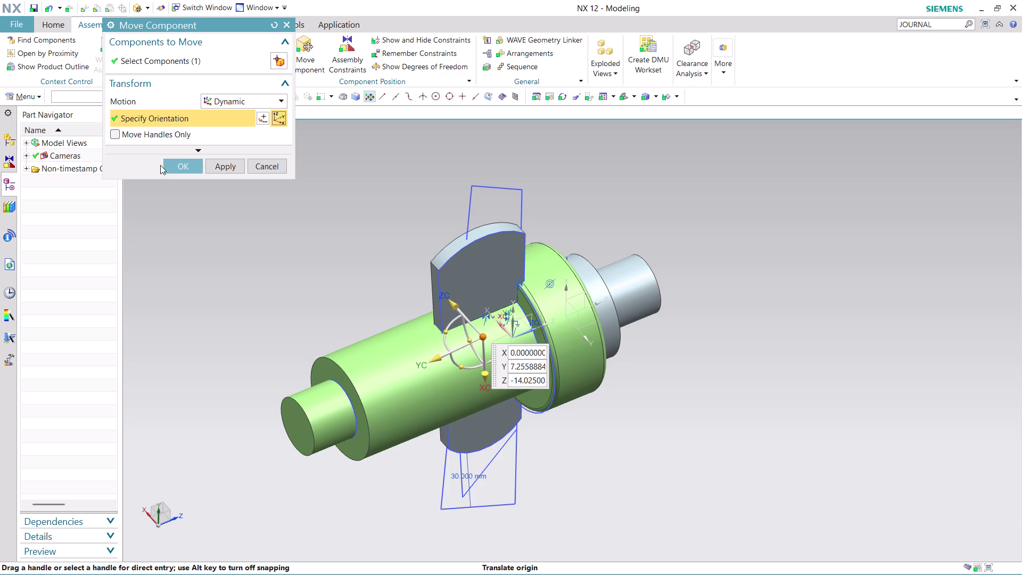
click(161, 165)
click(173, 163)
Orbit to the grey end part and launch Edit Object Display.
scroll(down, 3)
middle_drag(602, 304, 599, 308)
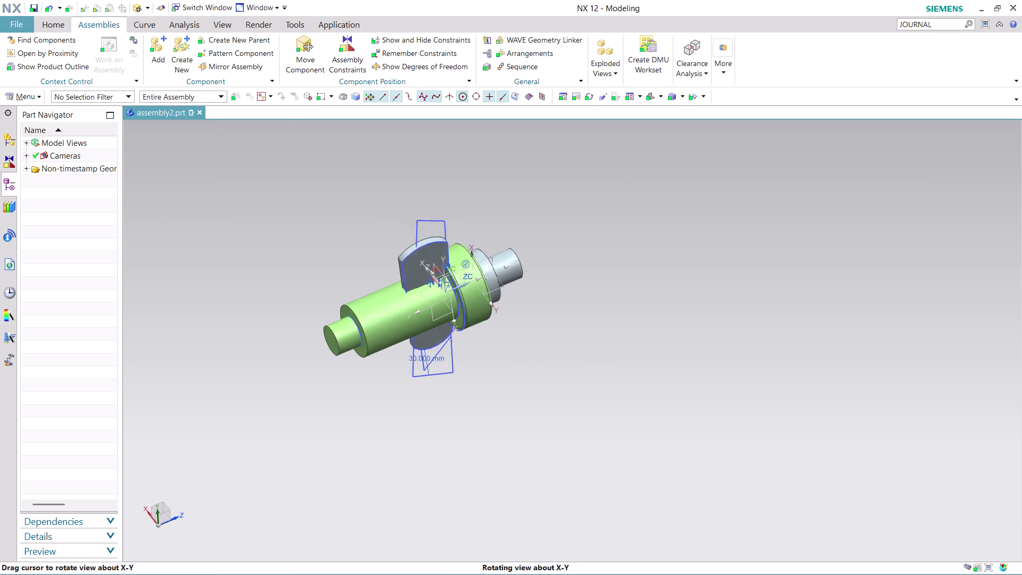
middle_drag(599, 308, 455, 385)
scroll(up, 3)
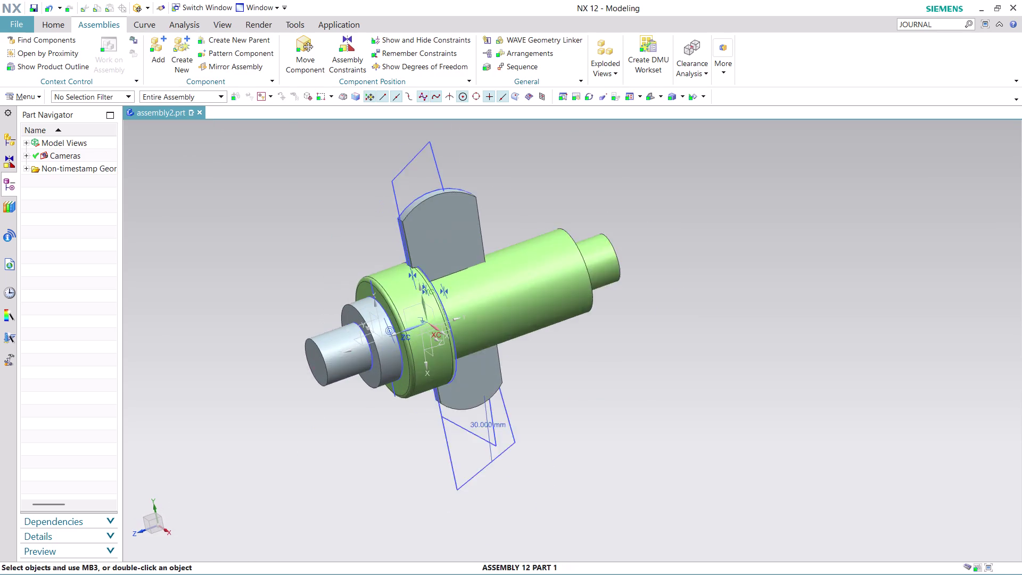
scroll(up, 3)
scroll(down, 3)
scroll(up, 3)
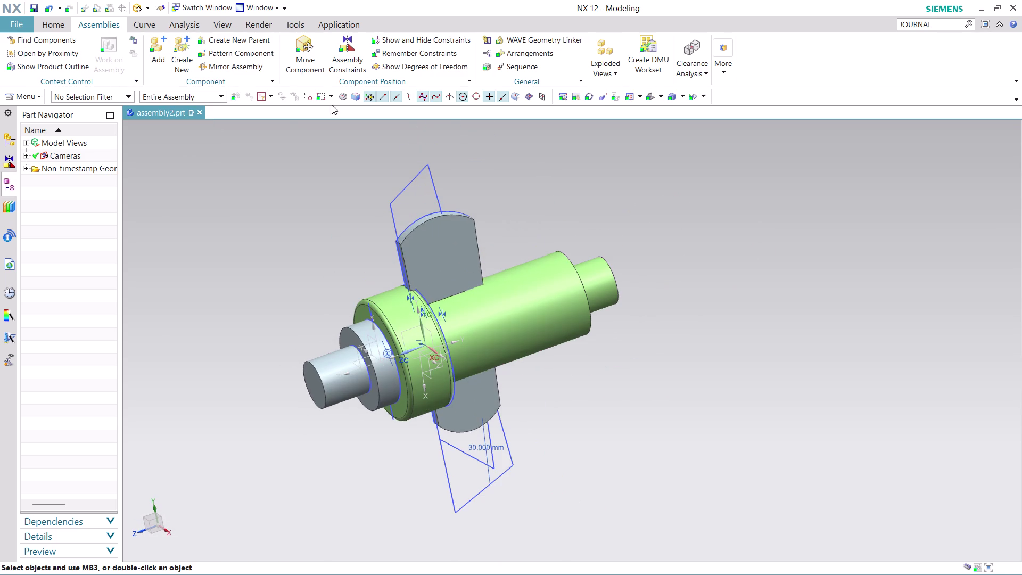
click(306, 22)
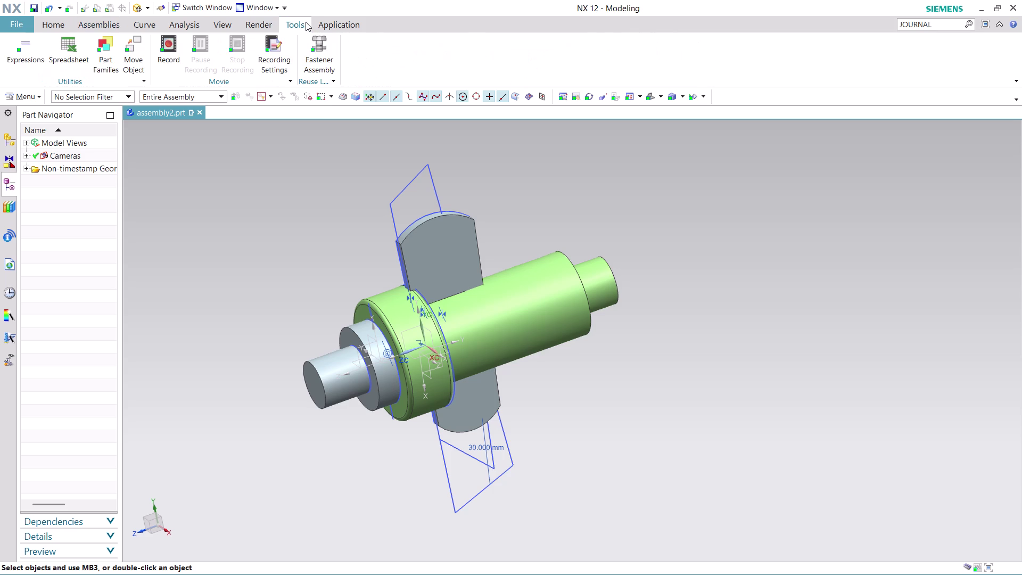
click(224, 26)
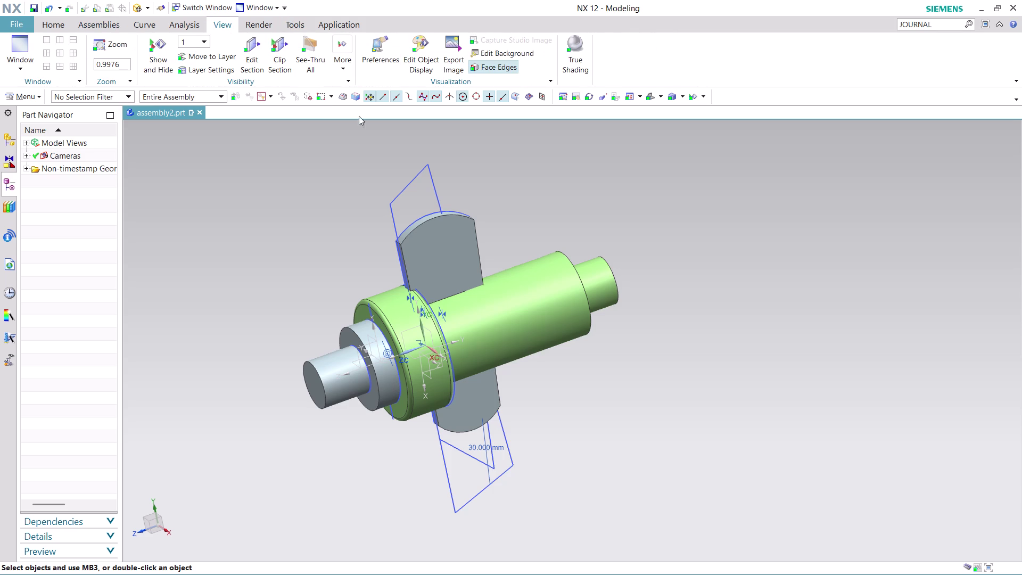
click(416, 47)
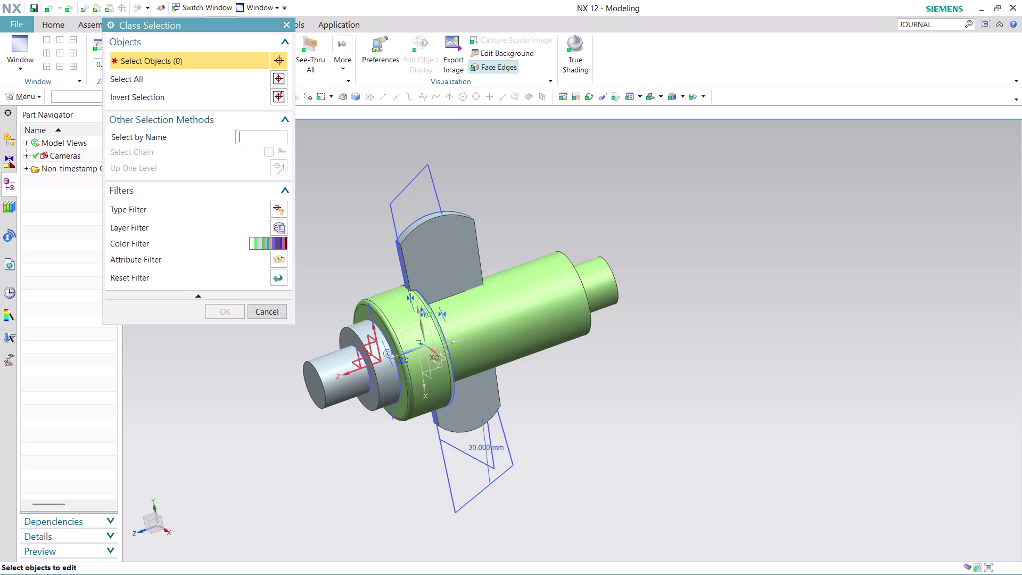
Colour the stepped shaft end, ASSEMBLY 12 PART 2, yellow.
click(338, 393)
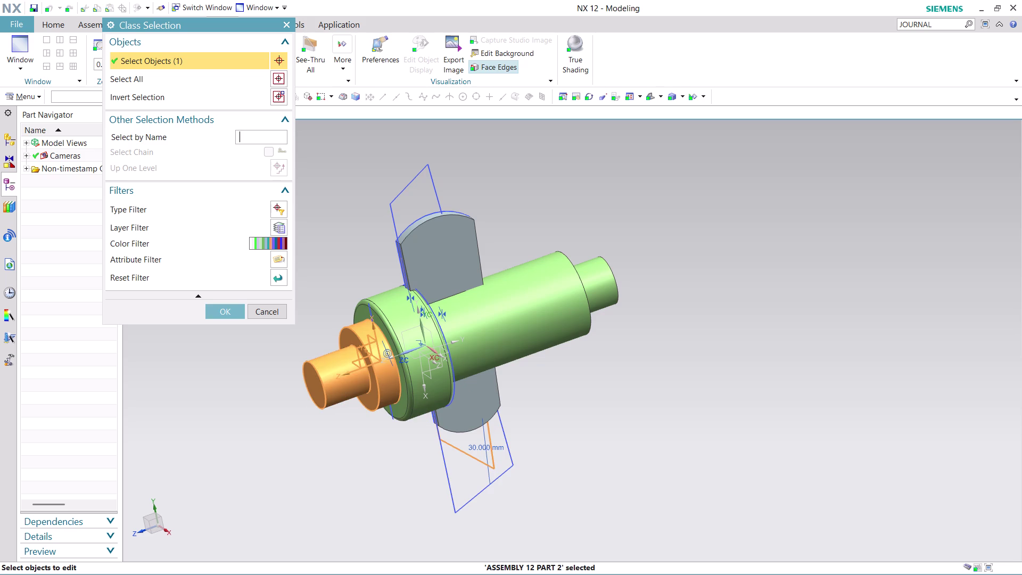
click(233, 314)
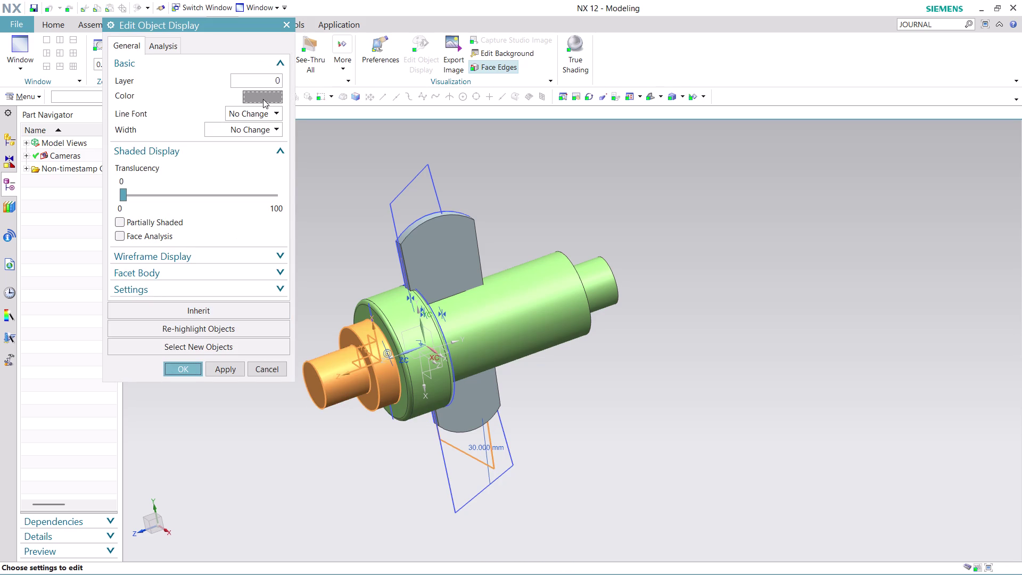
click(263, 99)
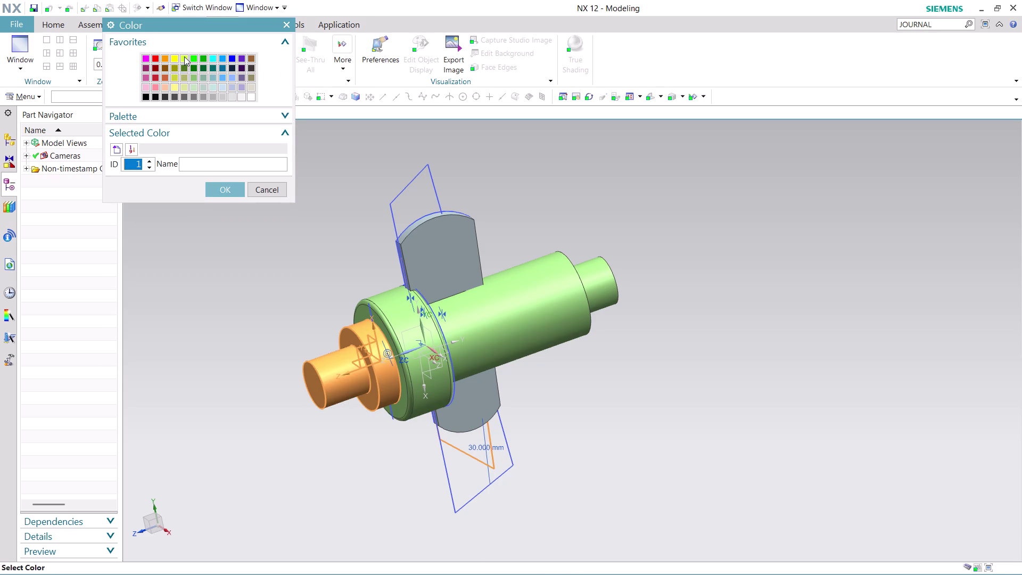
click(175, 76)
click(221, 193)
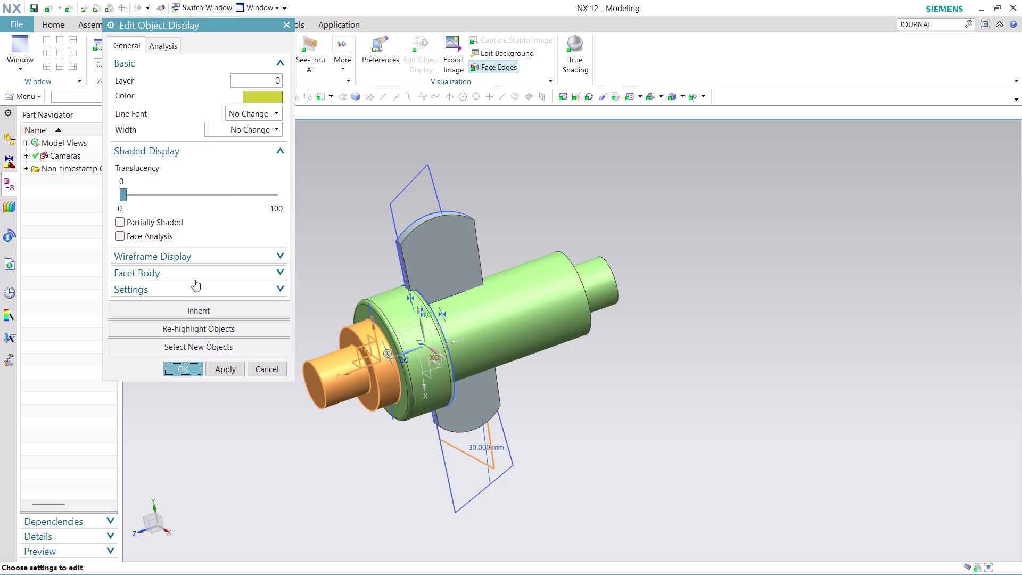
click(216, 366)
click(182, 368)
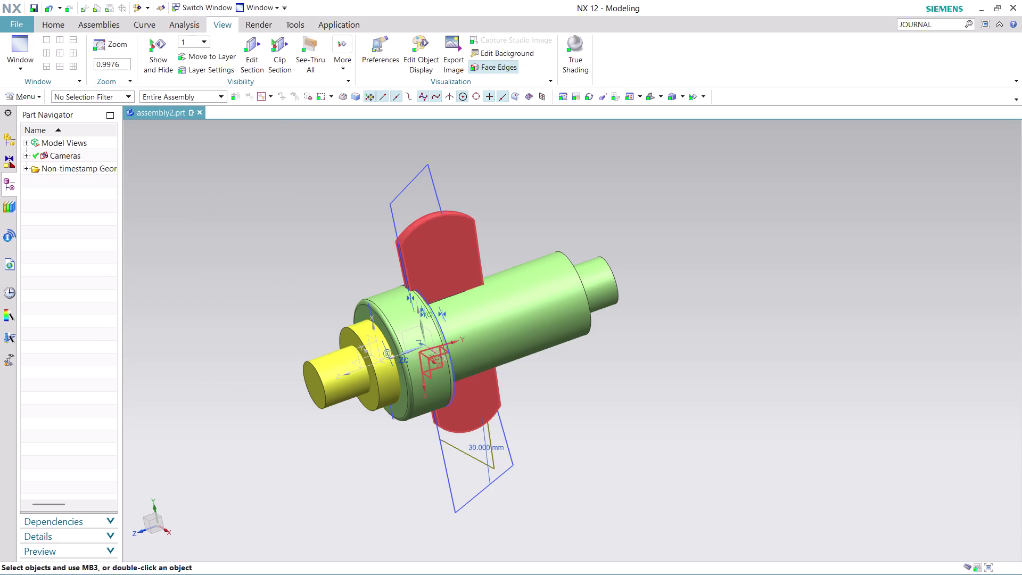
click(424, 40)
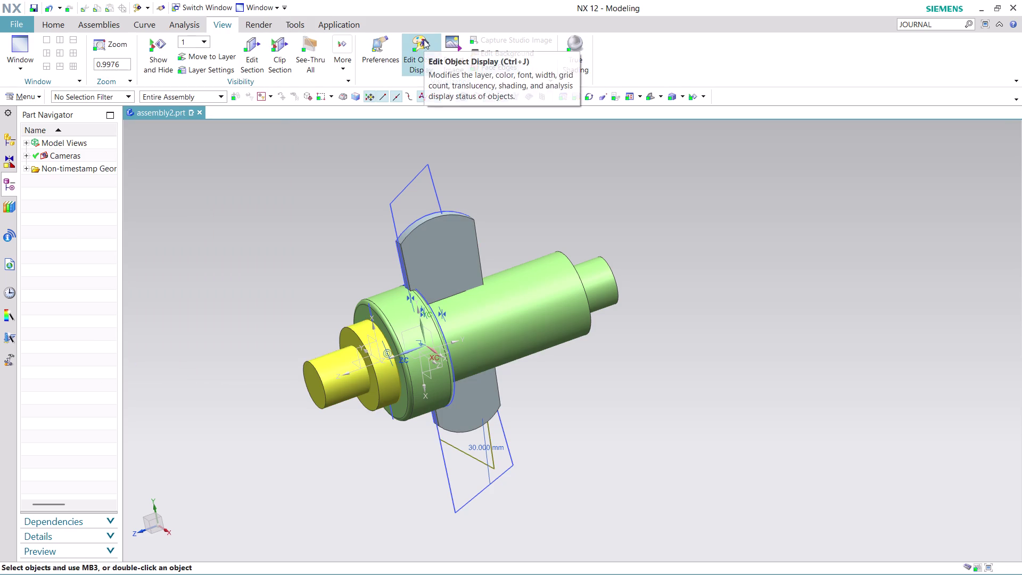
Choose the disc, try Medium Turquoise, then pick Cyan and expand the palette.
click(430, 254)
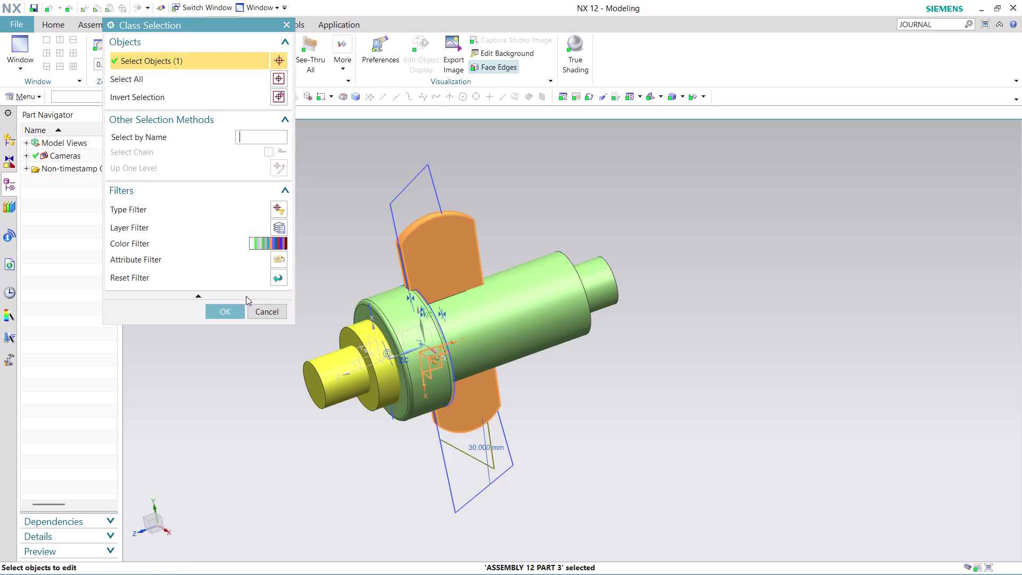
click(224, 311)
click(271, 93)
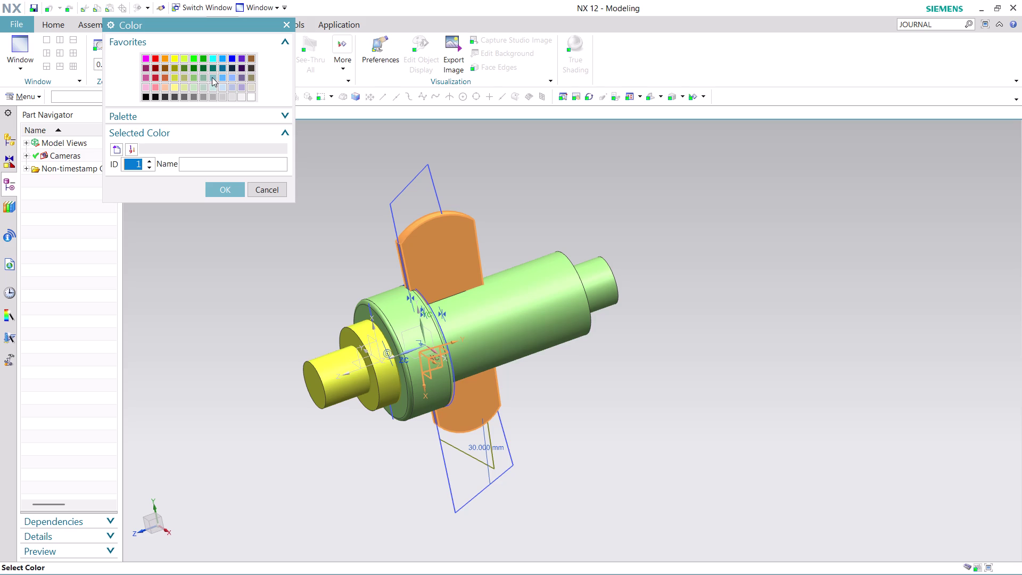
click(212, 77)
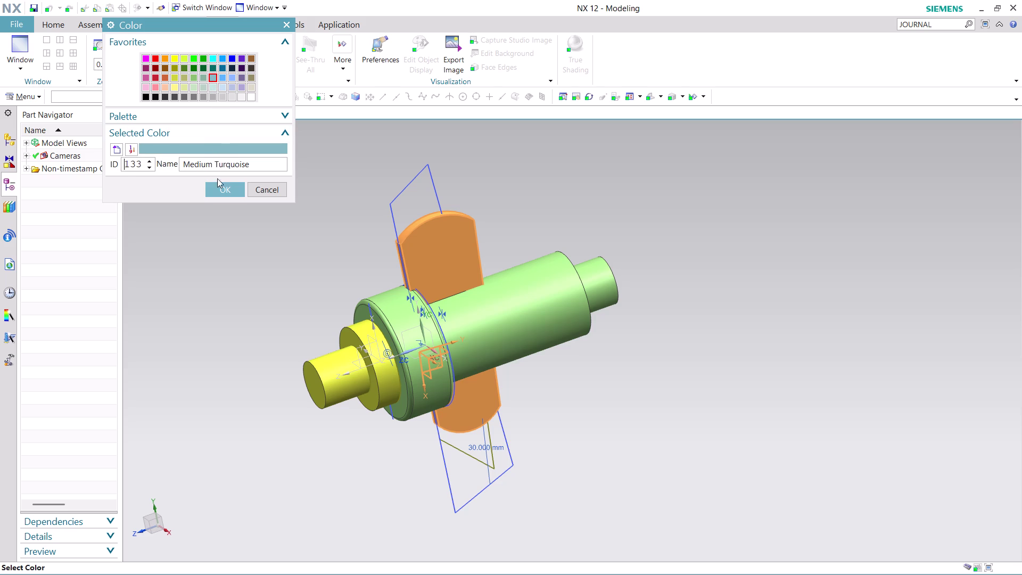
click(213, 60)
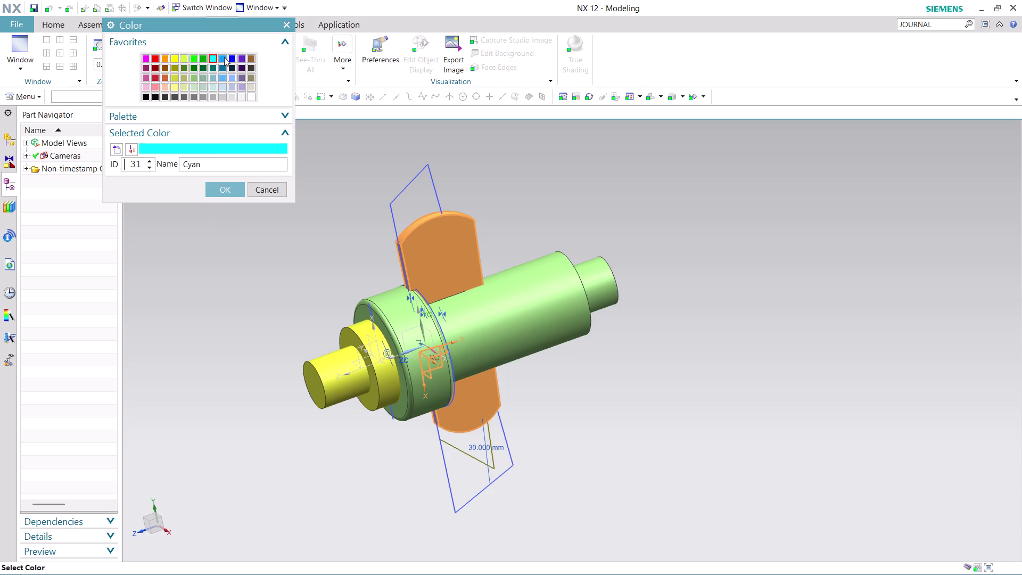
click(161, 150)
click(173, 114)
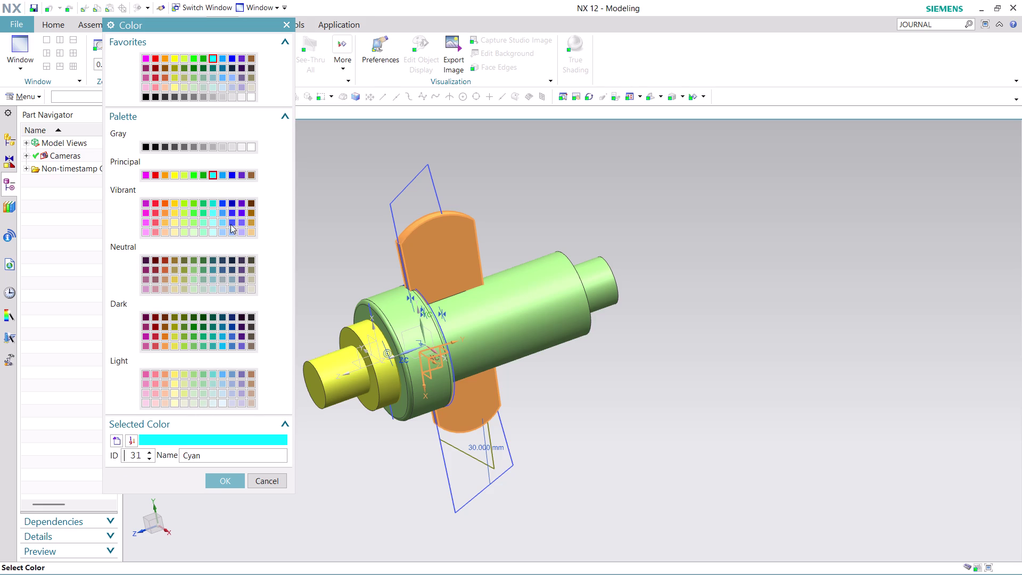
Apply Deep Cyan from the Vibrant palette to ASSEMBLY 12 PART 3.
click(214, 203)
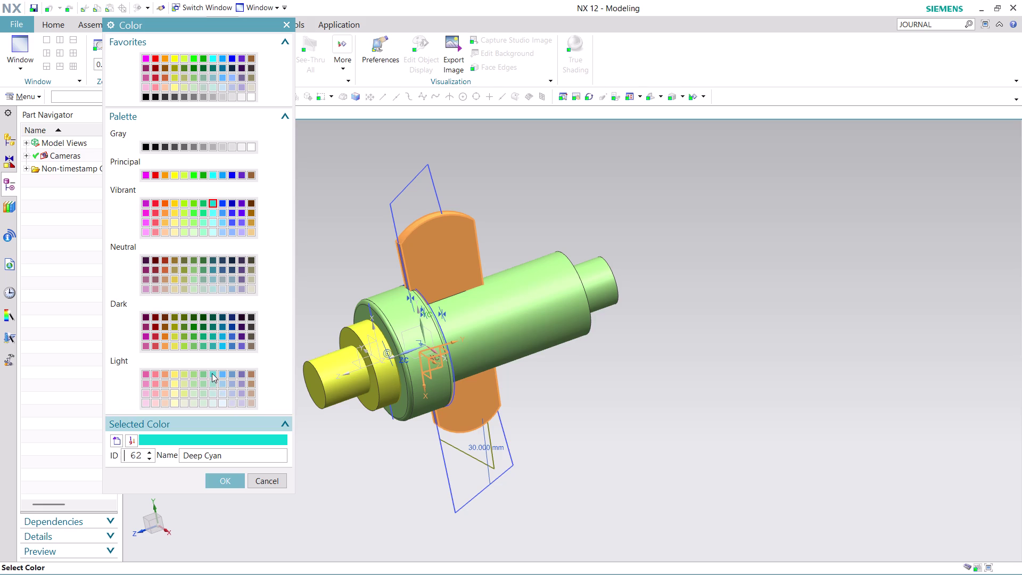
click(233, 483)
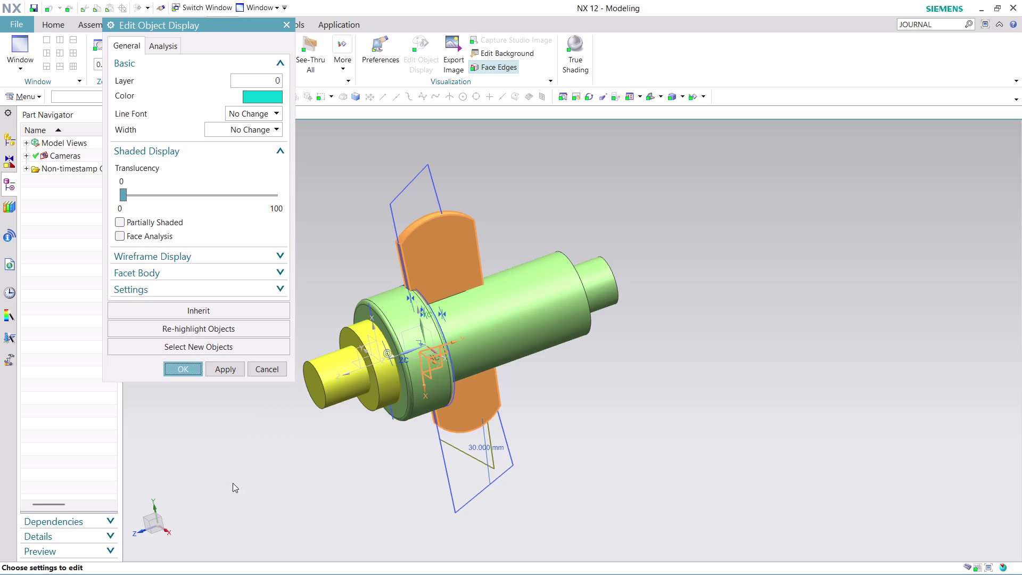
click(223, 369)
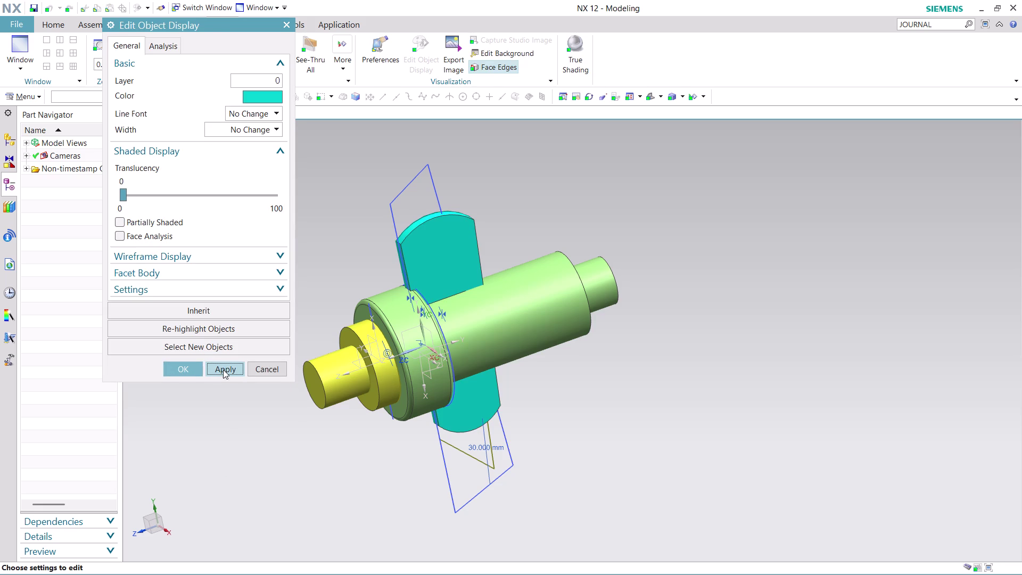
click(184, 369)
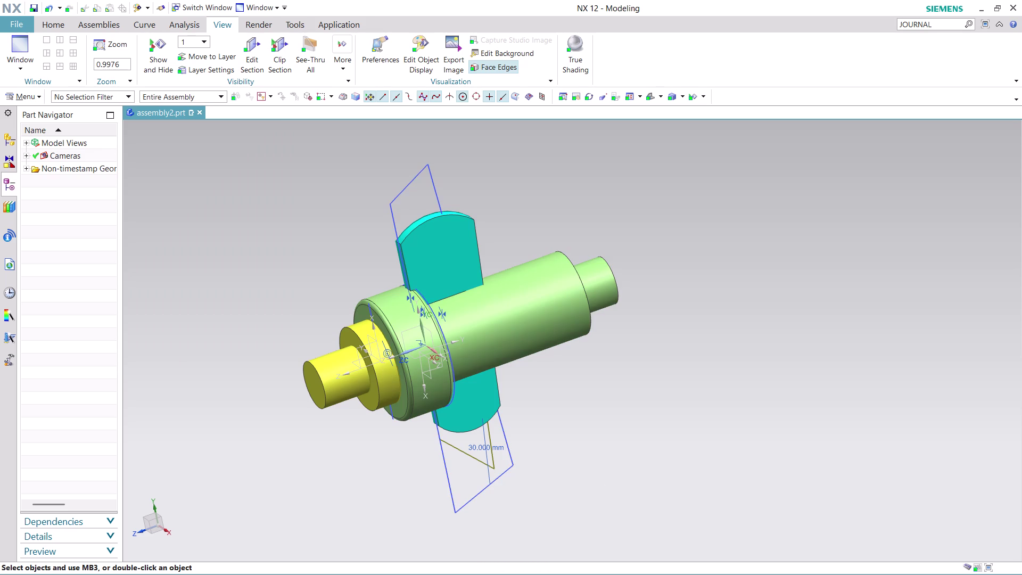
click(425, 43)
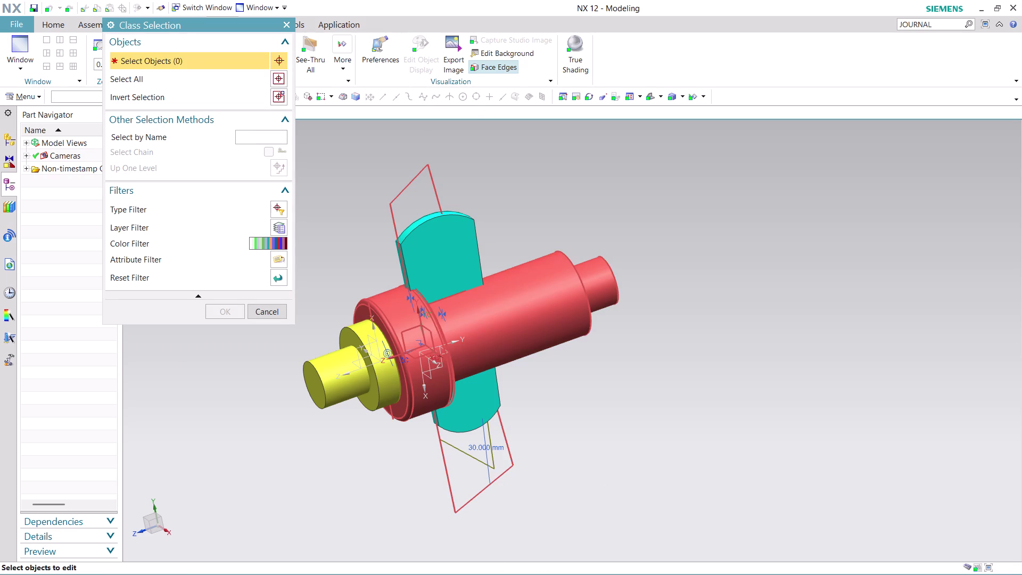
Pick ASSEMBLY 12 PART 1 through QuickPick and colour it Deep Coral.
click(489, 339)
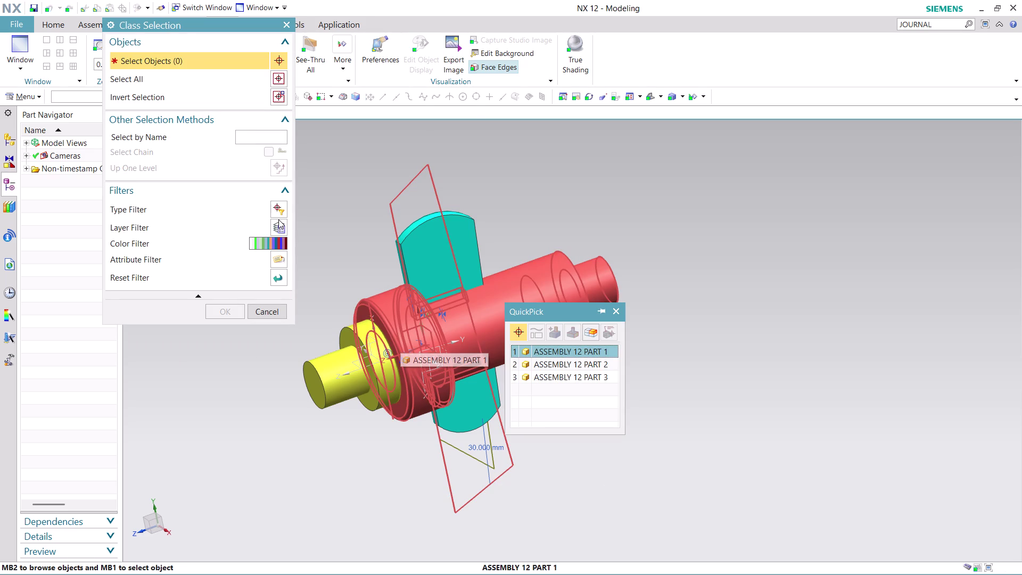
click(592, 352)
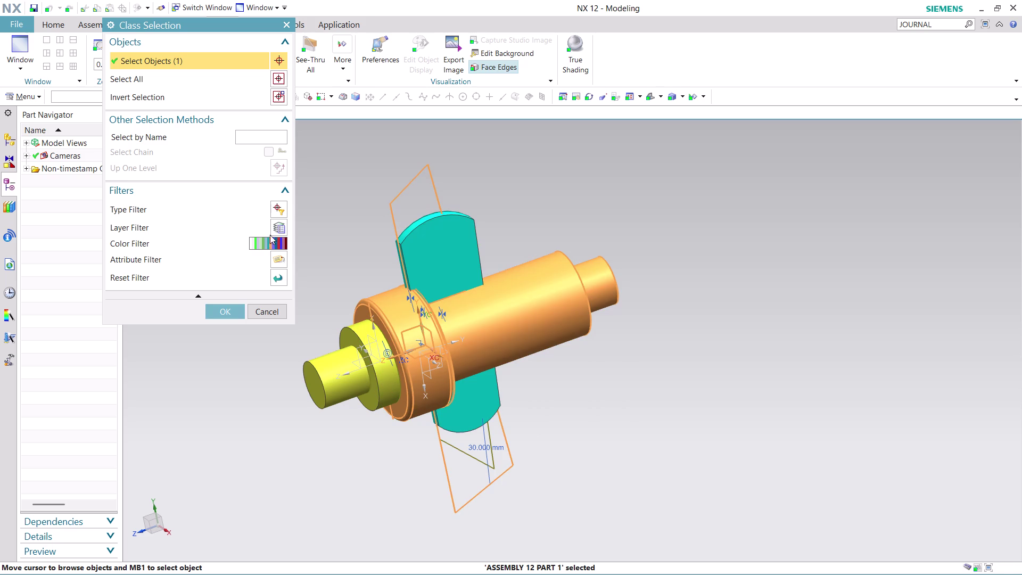
click(230, 309)
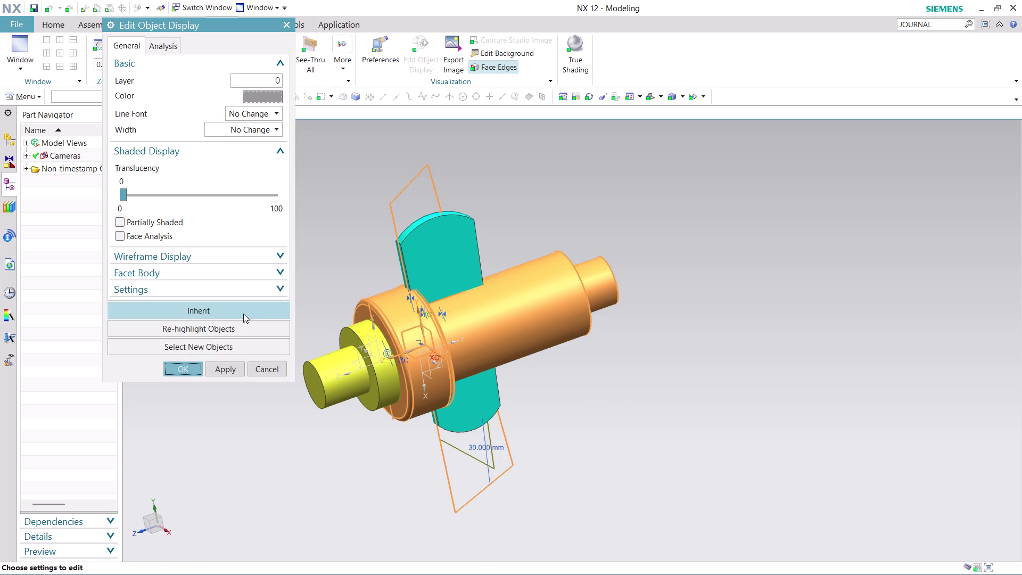
click(268, 98)
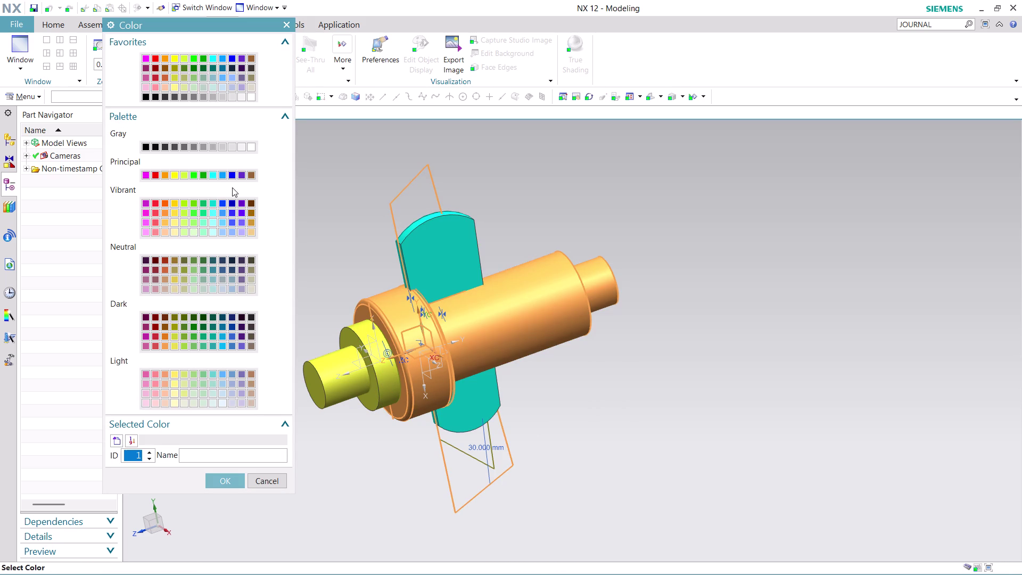
click(165, 199)
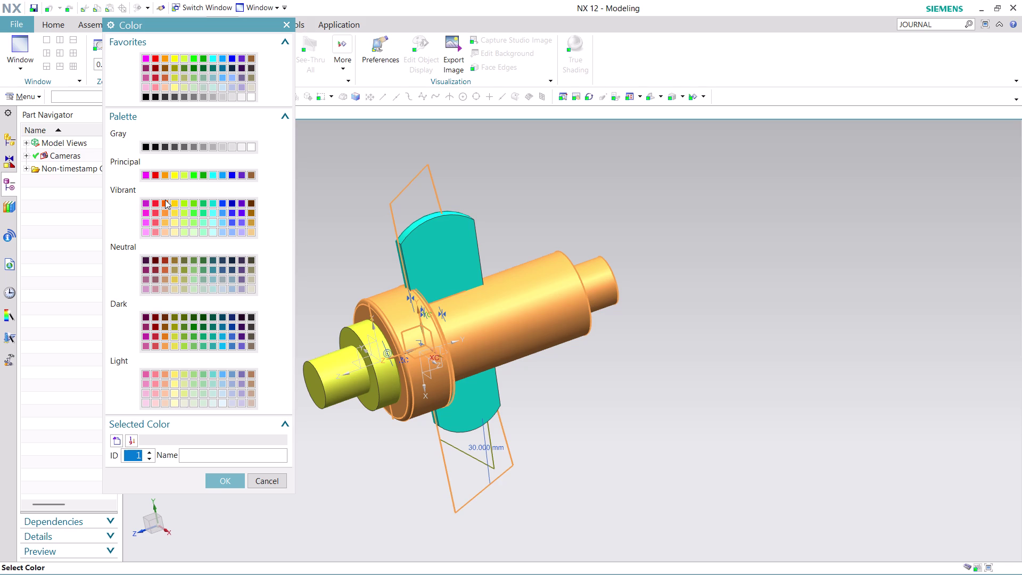
click(165, 200)
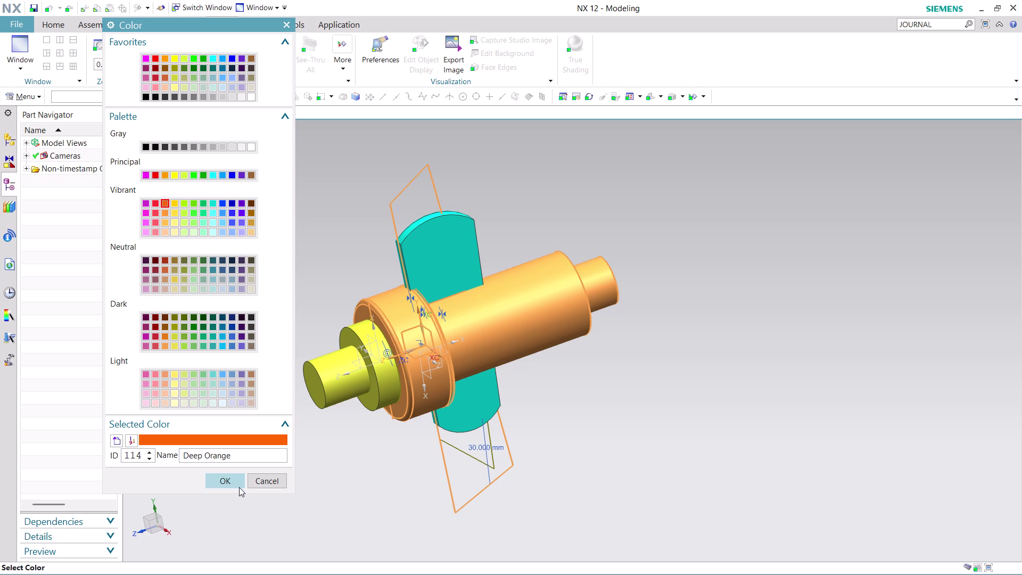
click(162, 260)
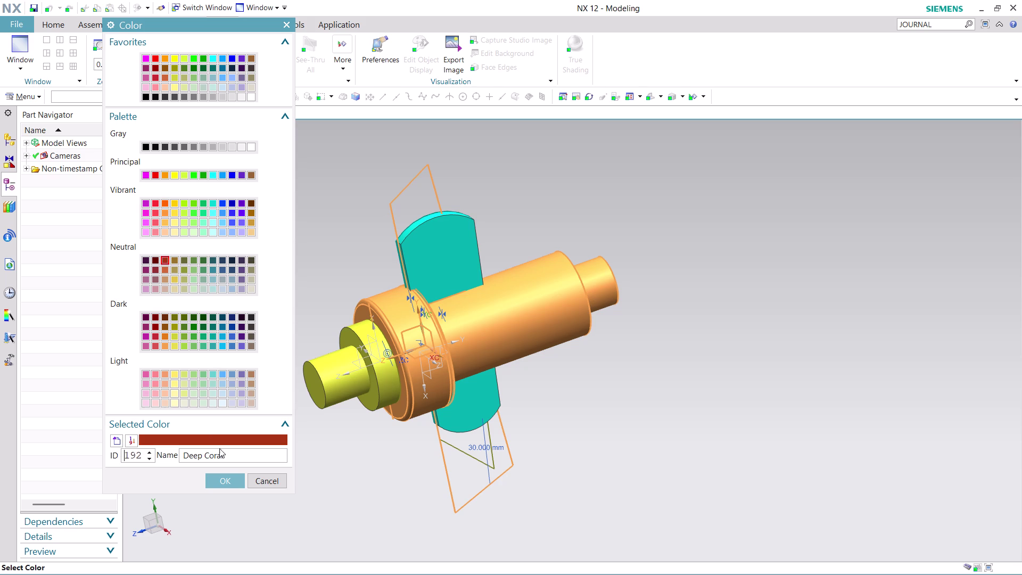
click(230, 481)
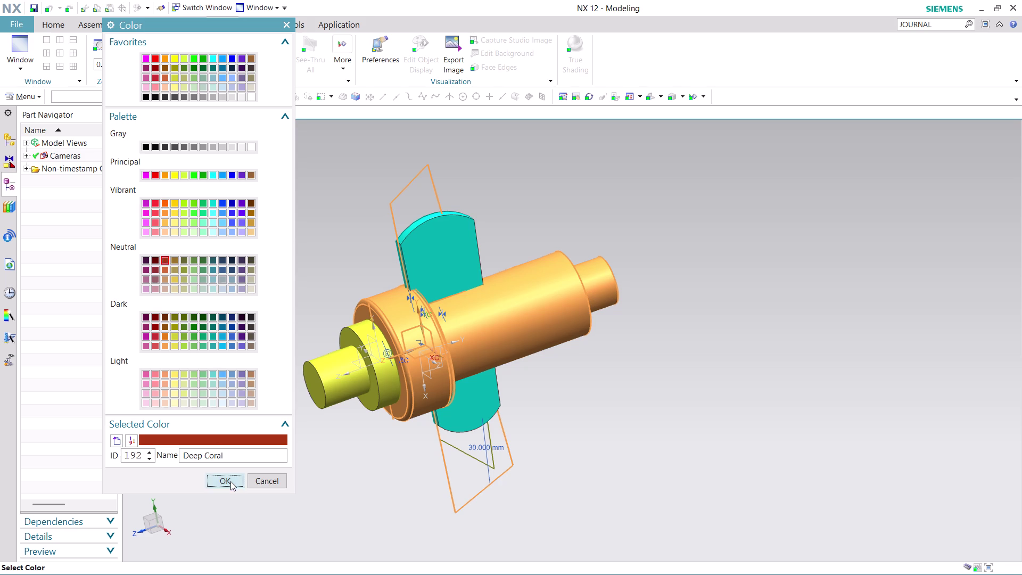
click(220, 368)
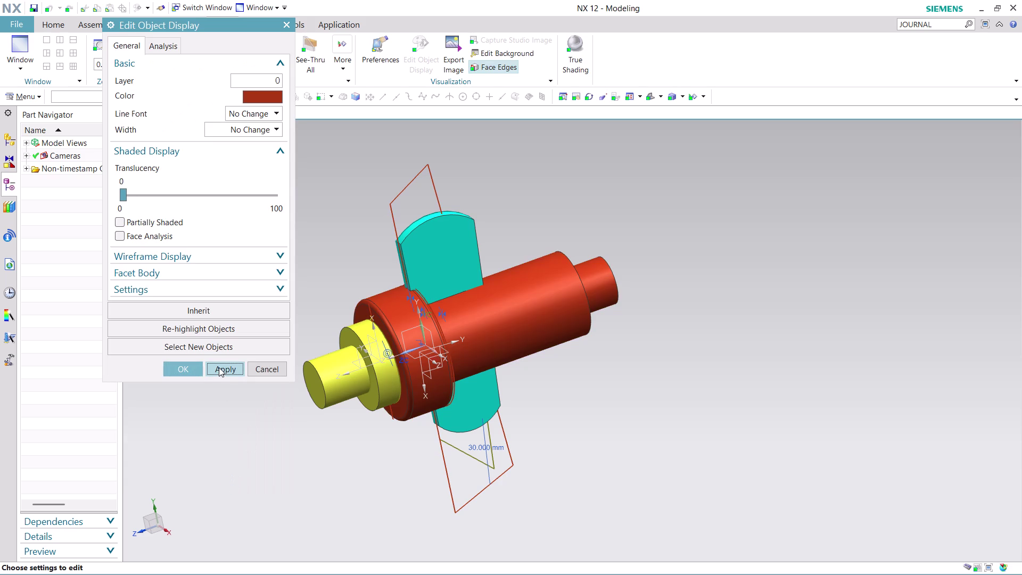
click(184, 369)
scroll(down, 3)
scroll(up, 3)
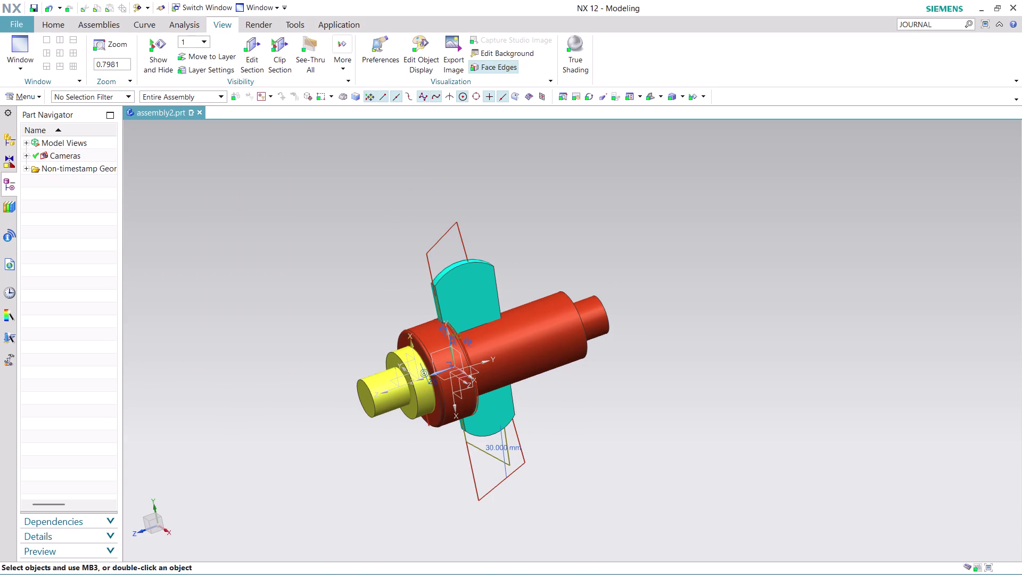
Orbit and zoom around the coloured assembly to enlarge the main shaft in view.
middle_drag(581, 367, 575, 350)
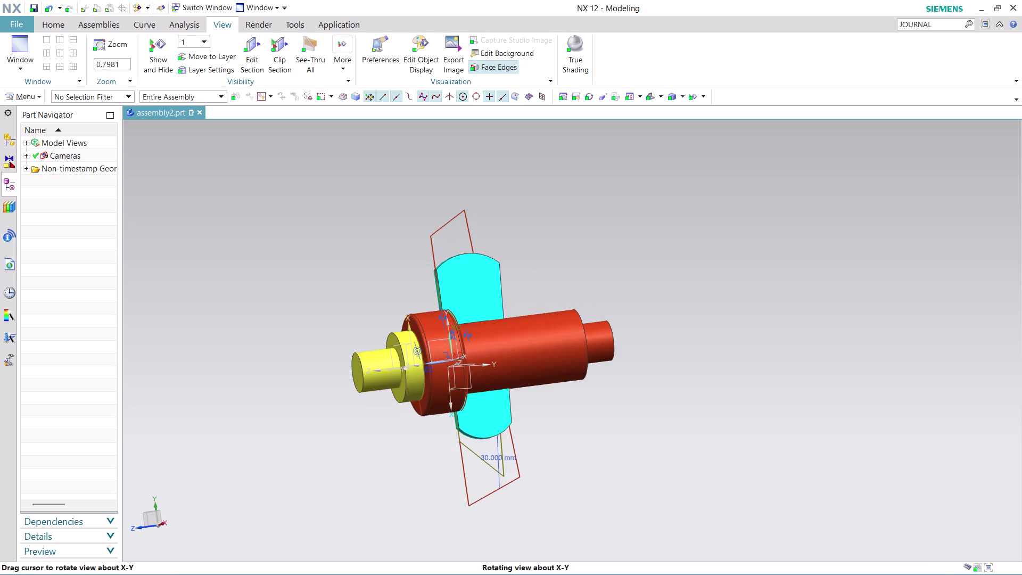
middle_drag(576, 351, 573, 367)
scroll(up, 3)
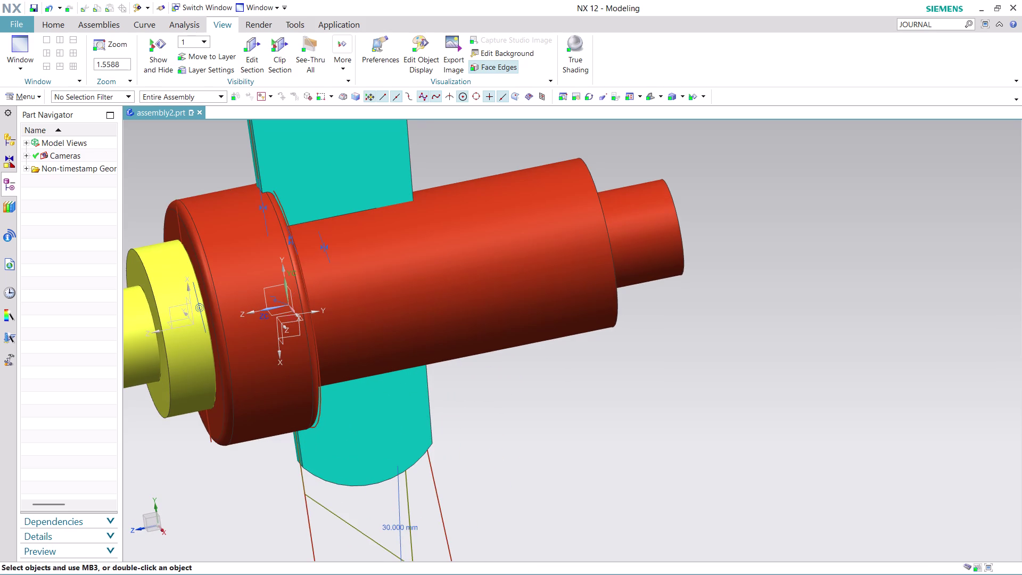
scroll(down, 3)
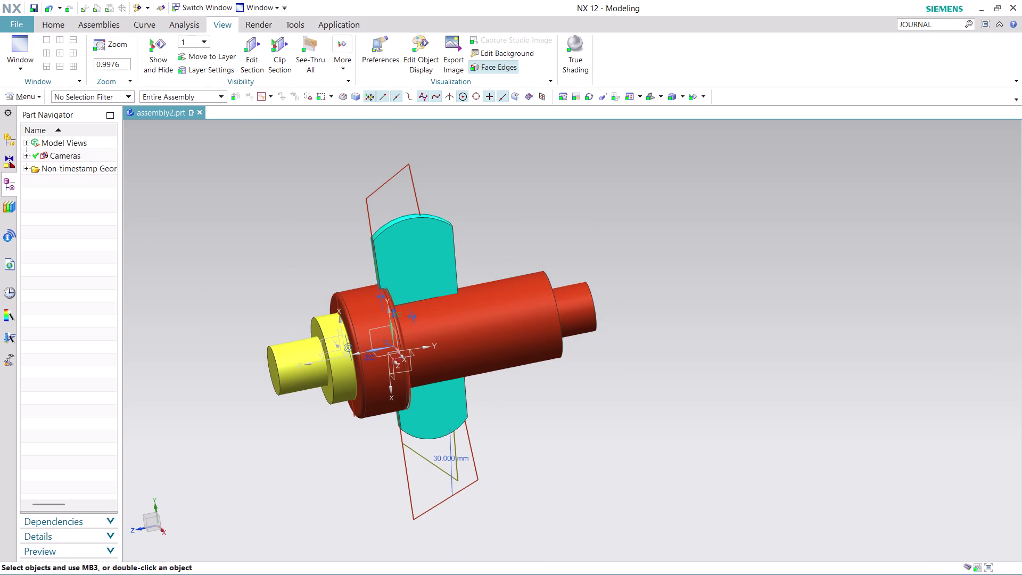
middle_drag(550, 428, 496, 404)
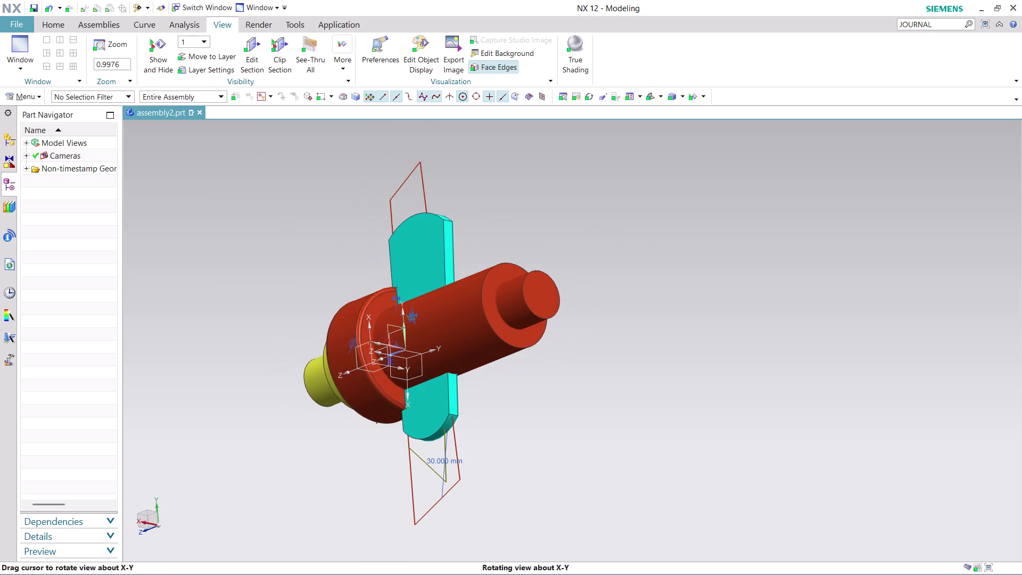
middle_drag(497, 404, 579, 436)
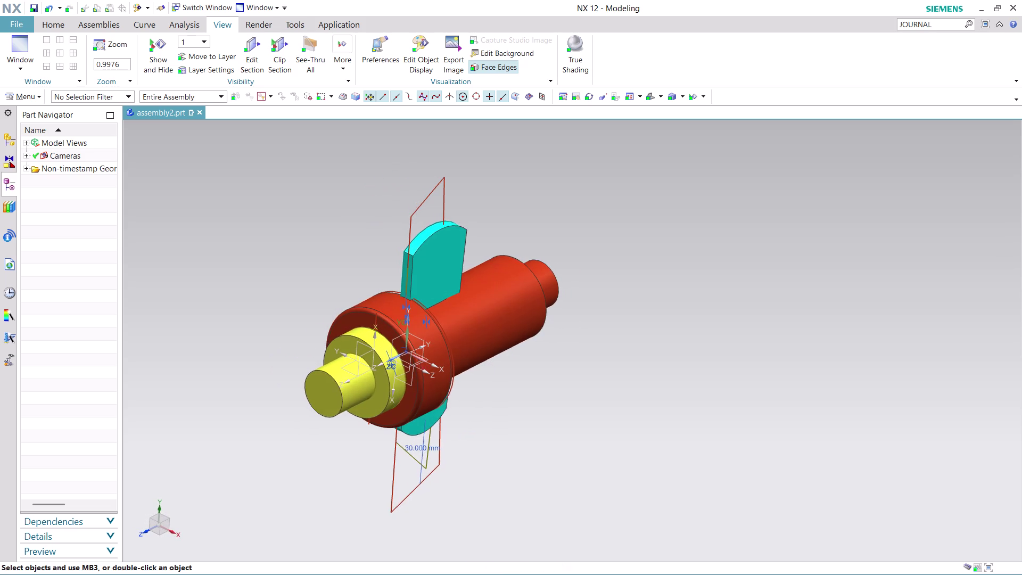
scroll(up, 3)
middle_drag(492, 389, 454, 370)
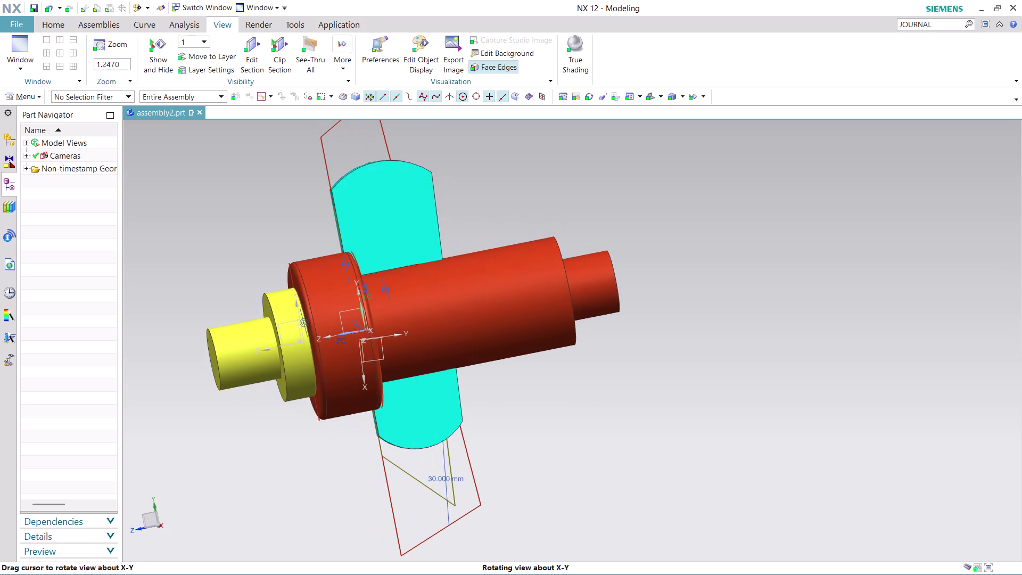
middle_drag(454, 370, 448, 365)
middle_drag(445, 357, 444, 353)
scroll(down, 3)
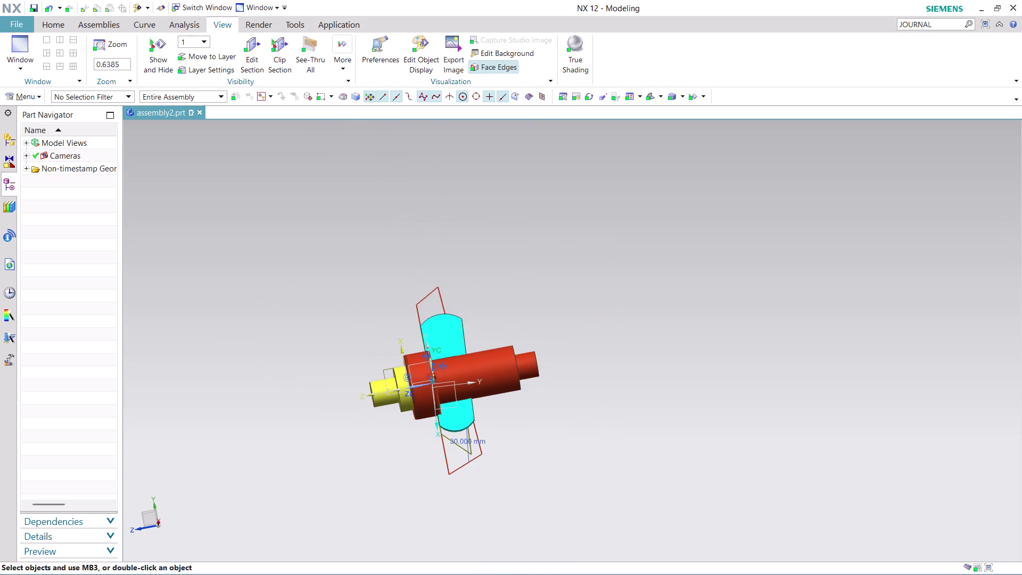
scroll(up, 3)
middle_drag(341, 359, 348, 382)
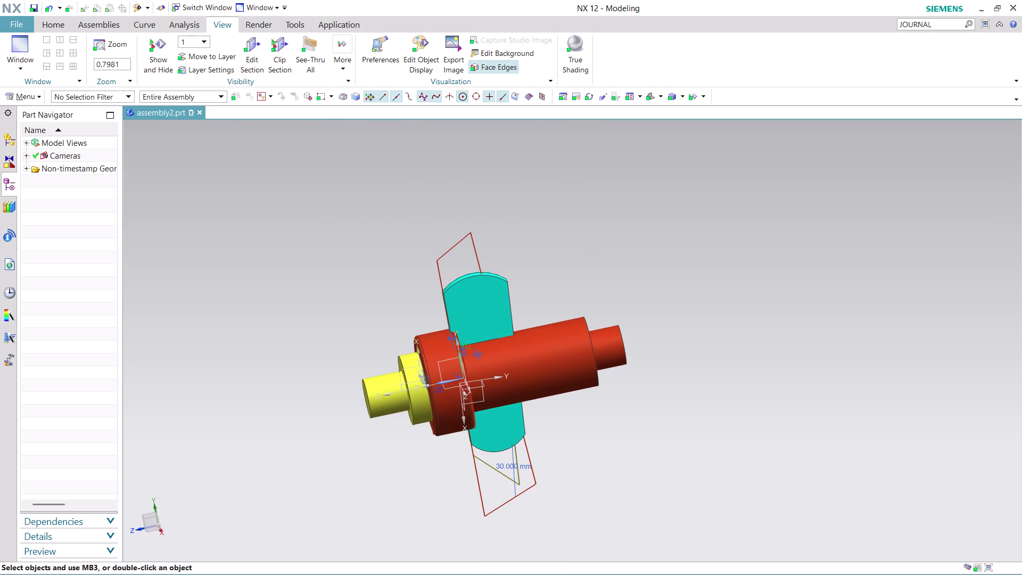
key(ctrl+z)
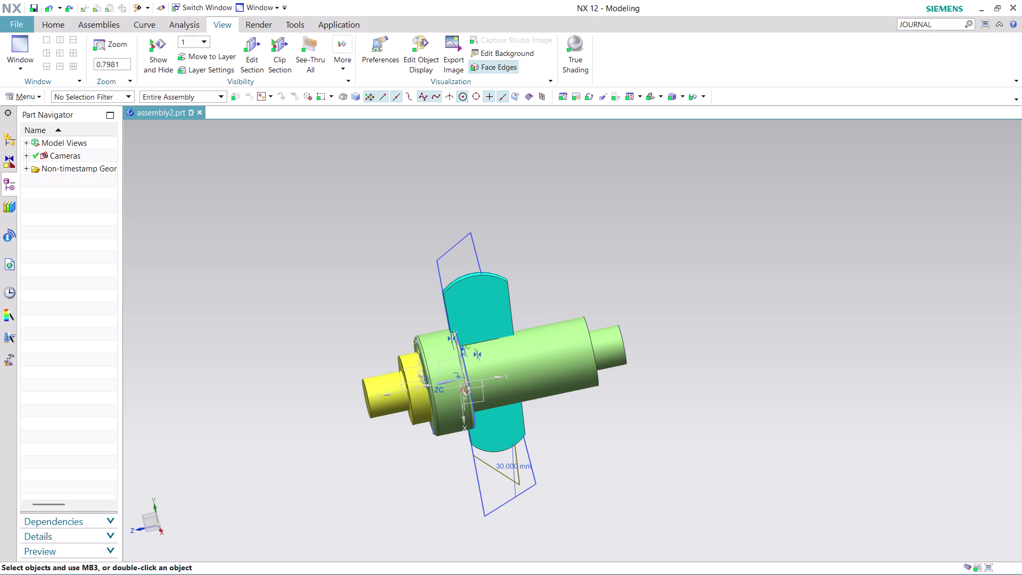
scroll(up, 3)
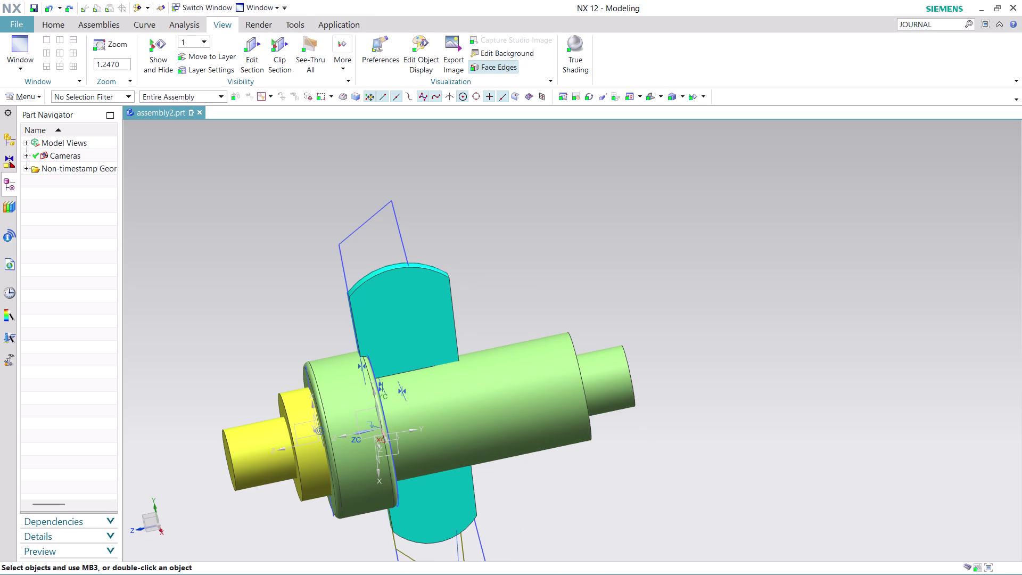
click(421, 61)
Recolour ASSEMBLY 12 PART 1, the large shaft, from Deep Coral to Deep Peach.
click(481, 425)
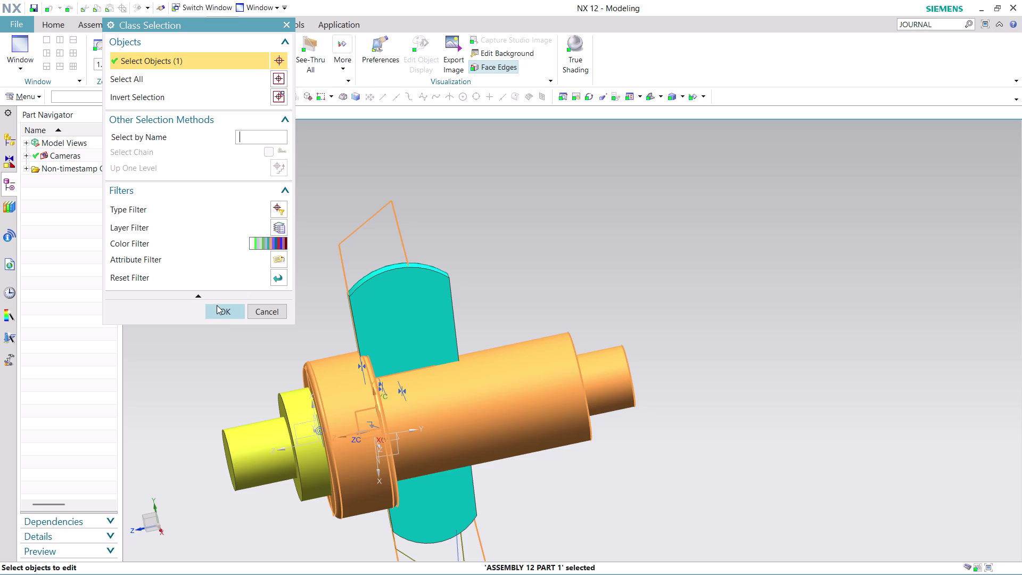
click(217, 305)
click(278, 96)
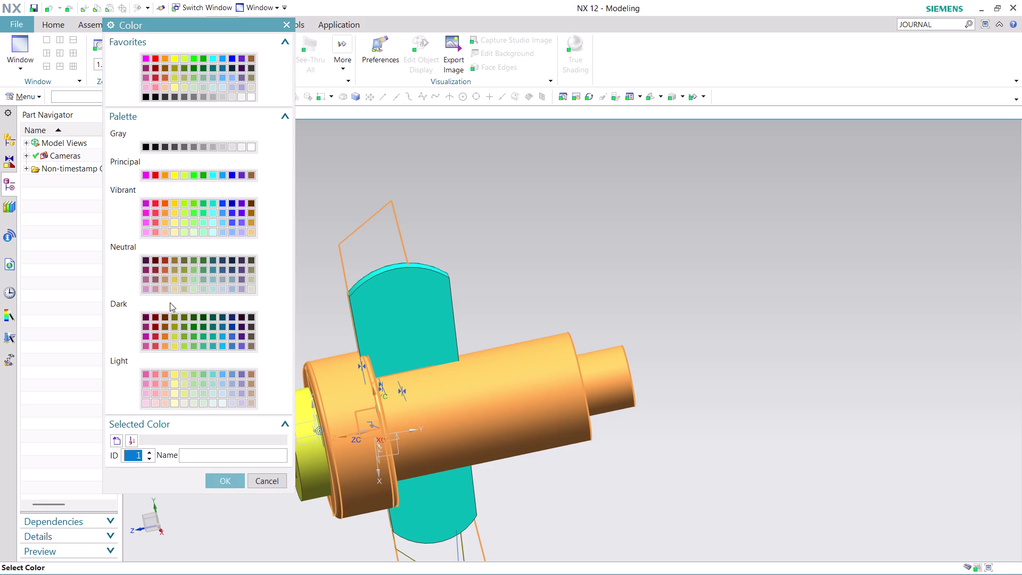
click(164, 372)
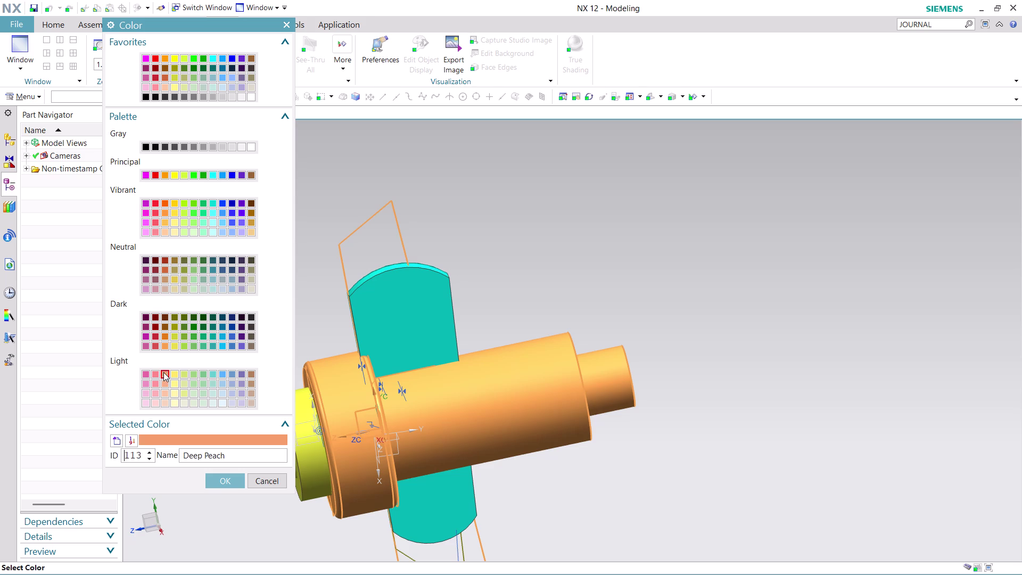
click(229, 479)
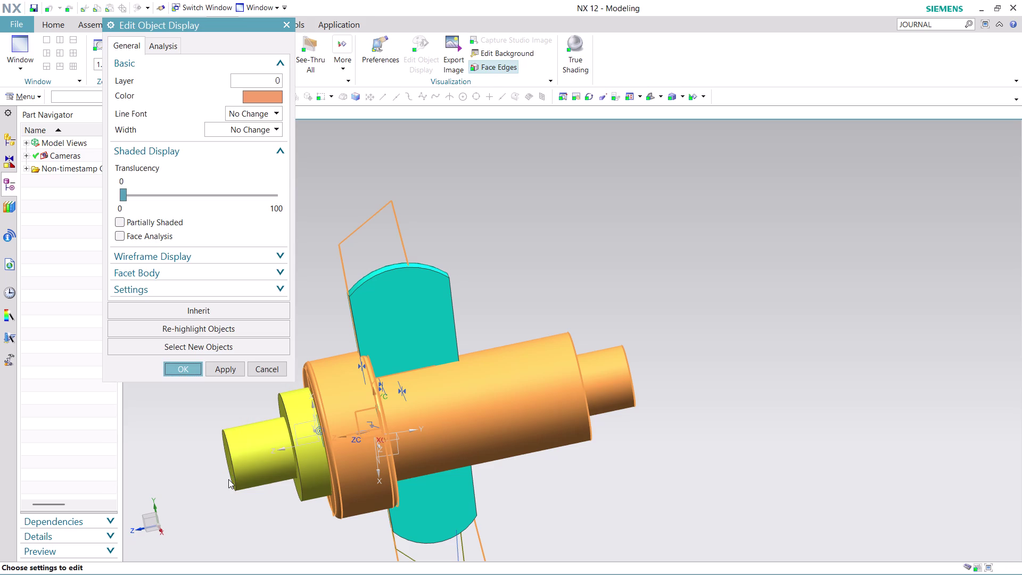
click(228, 366)
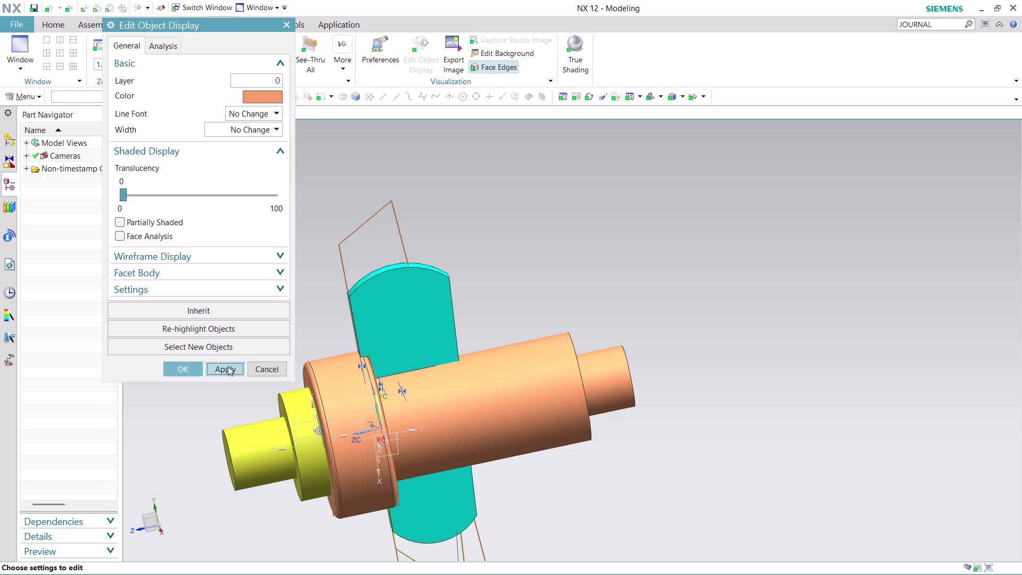
click(179, 369)
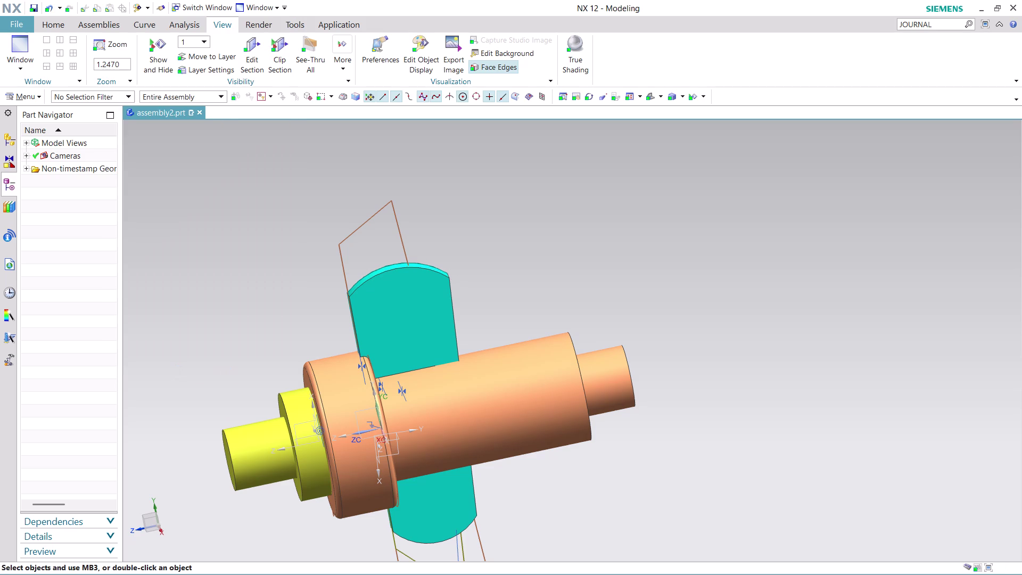
scroll(down, 3)
scroll(up, 3)
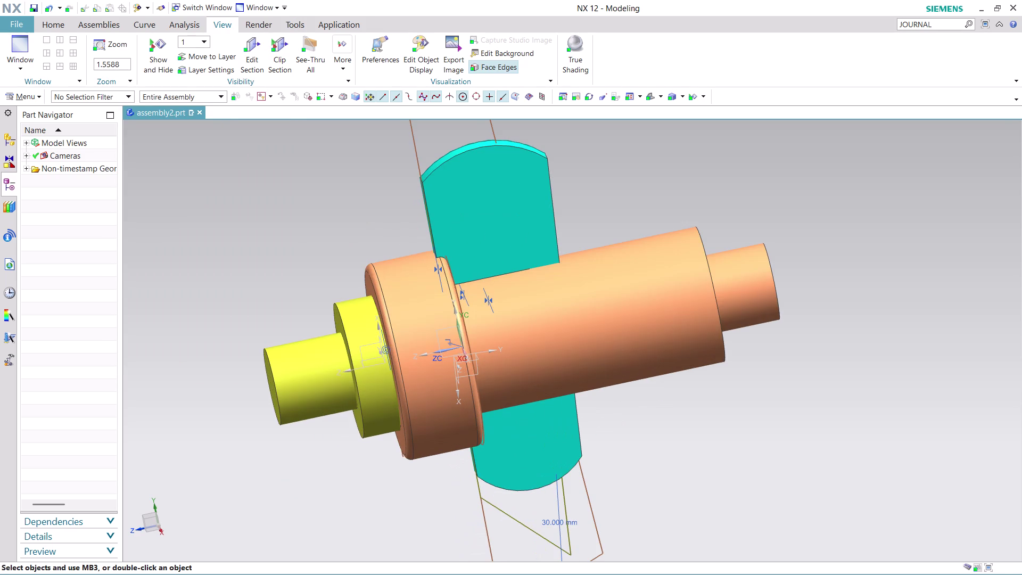
scroll(down, 3)
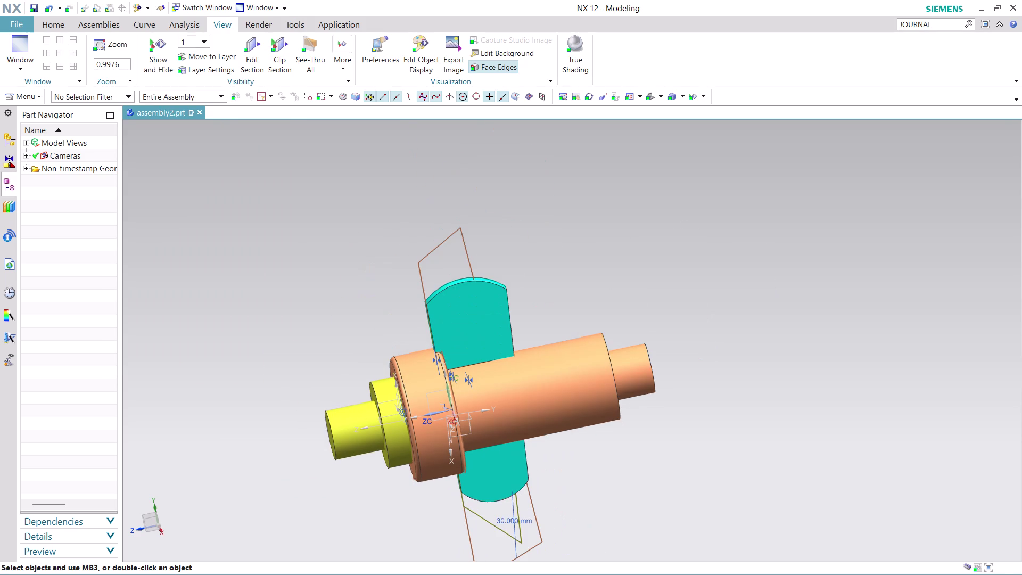
middle_drag(620, 453, 631, 488)
scroll(up, 3)
scroll(down, 3)
scroll(up, 3)
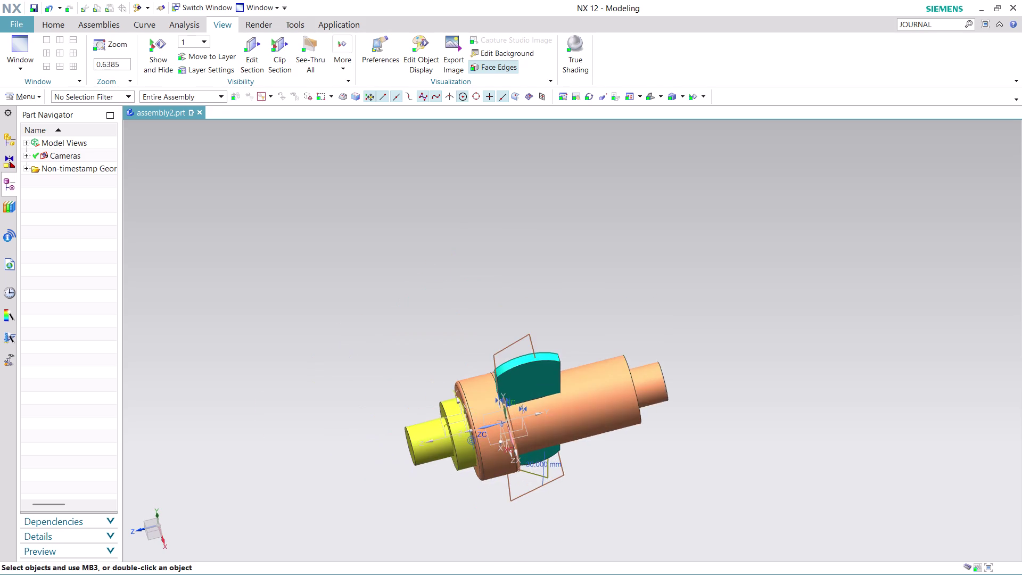
scroll(up, 3)
scroll(up, 3)
middle_drag(651, 463, 644, 433)
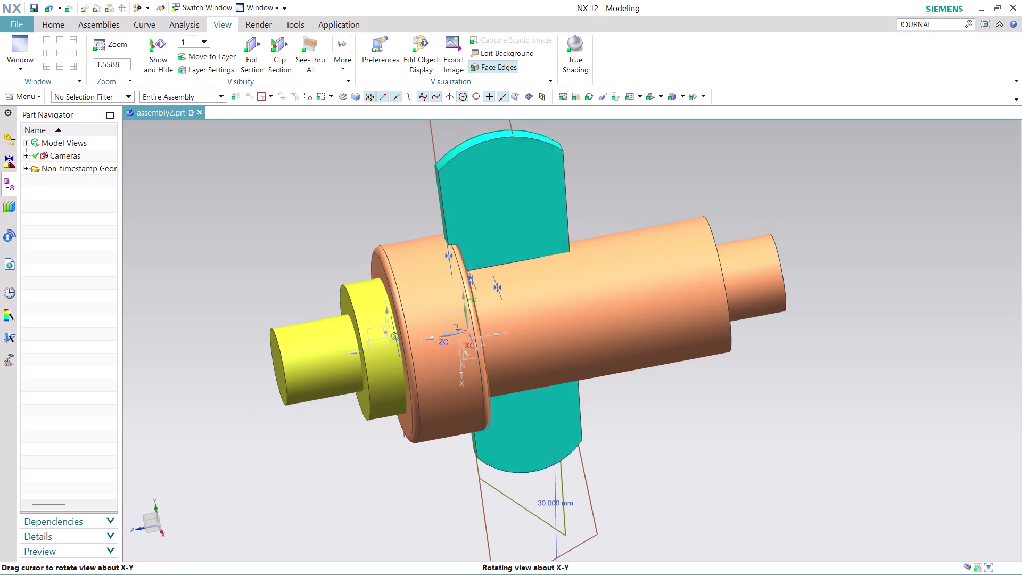
middle_drag(645, 433, 639, 421)
scroll(down, 3)
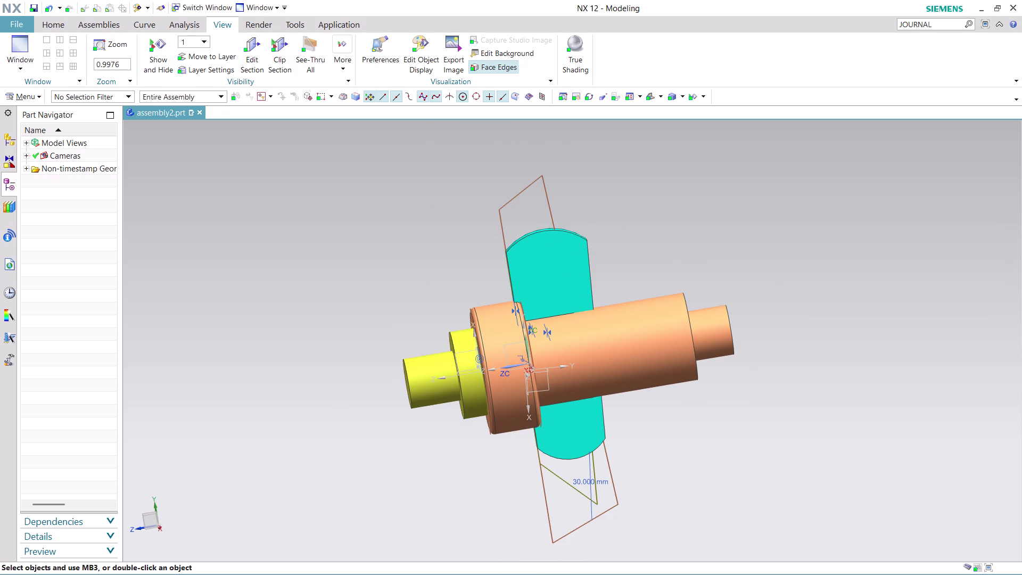
click(937, 24)
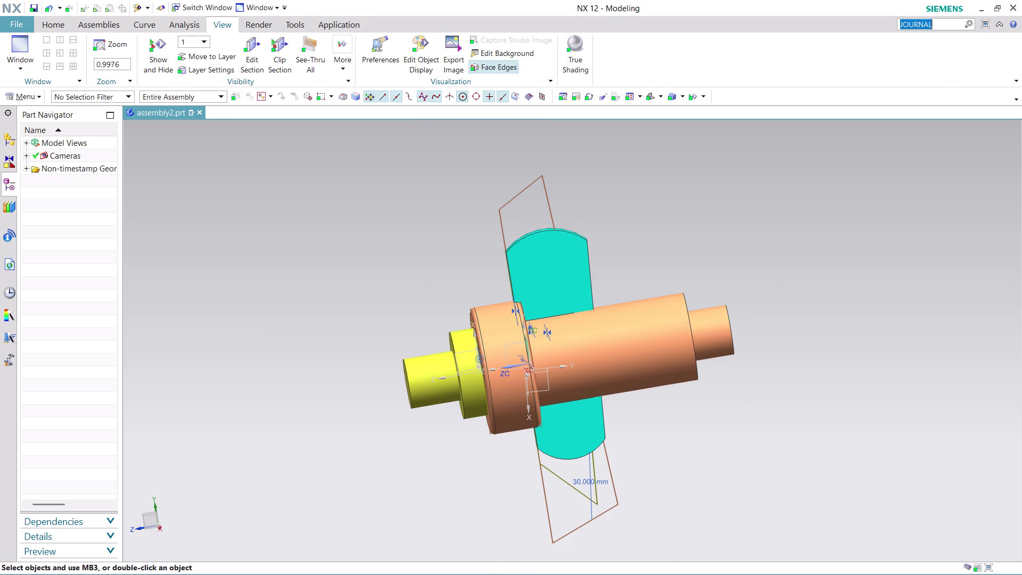
Find the journal commands via a JOURNAL search and stop the ASSEMBLY 12 journal recording.
key(Return)
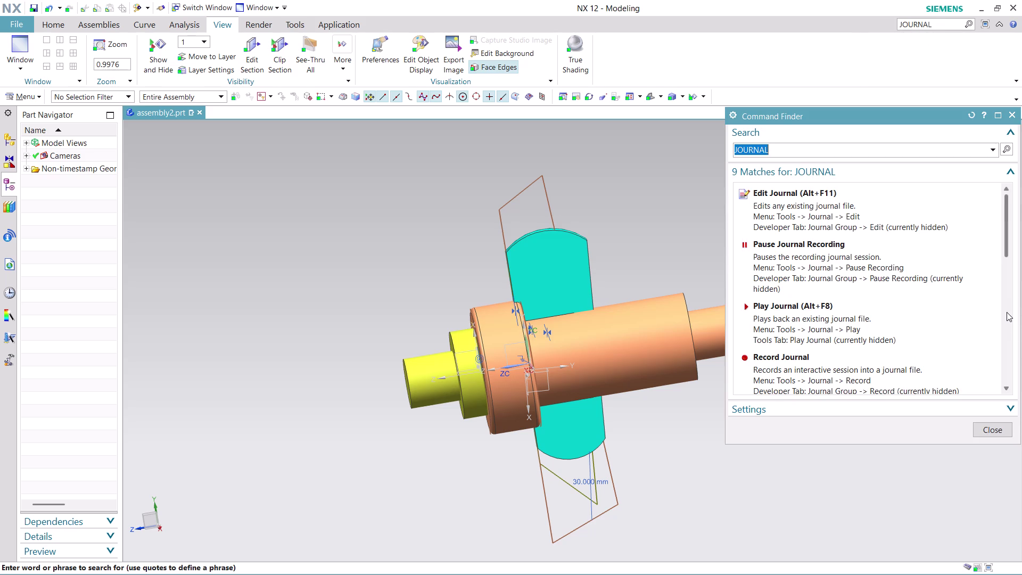
scroll(down, 3)
scroll(down, 3)
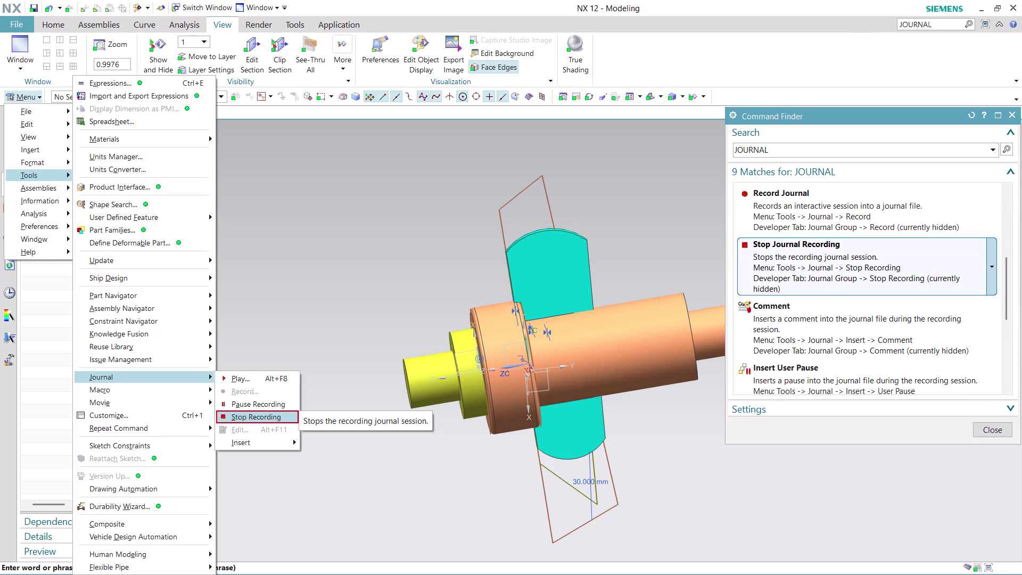
click(831, 262)
click(831, 262)
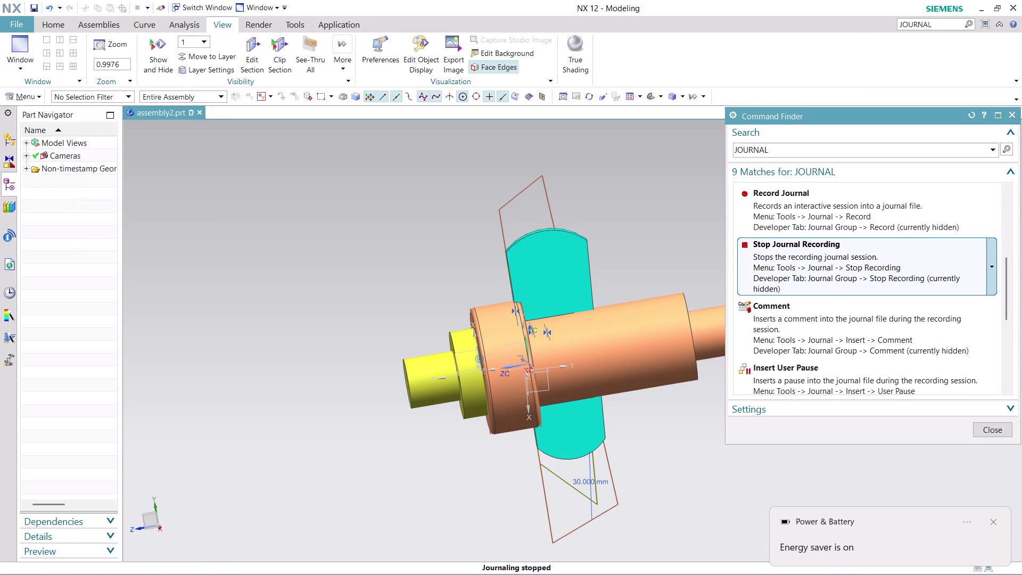
click(832, 262)
click(1003, 427)
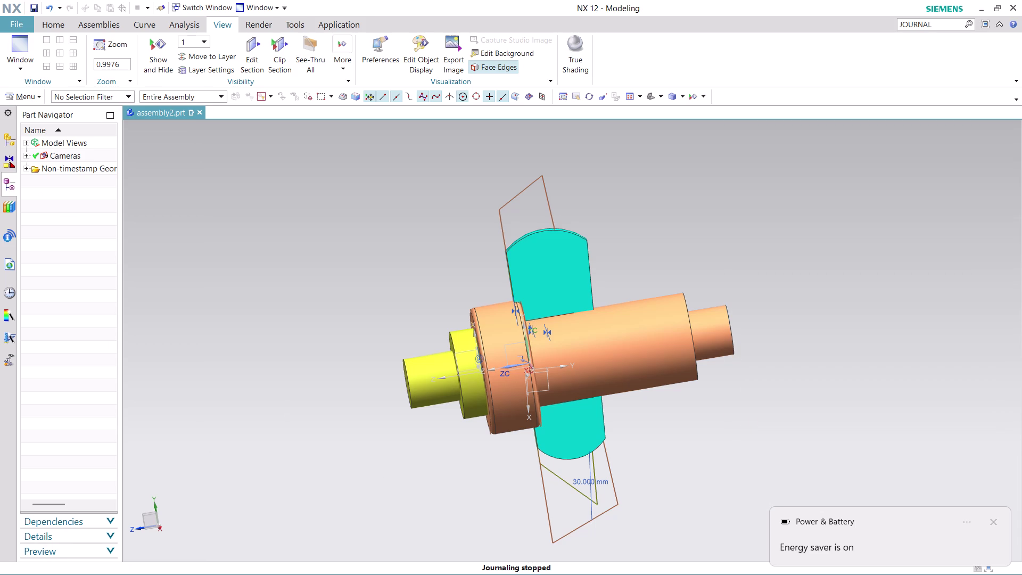
click(58, 23)
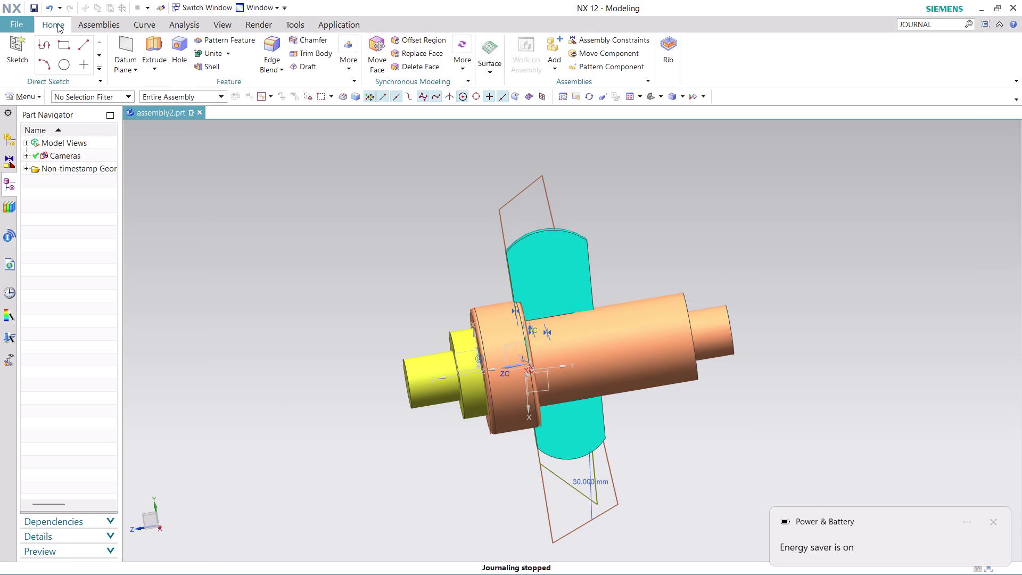
Try two angled standard views, then view the assembly from the front.
click(661, 91)
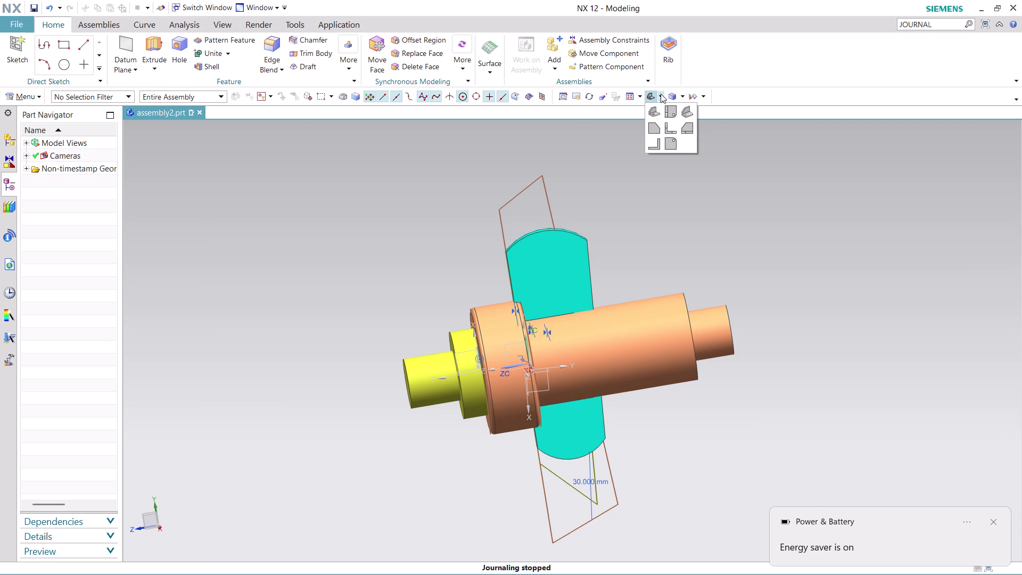
click(686, 116)
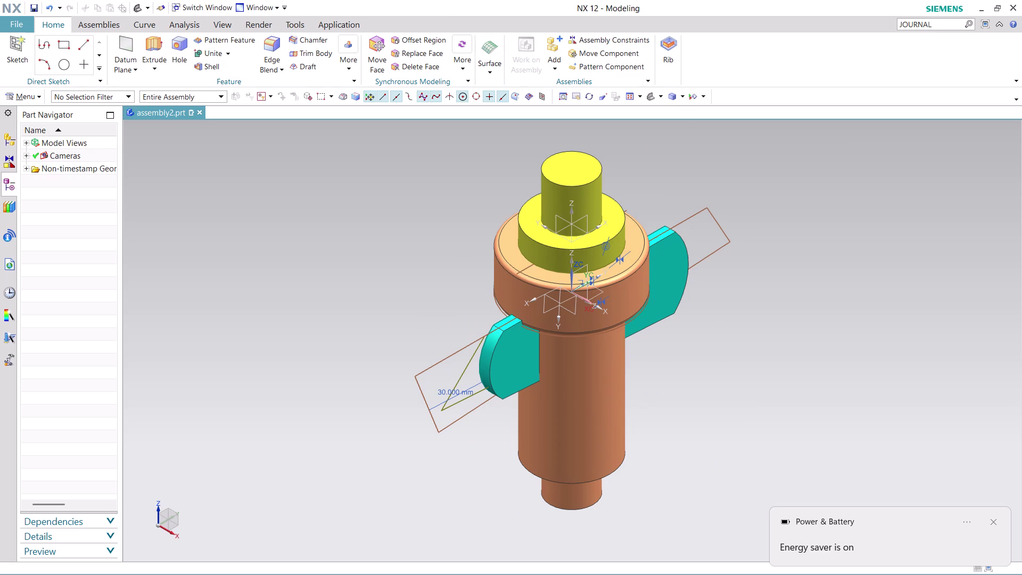
click(663, 93)
click(656, 113)
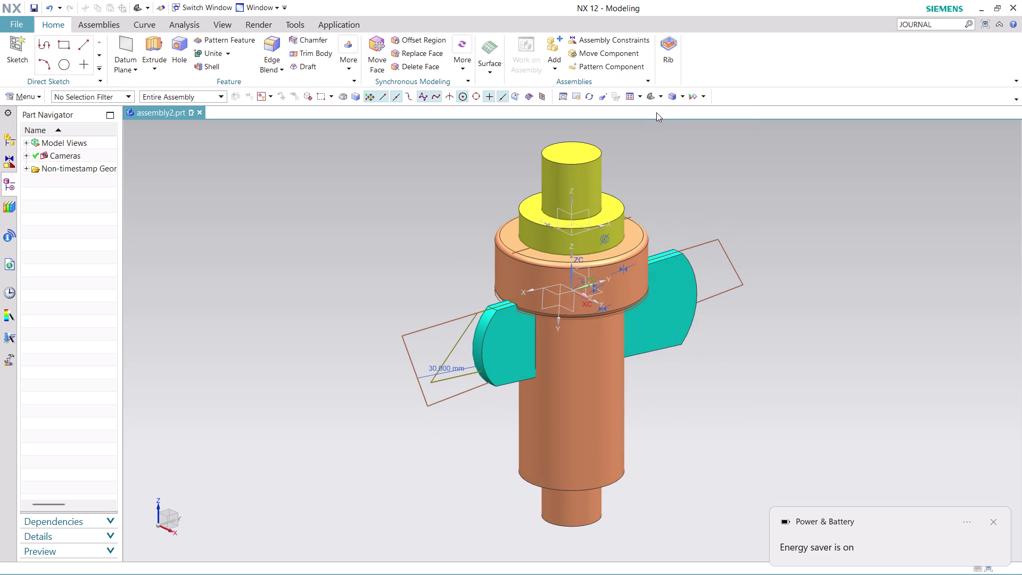
click(662, 91)
click(661, 127)
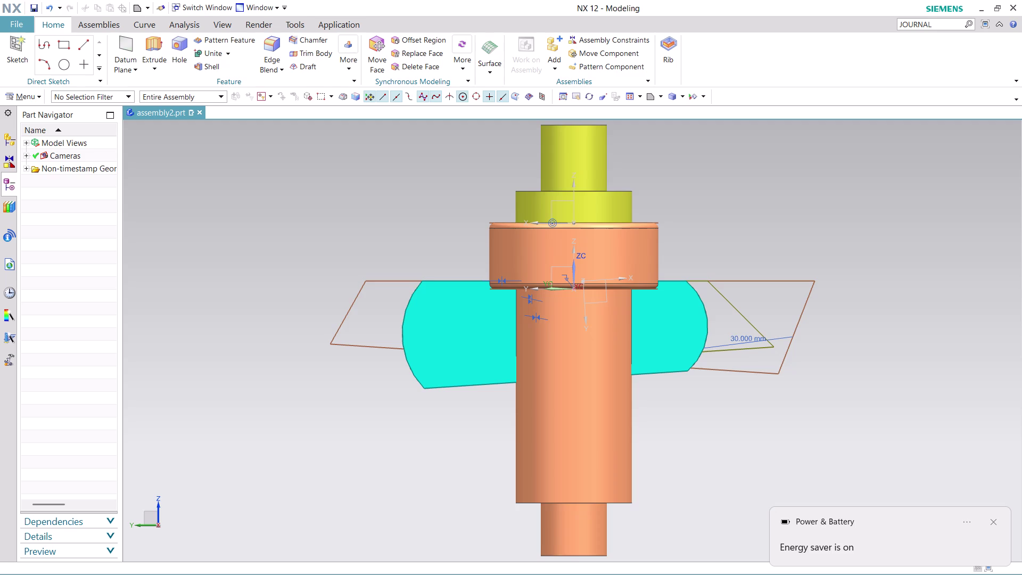
View the shaft assembly end-on along its axis.
scroll(down, 3)
scroll(up, 3)
scroll(down, 3)
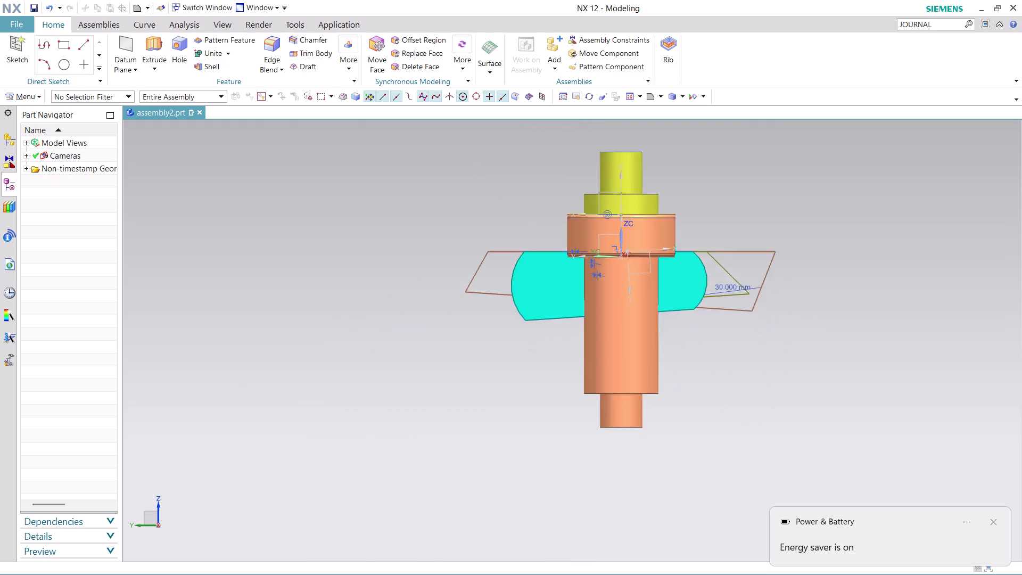
scroll(down, 3)
scroll(up, 3)
scroll(up, 3)
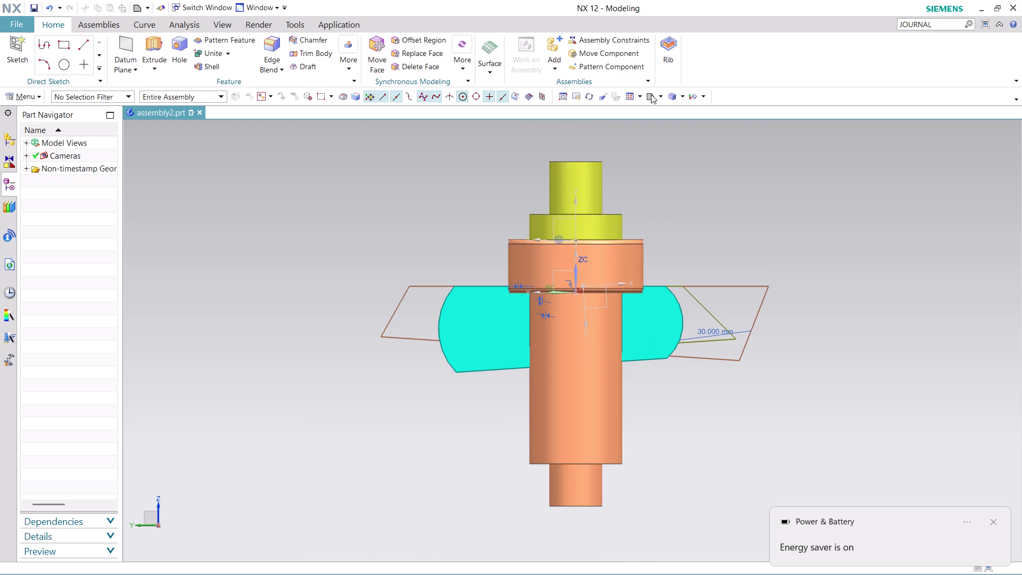
click(658, 94)
click(672, 147)
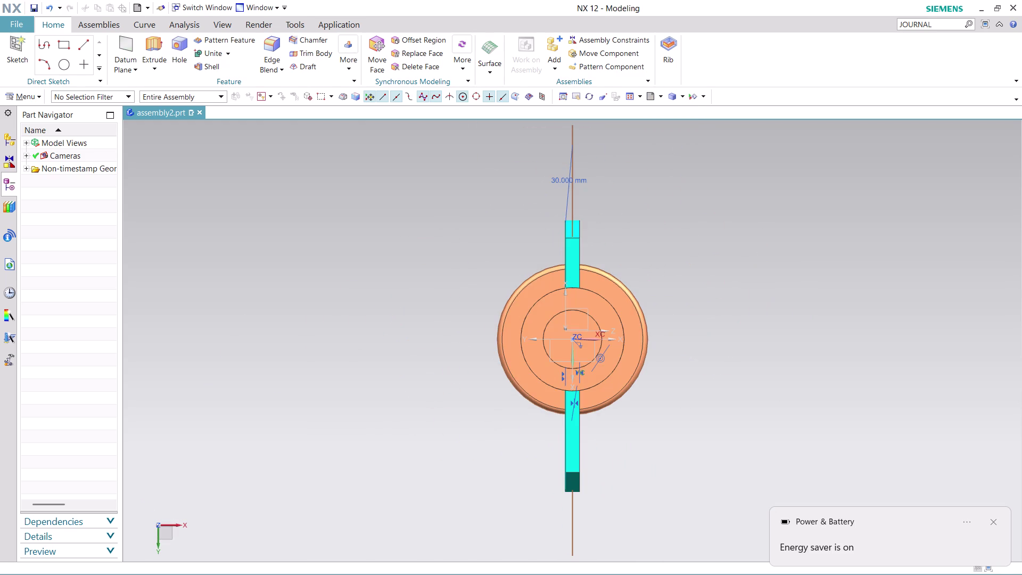
Switch the assembly between side and front views.
click(662, 96)
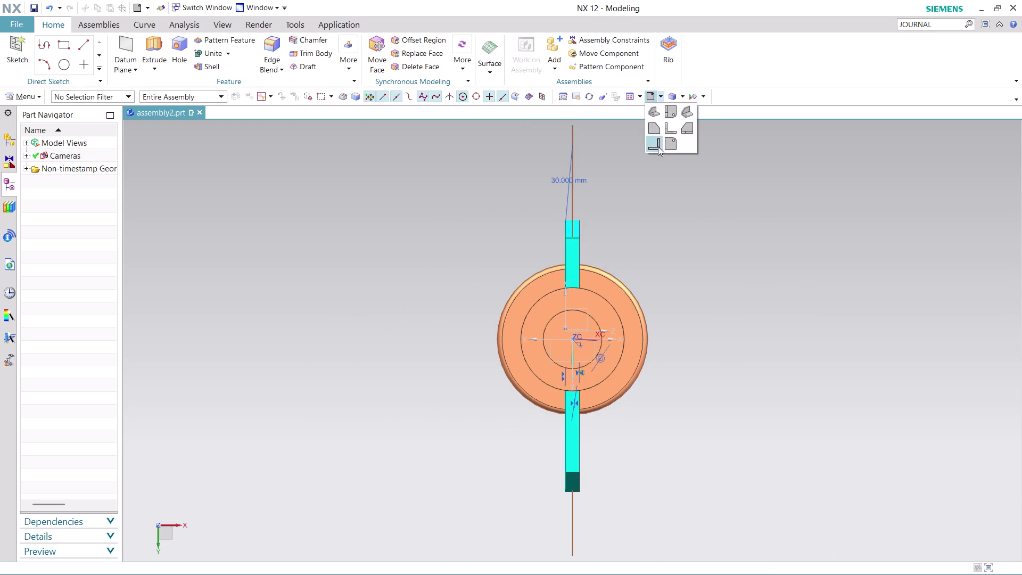
click(658, 147)
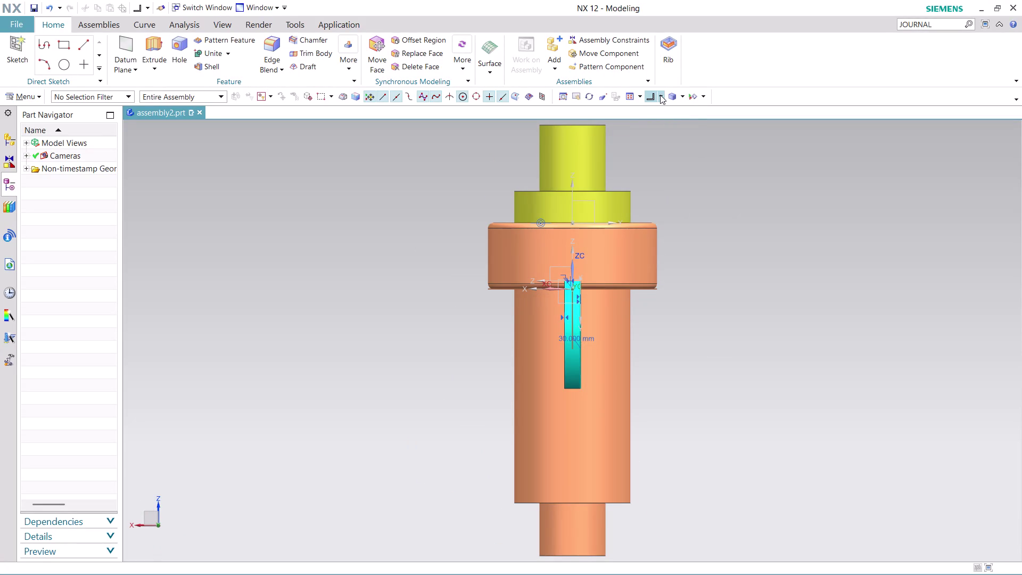
click(660, 95)
click(684, 124)
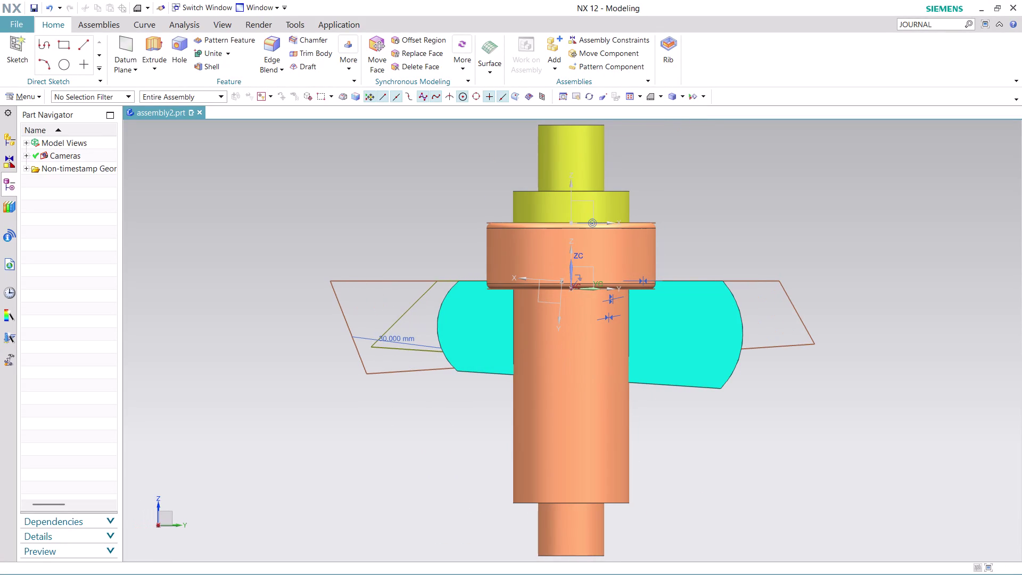
click(662, 96)
click(669, 129)
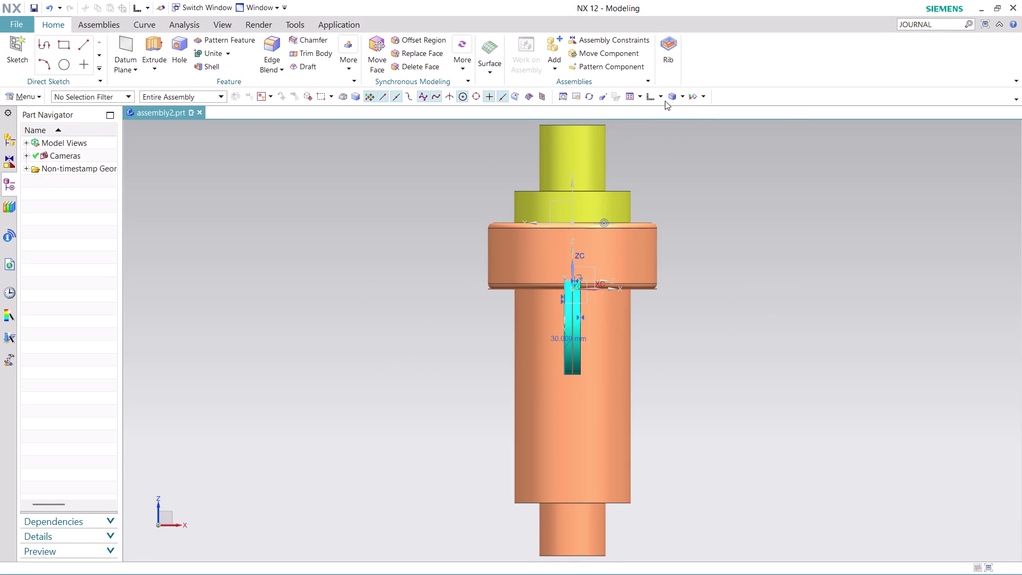
View the assembly from the top, then in the isometric orientation.
click(660, 94)
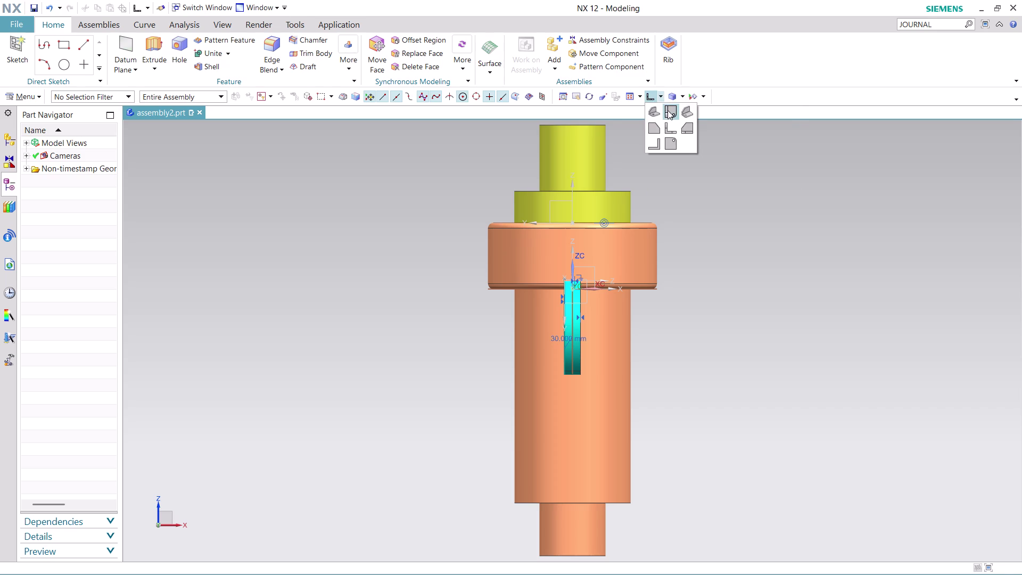
click(668, 110)
click(661, 96)
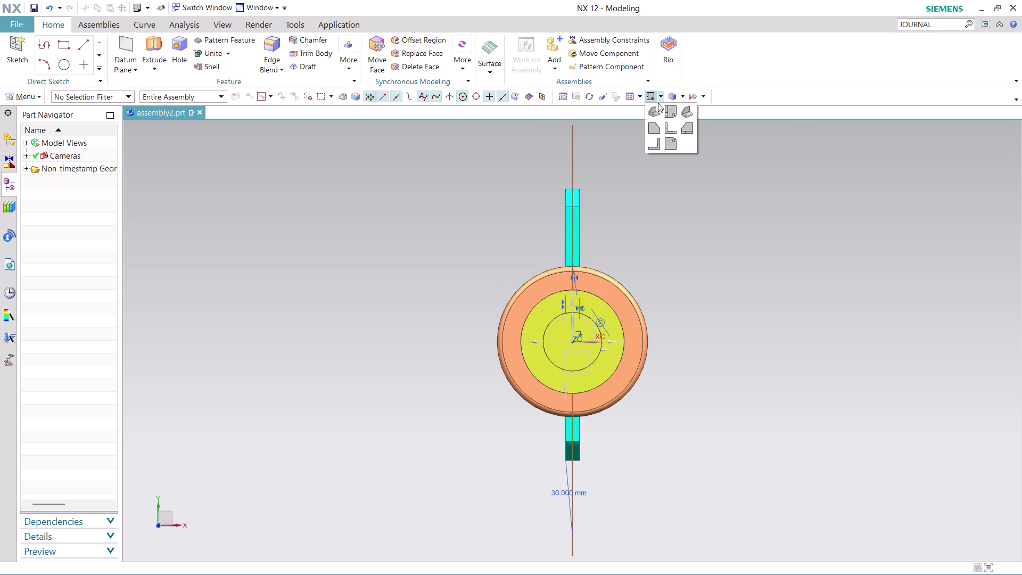
click(683, 114)
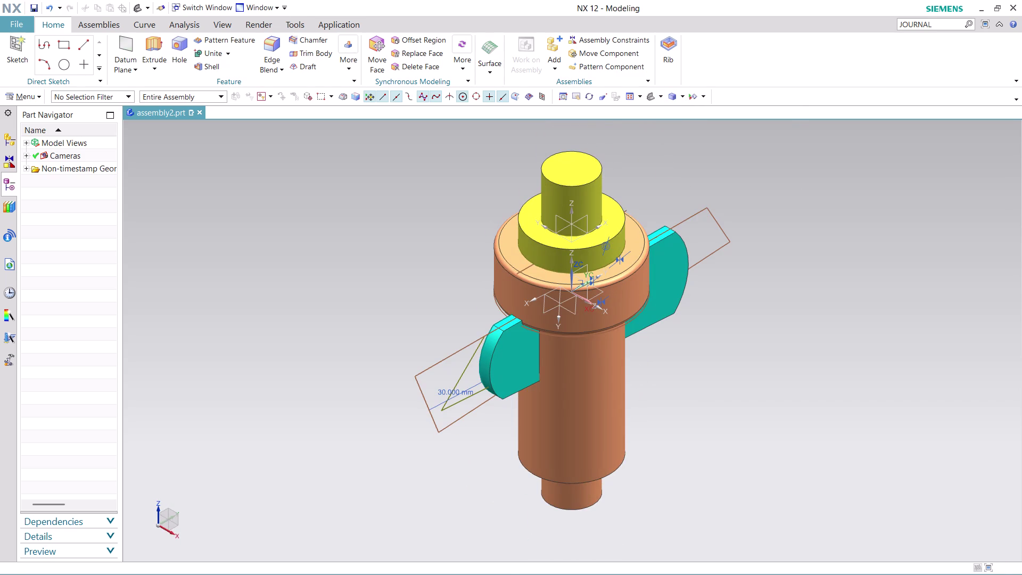
middle_drag(642, 187, 468, 315)
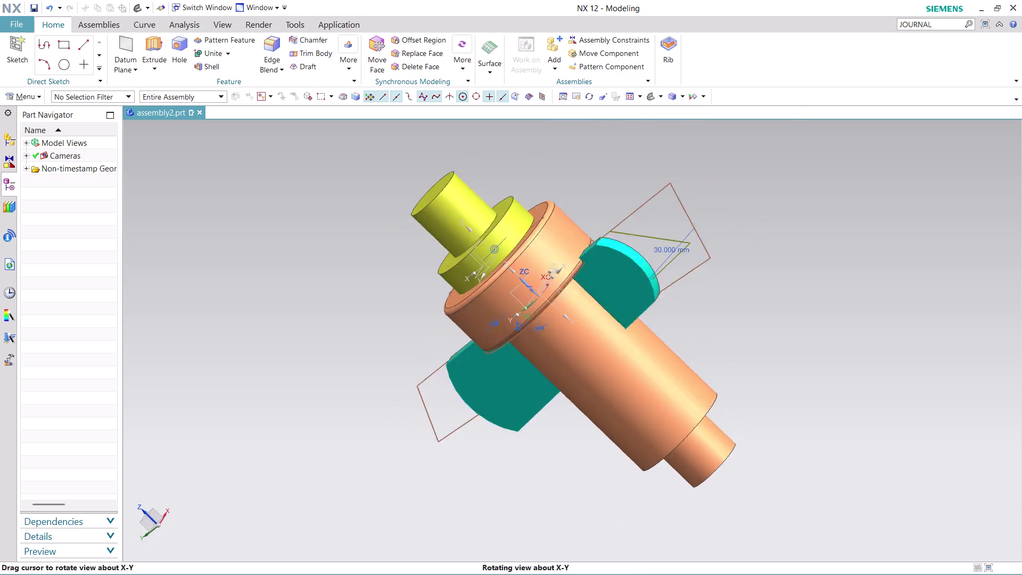
middle_drag(468, 315, 436, 358)
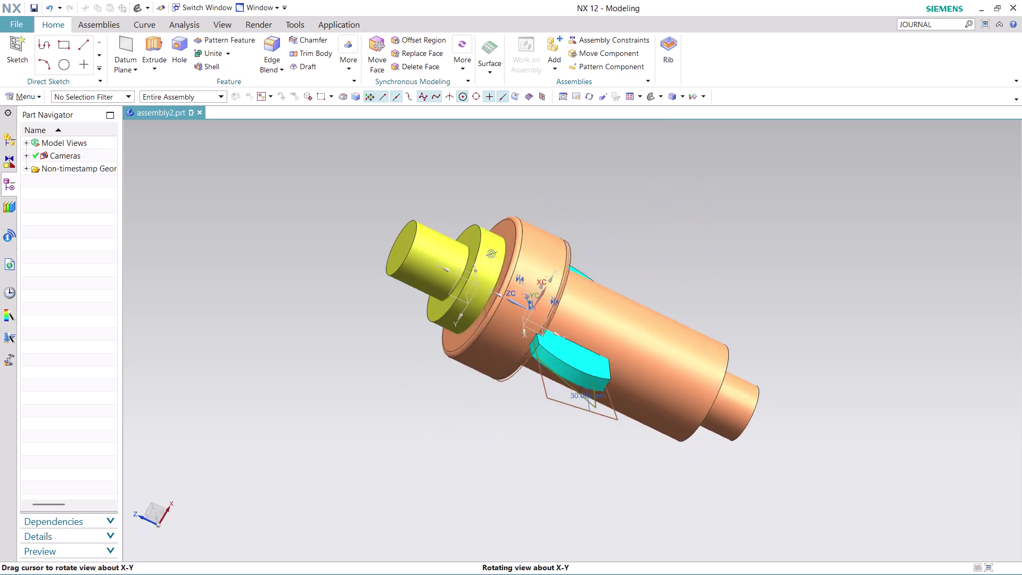
middle_drag(436, 358, 365, 405)
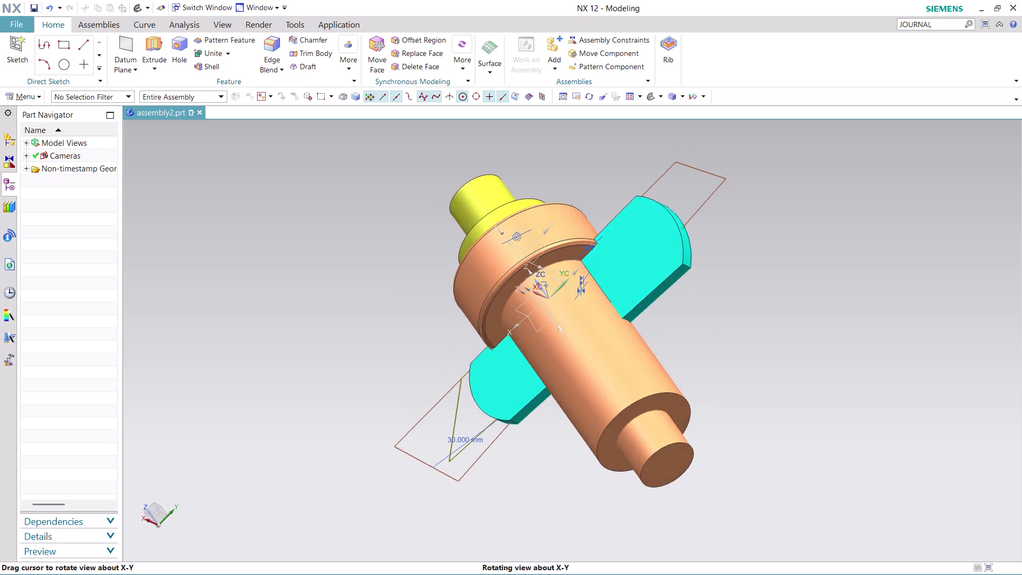
middle_drag(364, 404, 502, 479)
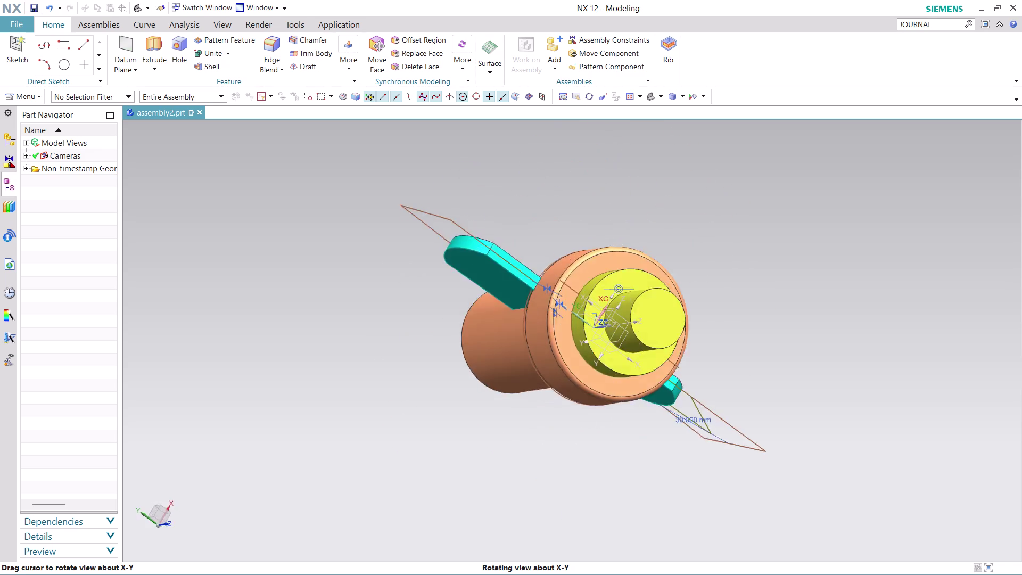
middle_drag(503, 478, 406, 541)
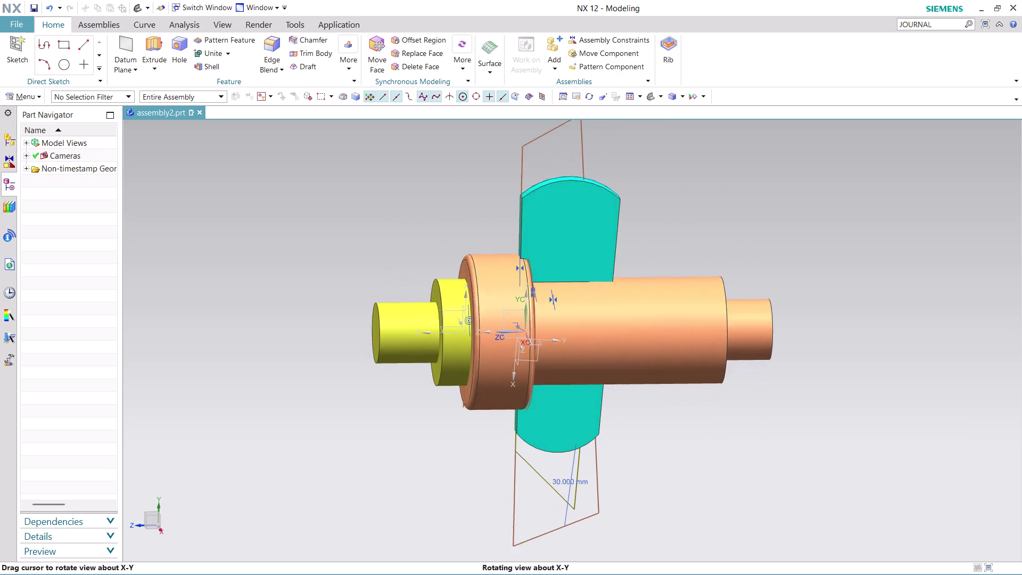
middle_drag(405, 541, 408, 541)
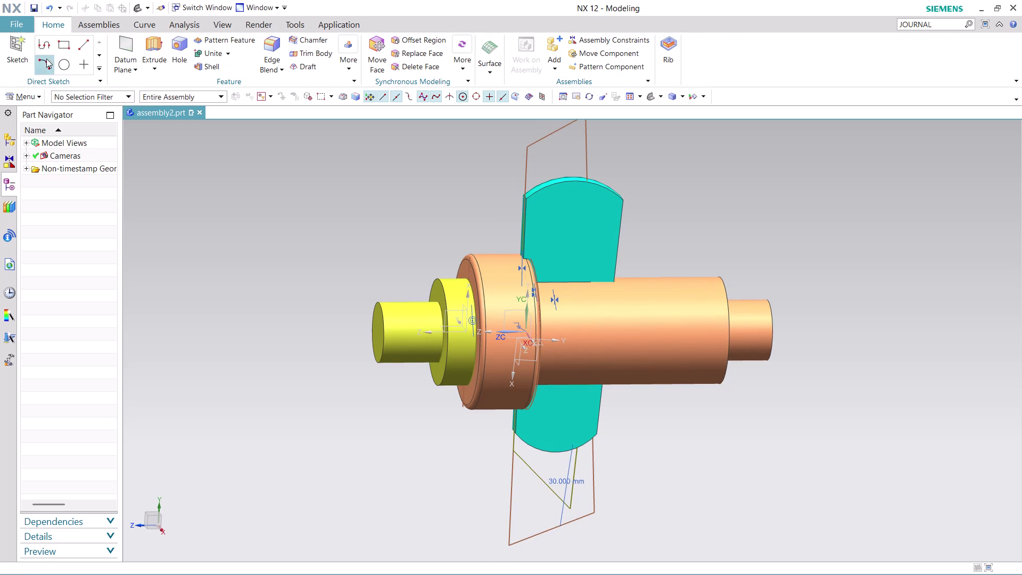
key(ctrl+s)
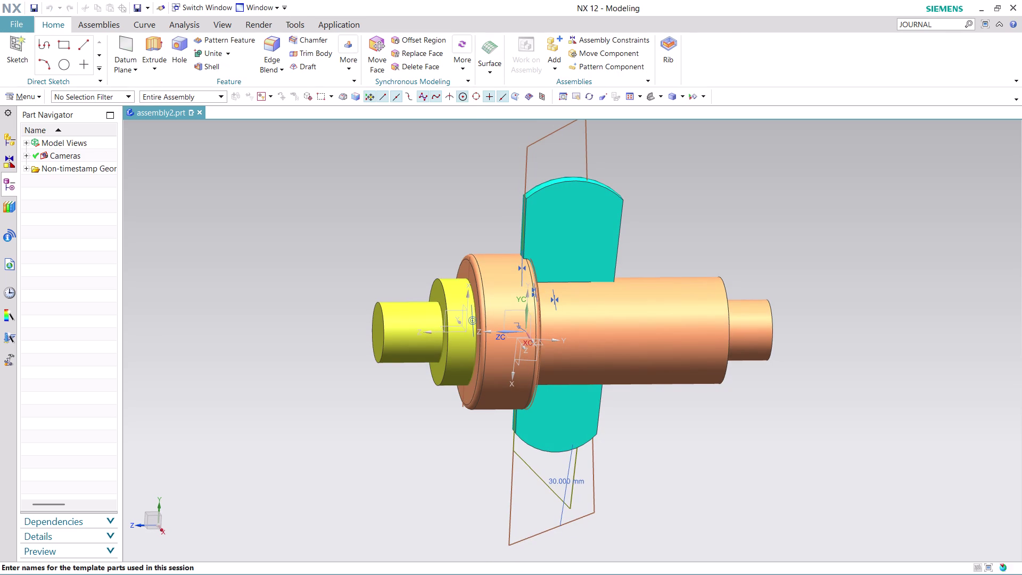
Name the new part file 'ASSEMBLY 12' and confirm the save.
click(474, 425)
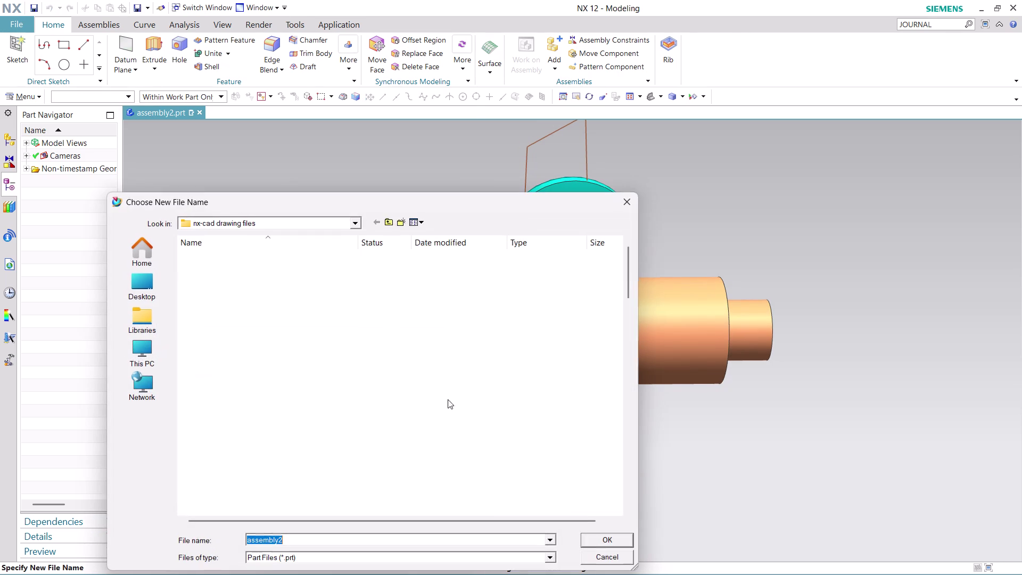
text(ASS)
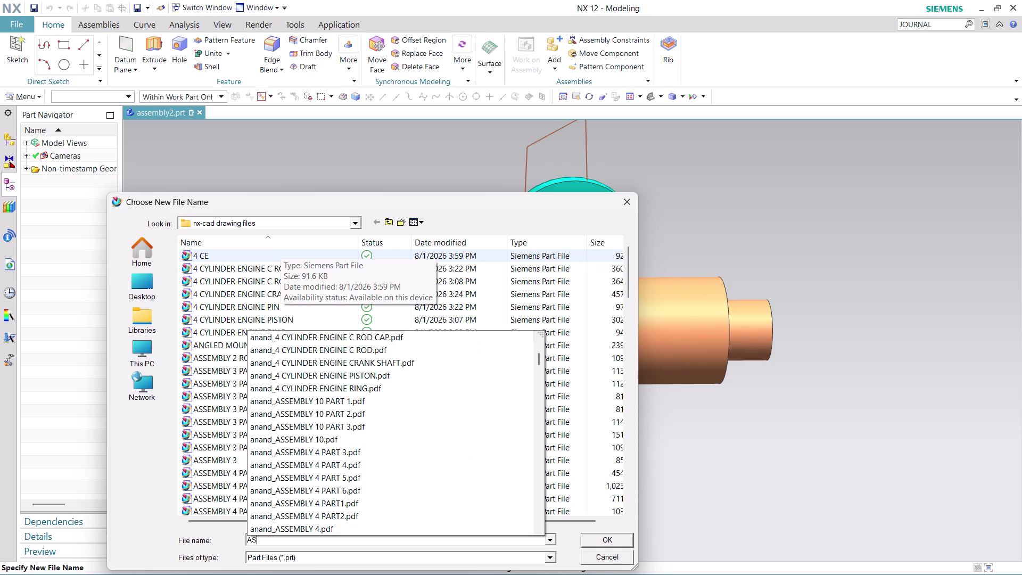
text(EMBL)
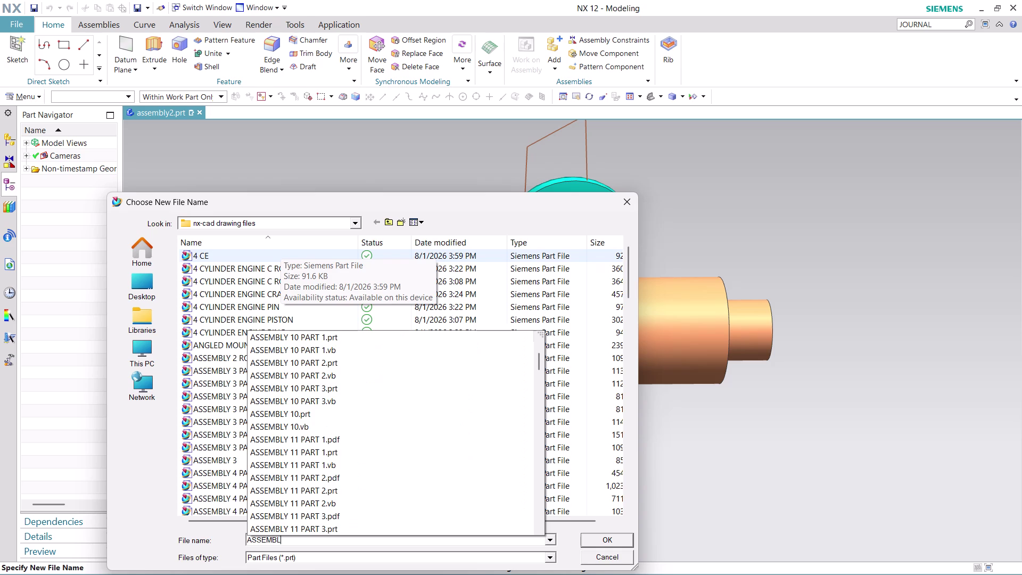
text(Y)
key(space)
text(12)
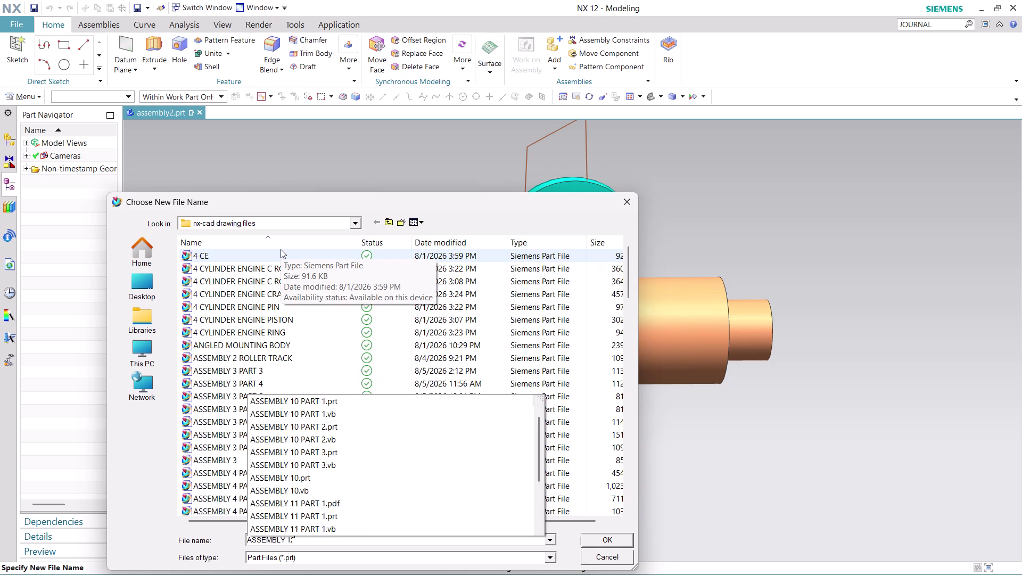
key(Return)
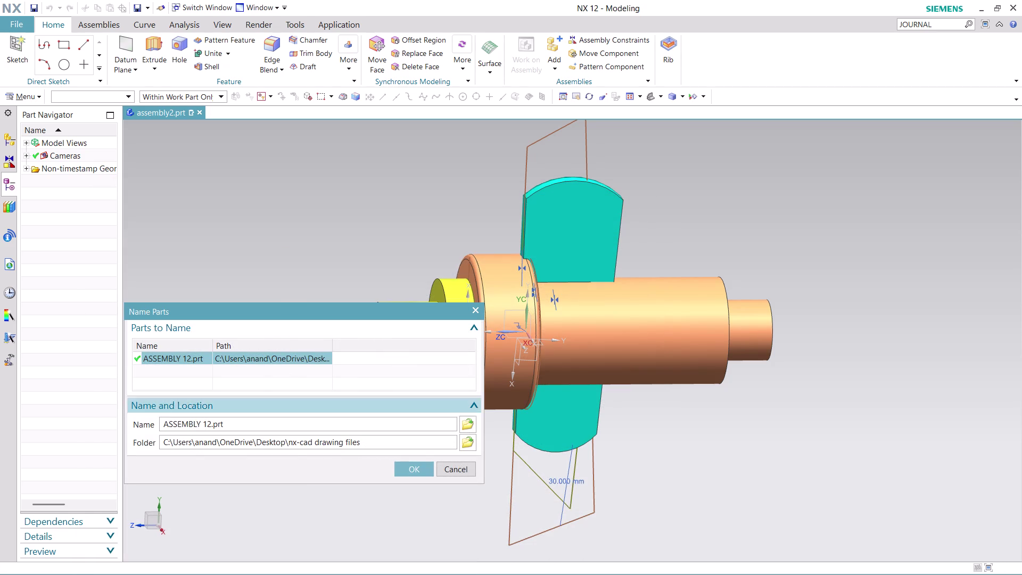
click(411, 466)
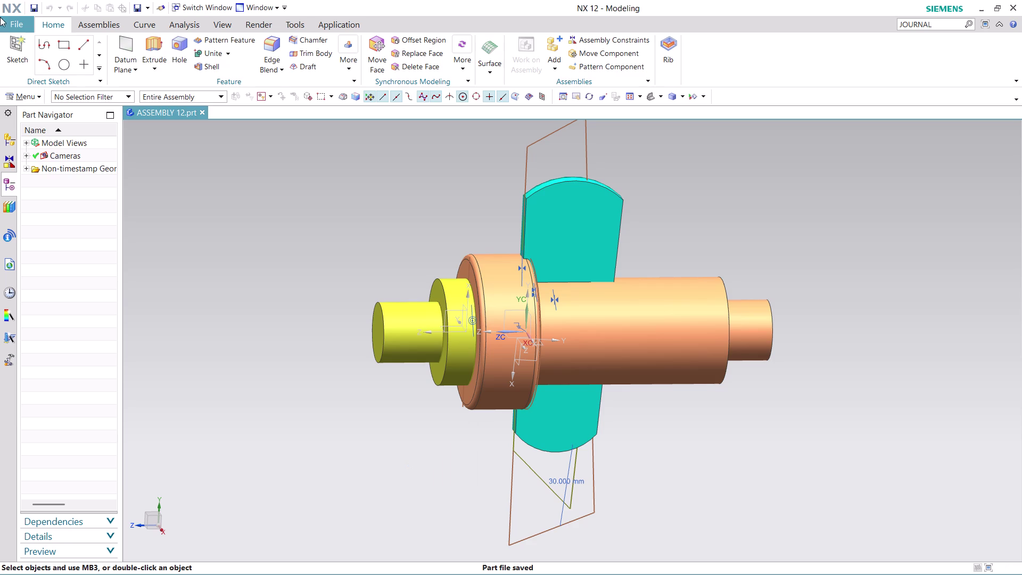
click(11, 22)
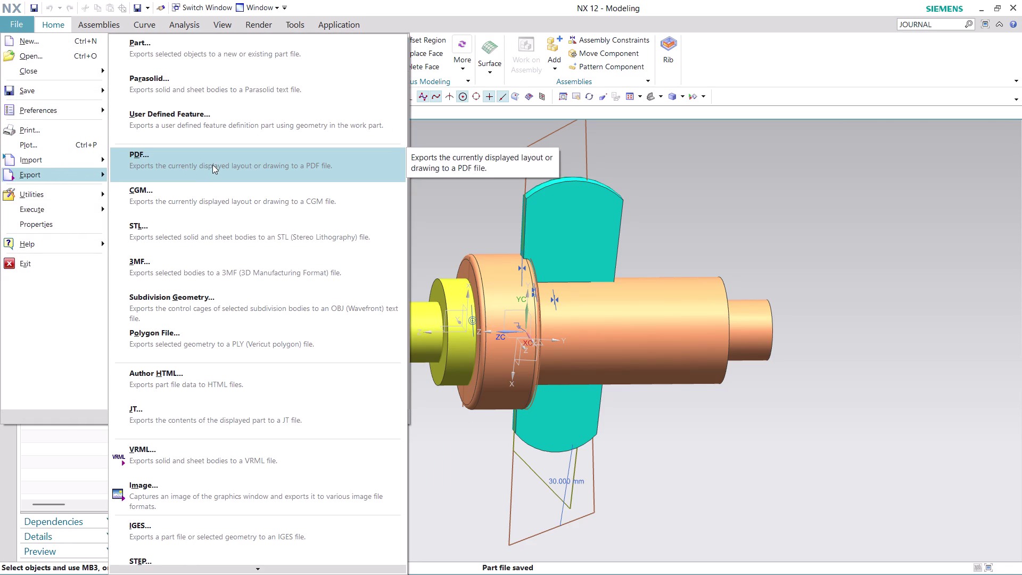
Name the PDF 'ASSEMBLY 12' in Export PDF and export the current display.
click(212, 165)
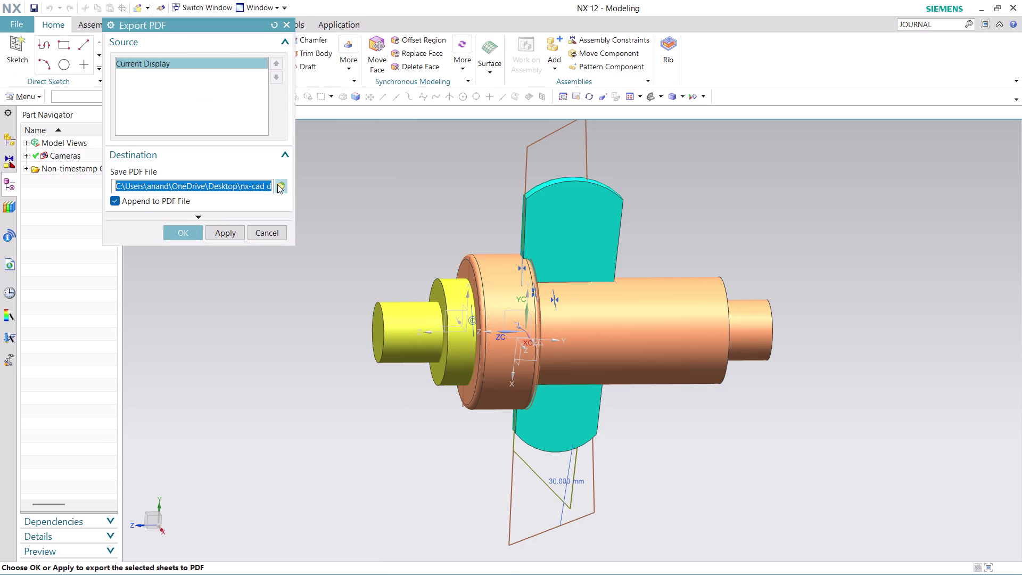
click(279, 184)
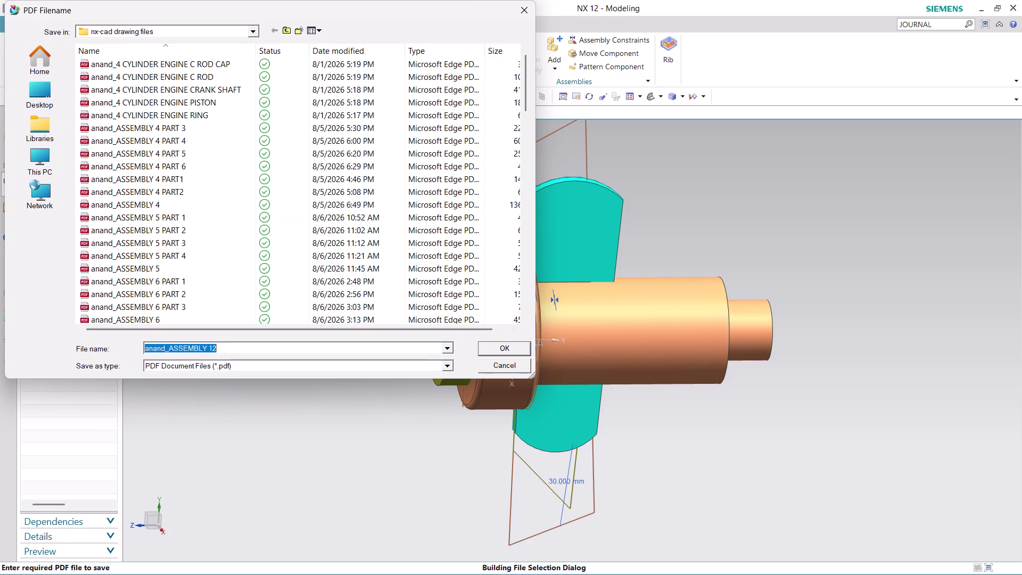
click(169, 348)
key(BackSpace)
key(BackSpace)
key(BackSpace)
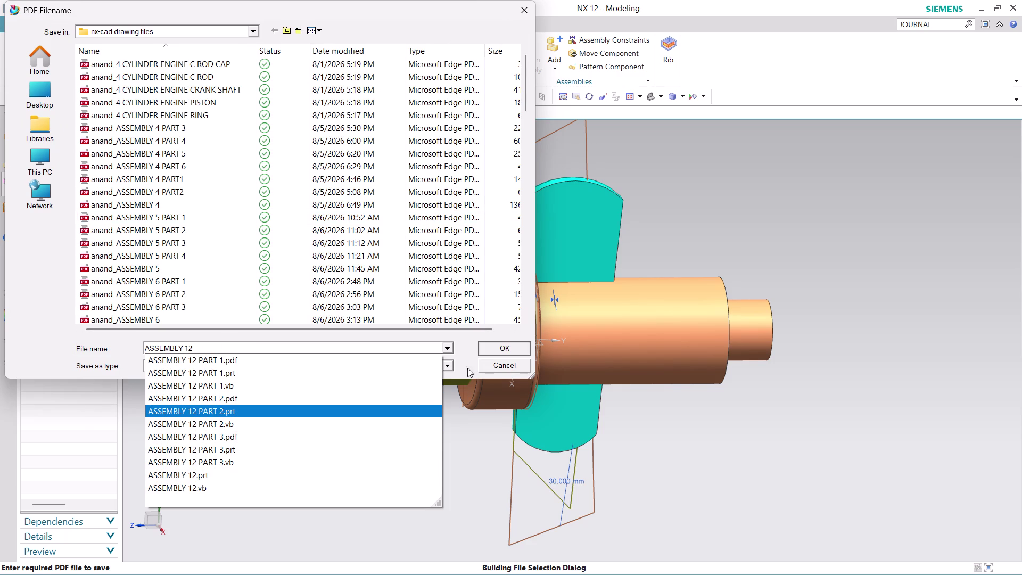
click(470, 341)
click(504, 347)
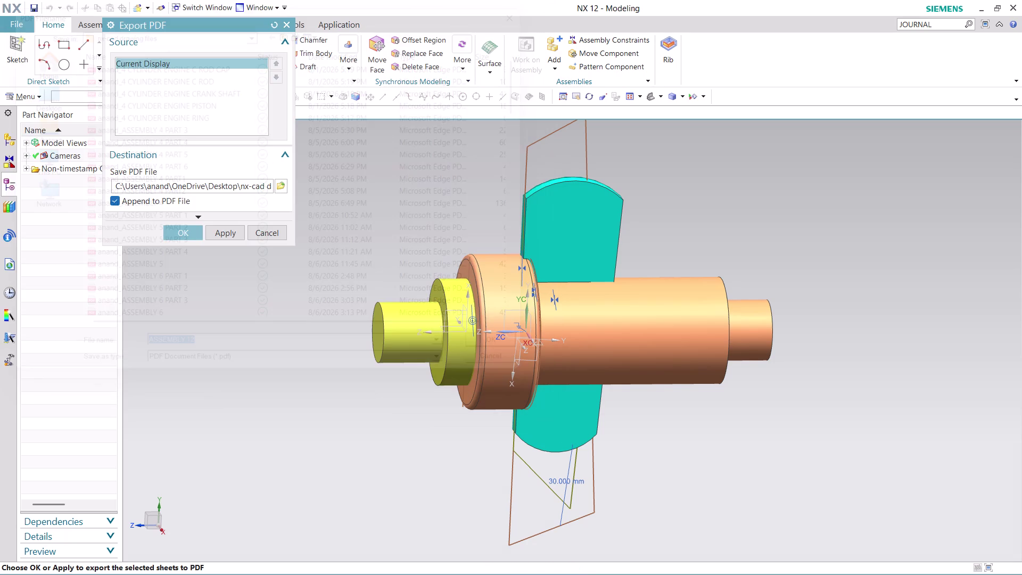
click(175, 232)
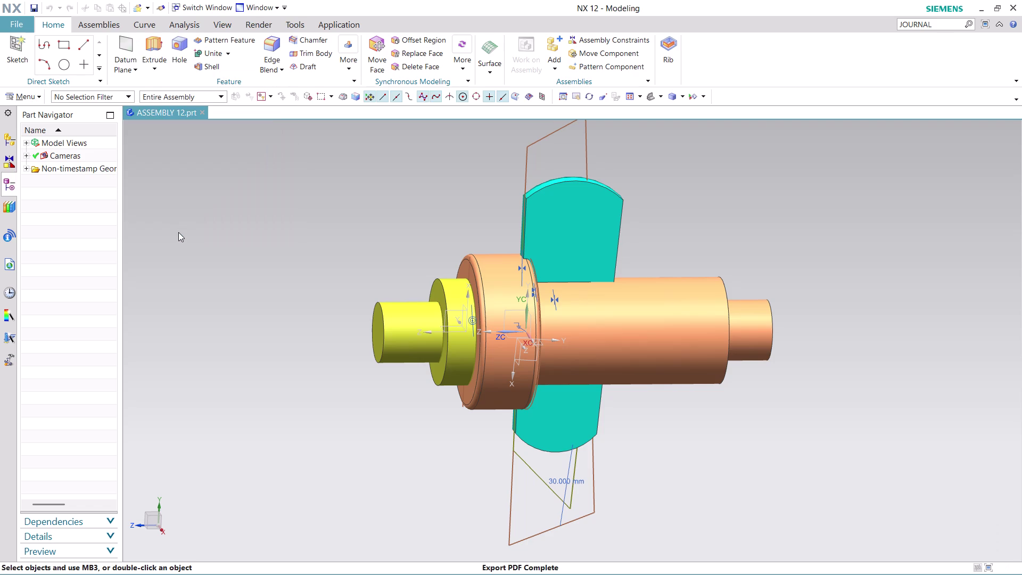